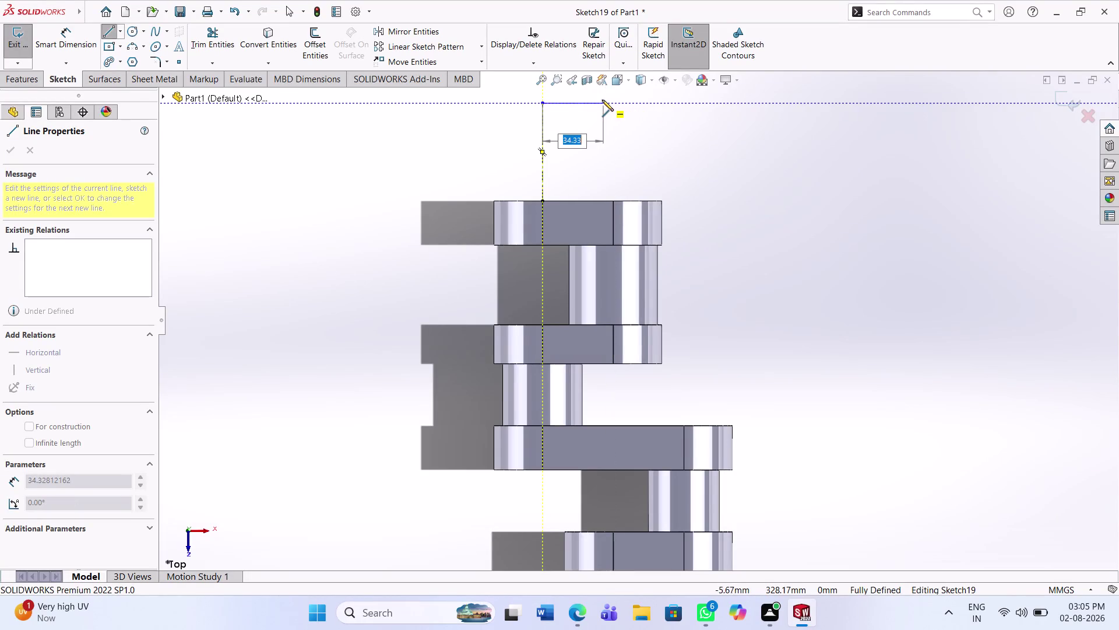
Draw the remaining profile edges down to the top of the flange.
click(603, 100)
click(603, 201)
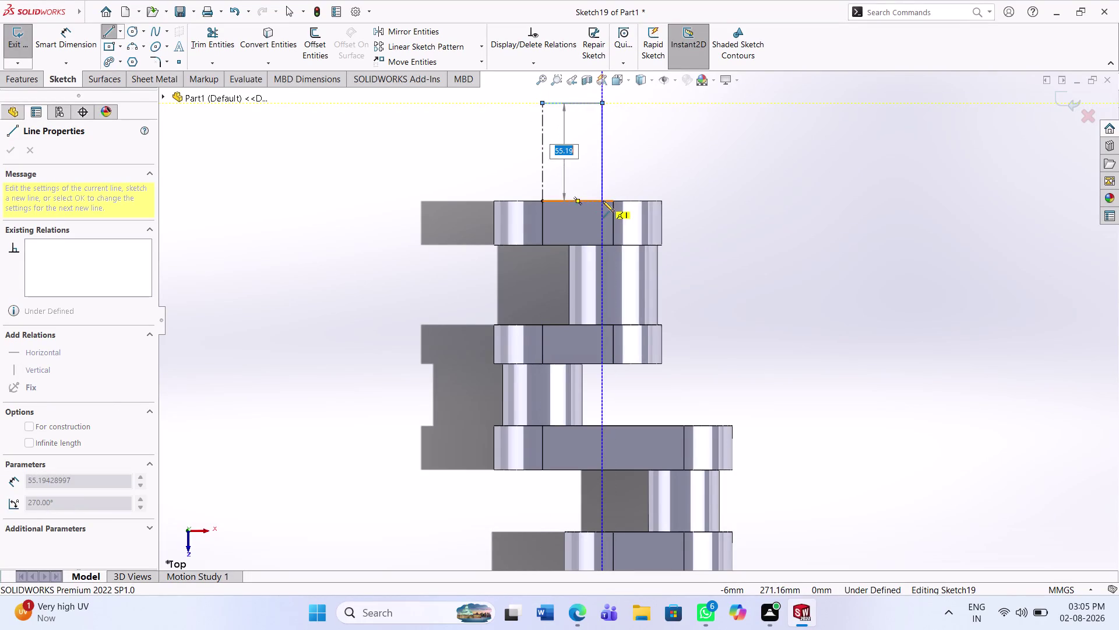
click(543, 203)
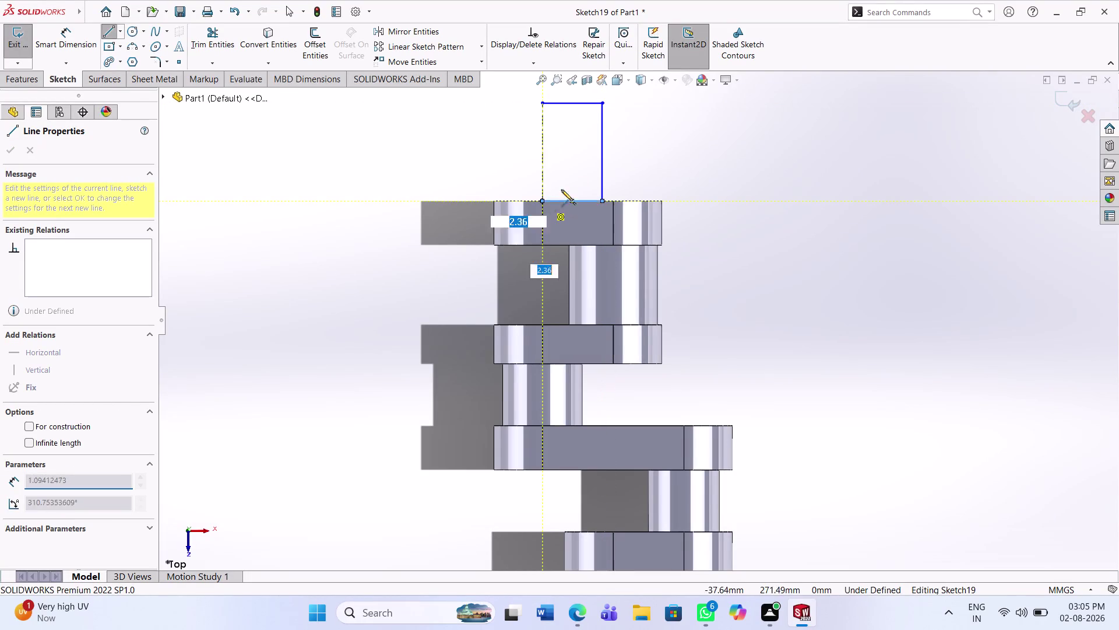
key(Escape)
key(Escape)
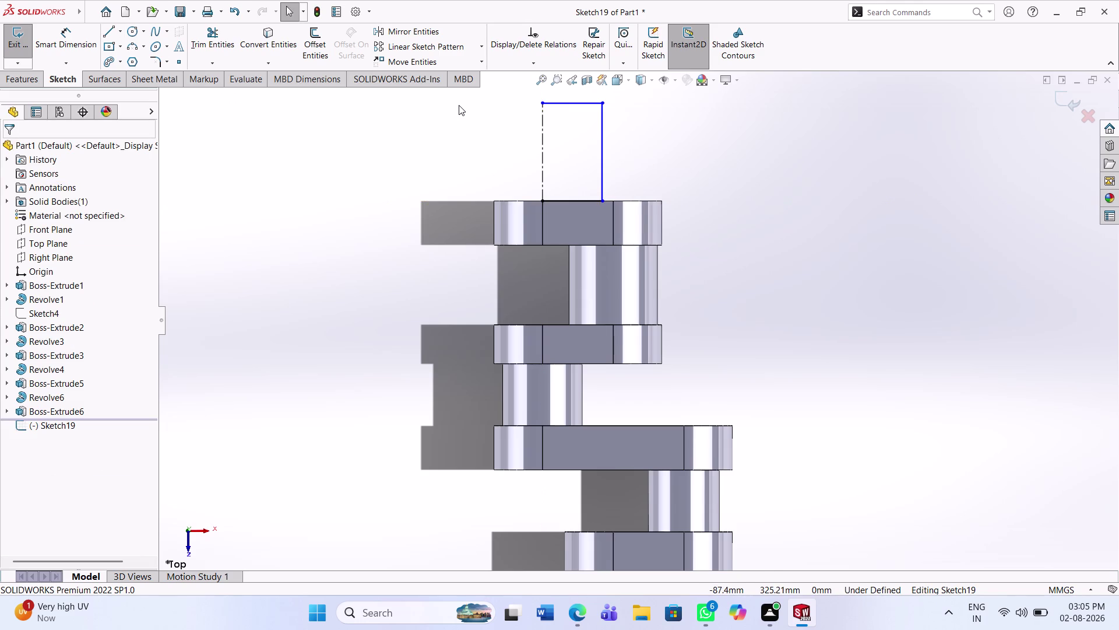
Dimension the profile's top edge to a width of 22.50.
click(69, 46)
click(561, 100)
click(577, 132)
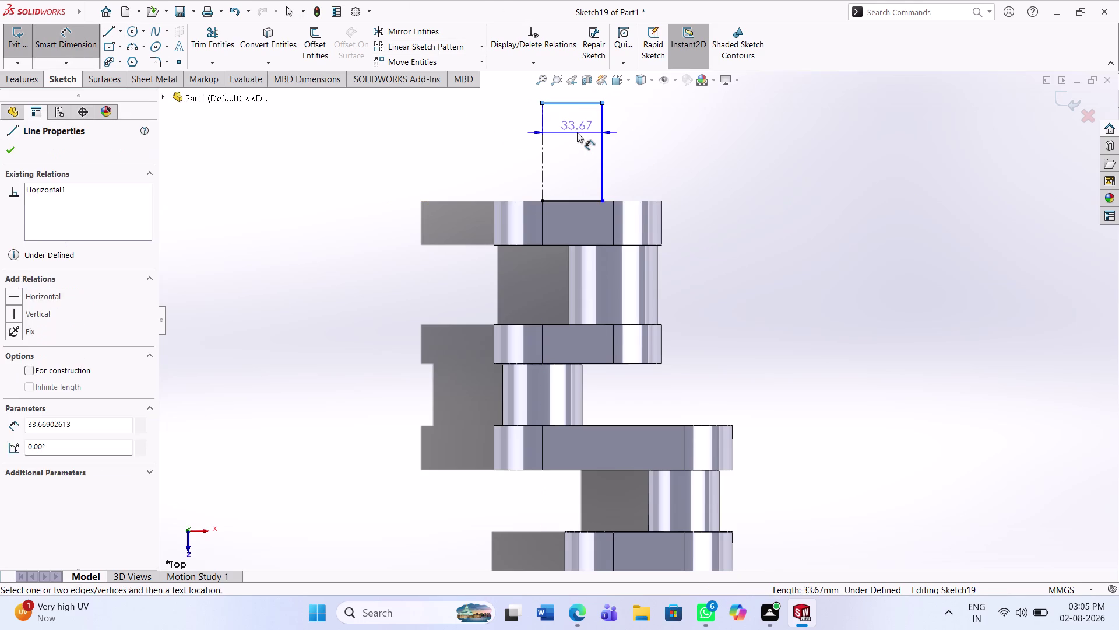
text(22.5)
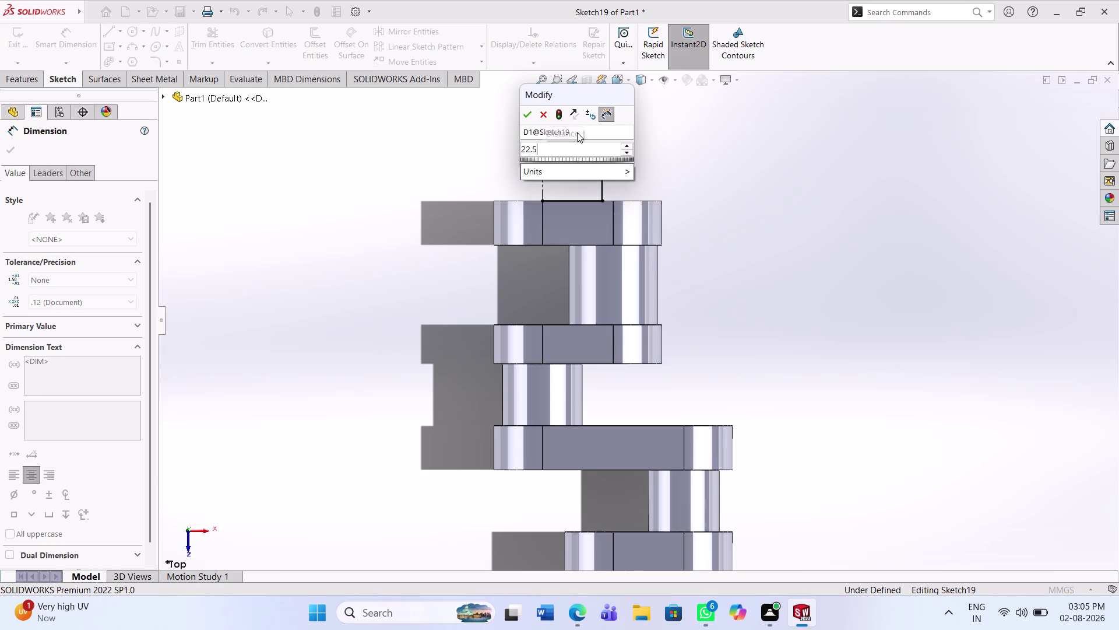
text(0)
key(Return)
Dimension the profile's right edge to a height of 46, fully defining Sketch19.
click(582, 145)
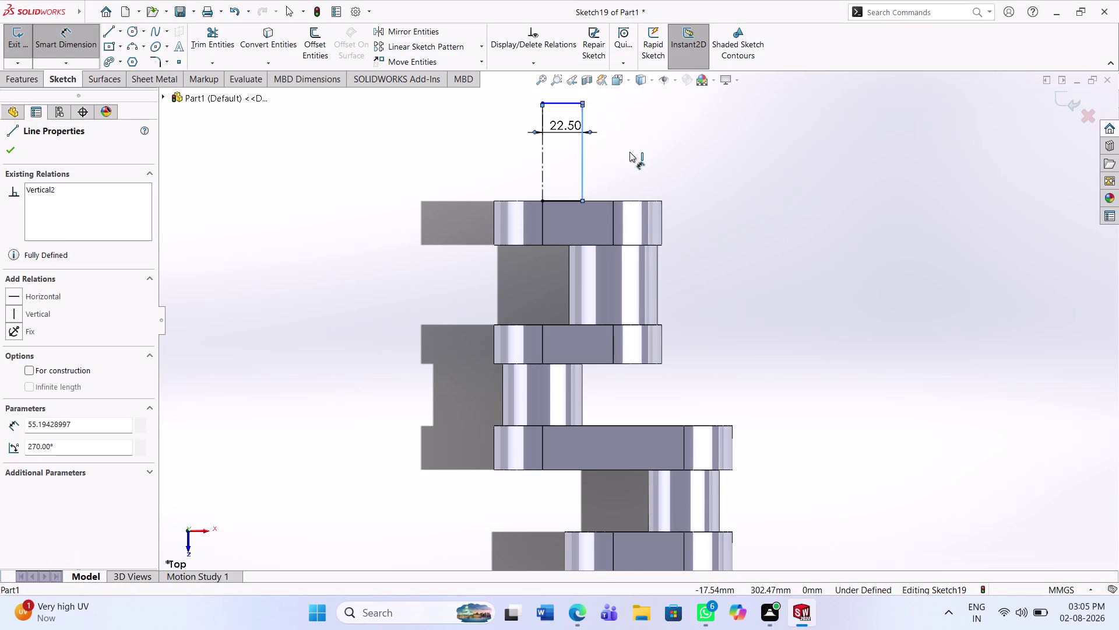
click(635, 153)
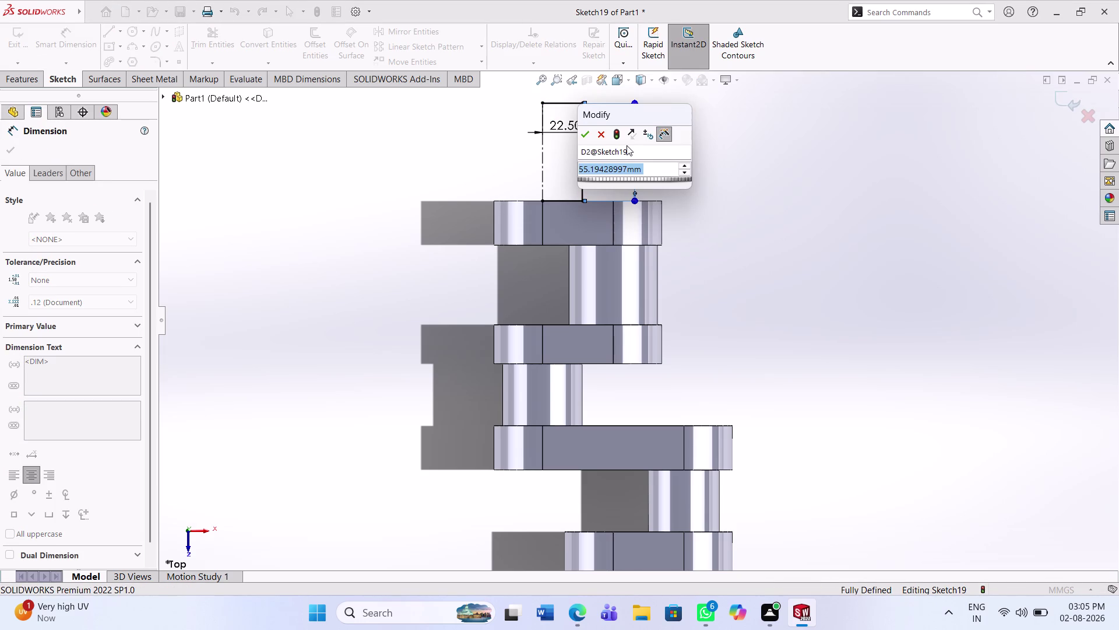
text(4)
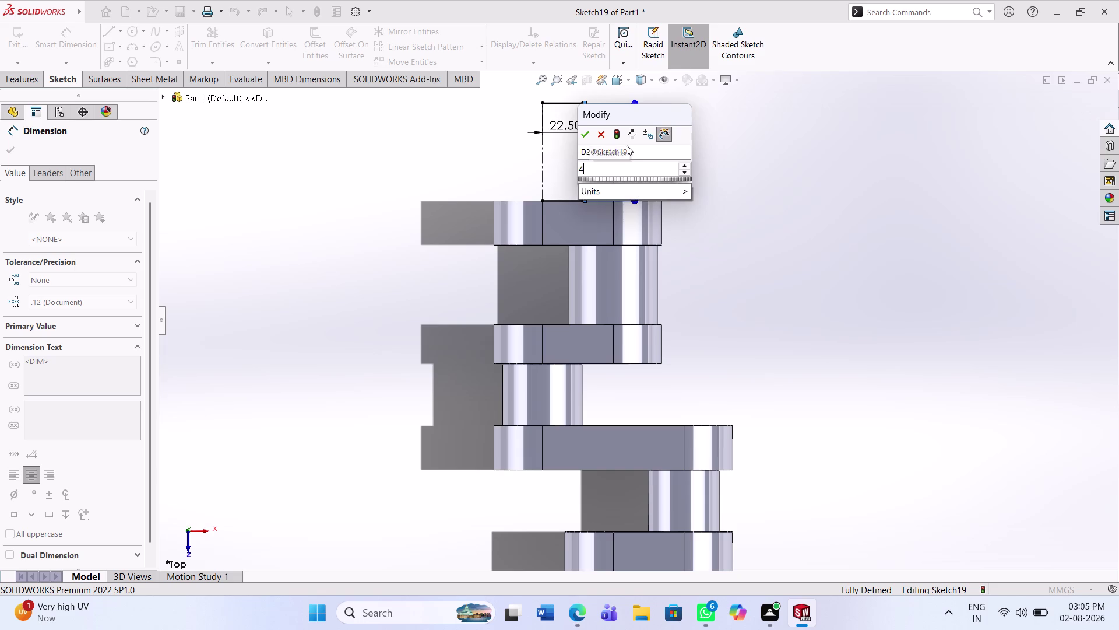
text(6)
key(Return)
click(683, 155)
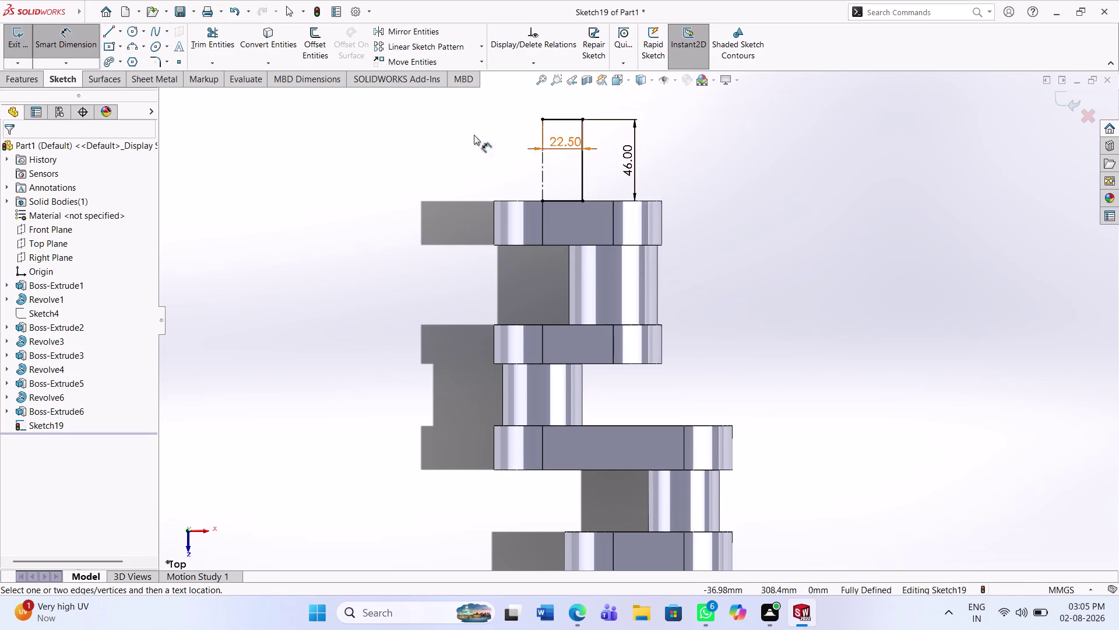
click(29, 89)
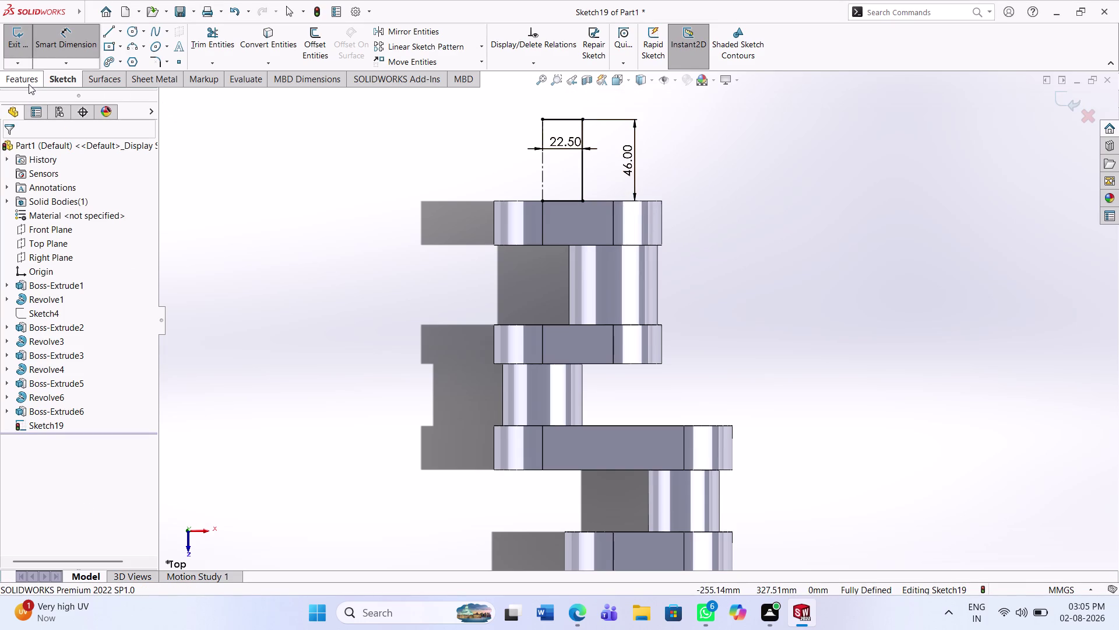
click(28, 79)
Revolve Sketch19 a full 360° about Line1 to create Revolve7.
click(53, 51)
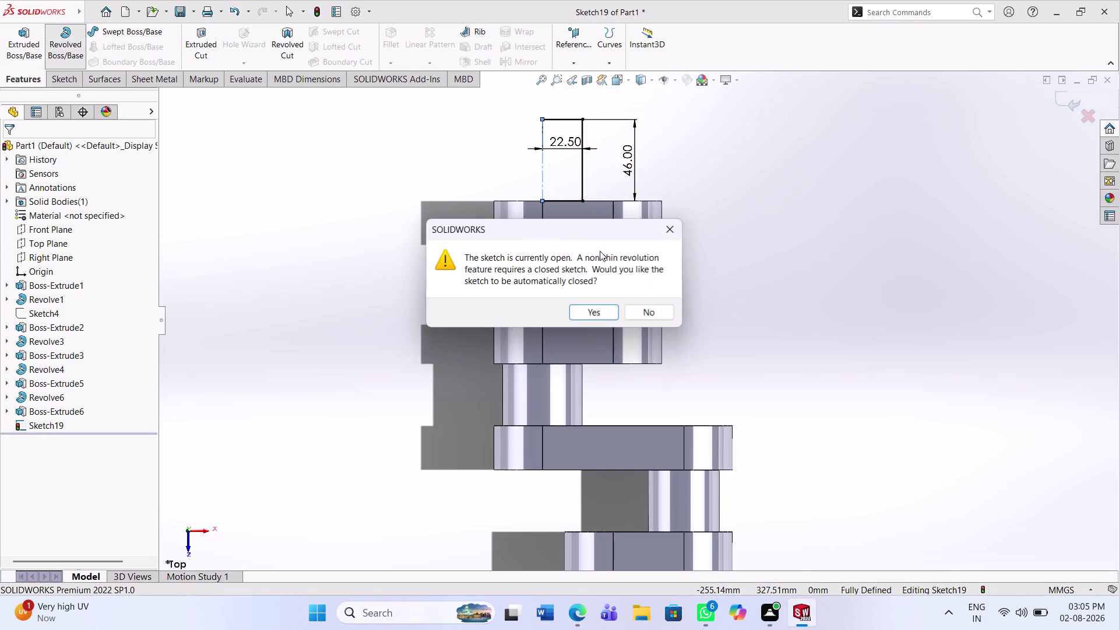
click(597, 308)
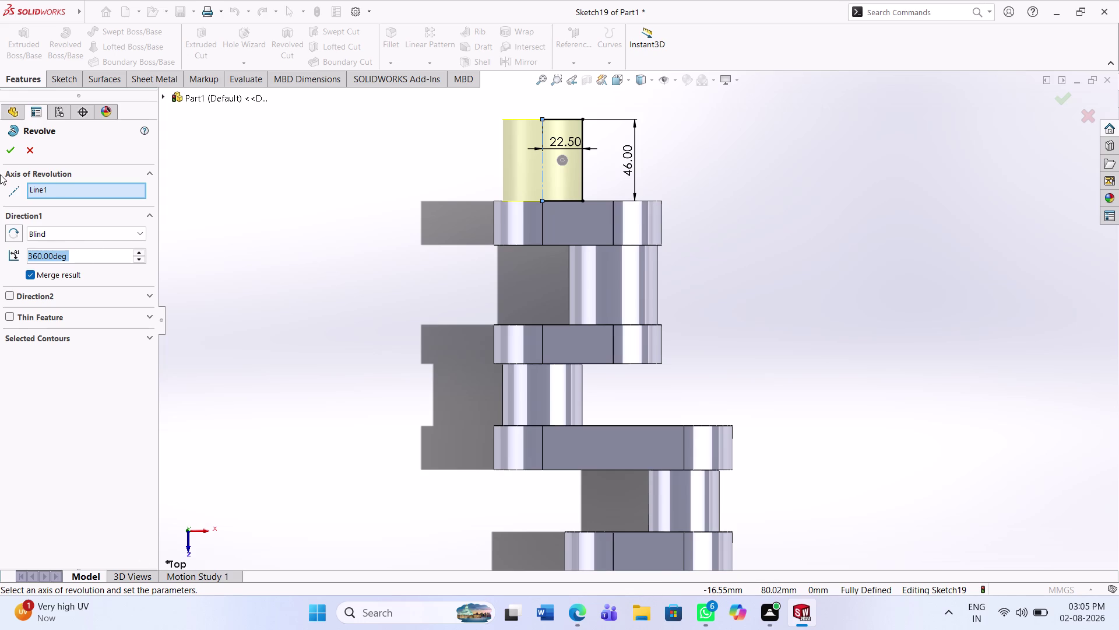
click(12, 152)
scroll(up, 3)
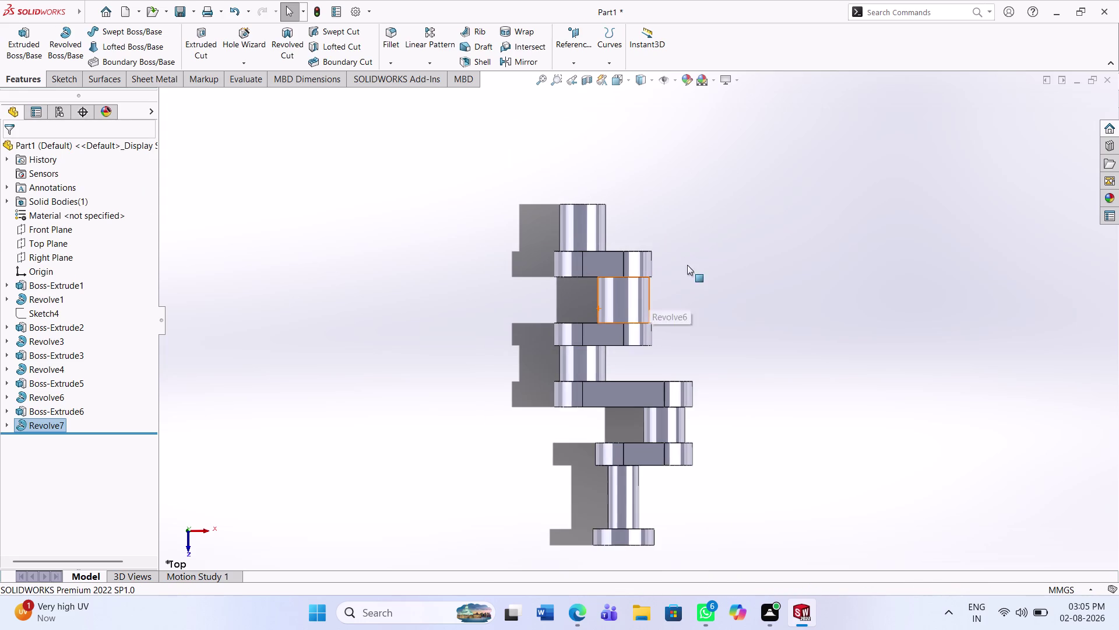
scroll(down, 3)
middle_drag(654, 249, 650, 409)
scroll(up, 3)
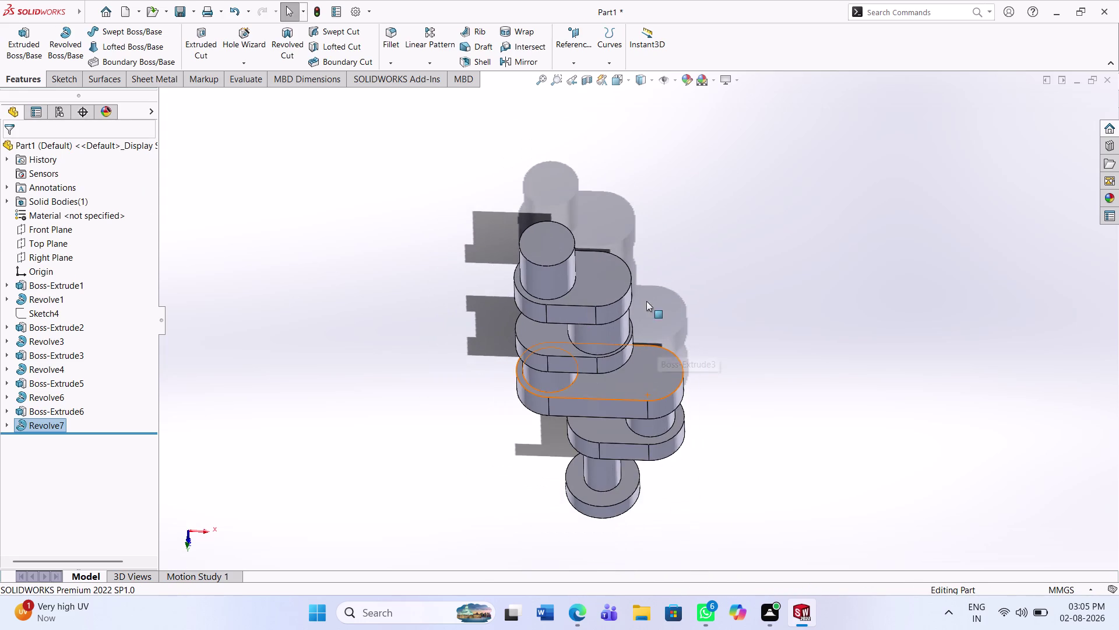
middle_drag(646, 294, 653, 404)
Open Sketch21 on the crankshaft's circular end face, discarding the accidental Sketch20.
click(564, 367)
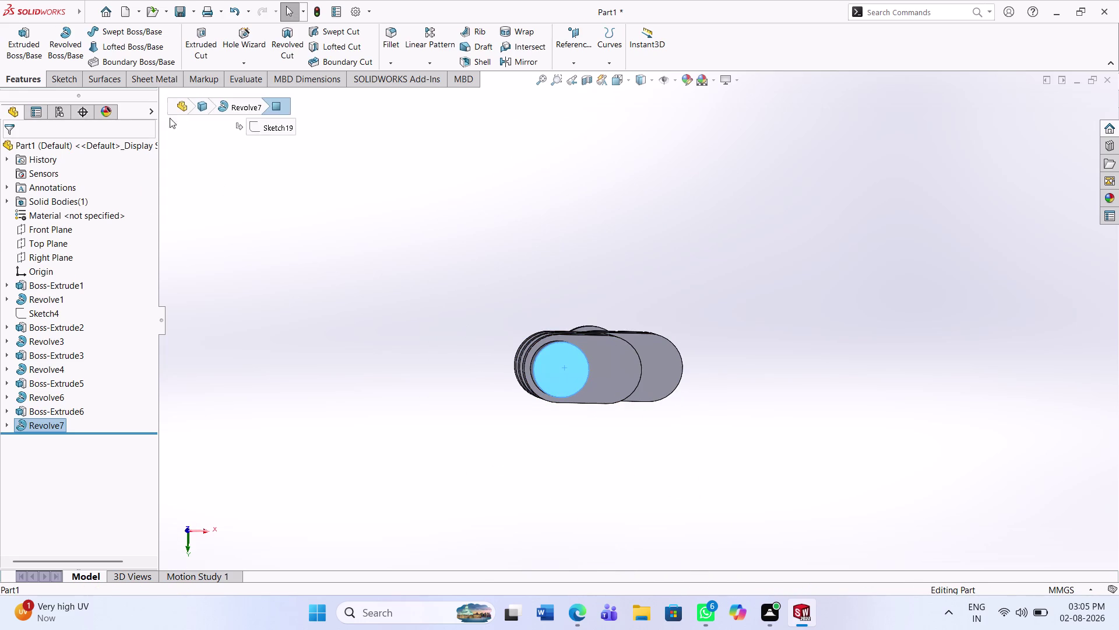
click(76, 75)
click(26, 34)
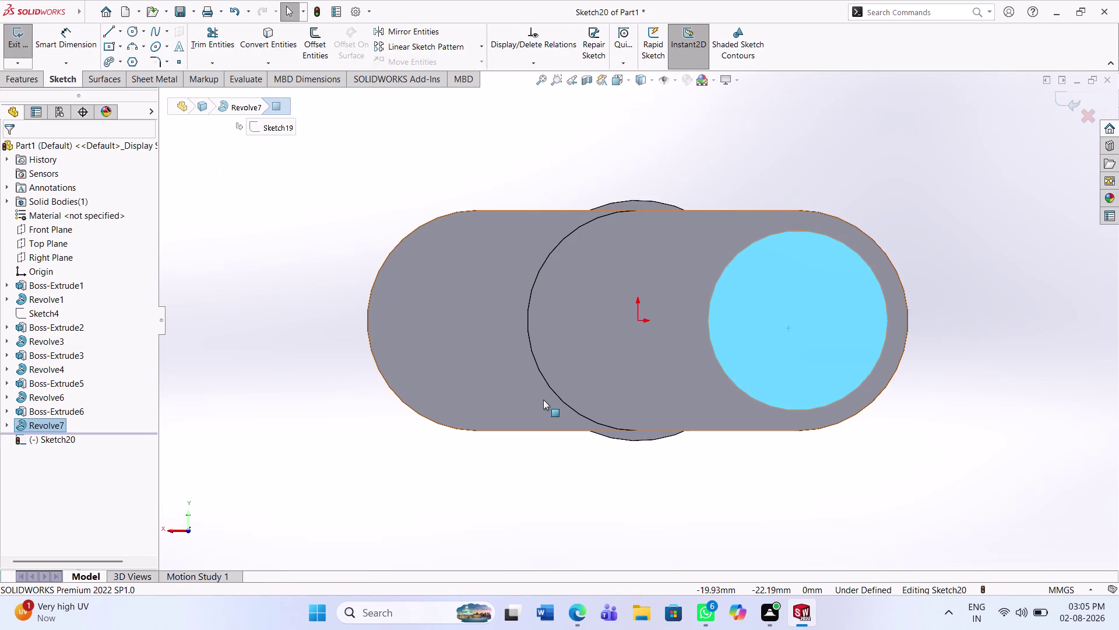
drag(371, 203, 366, 197)
middle_click(449, 275)
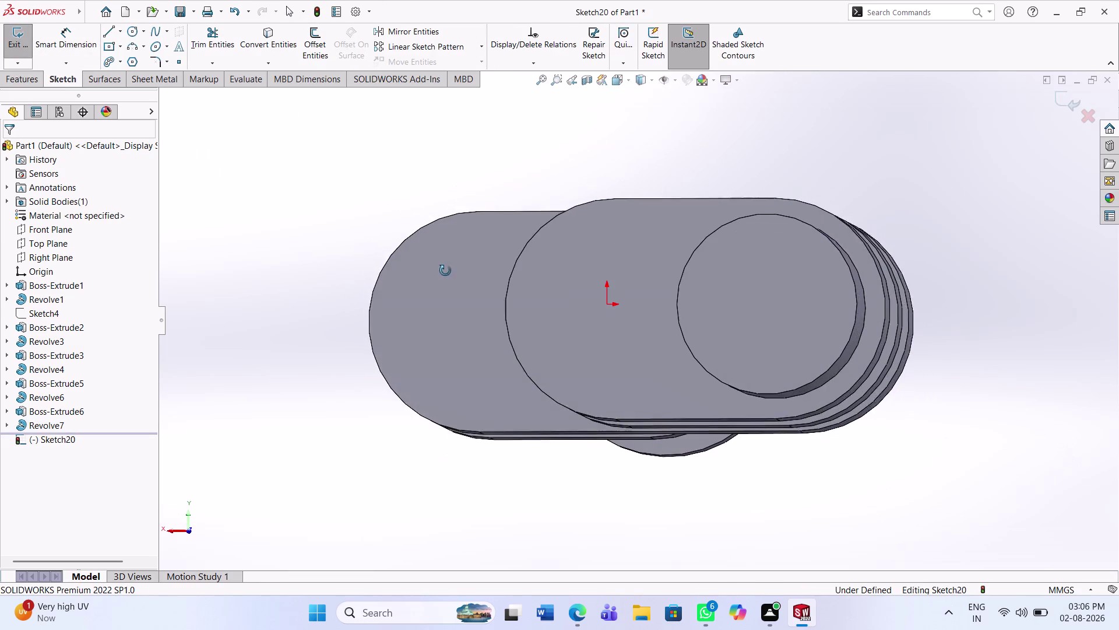
click(723, 316)
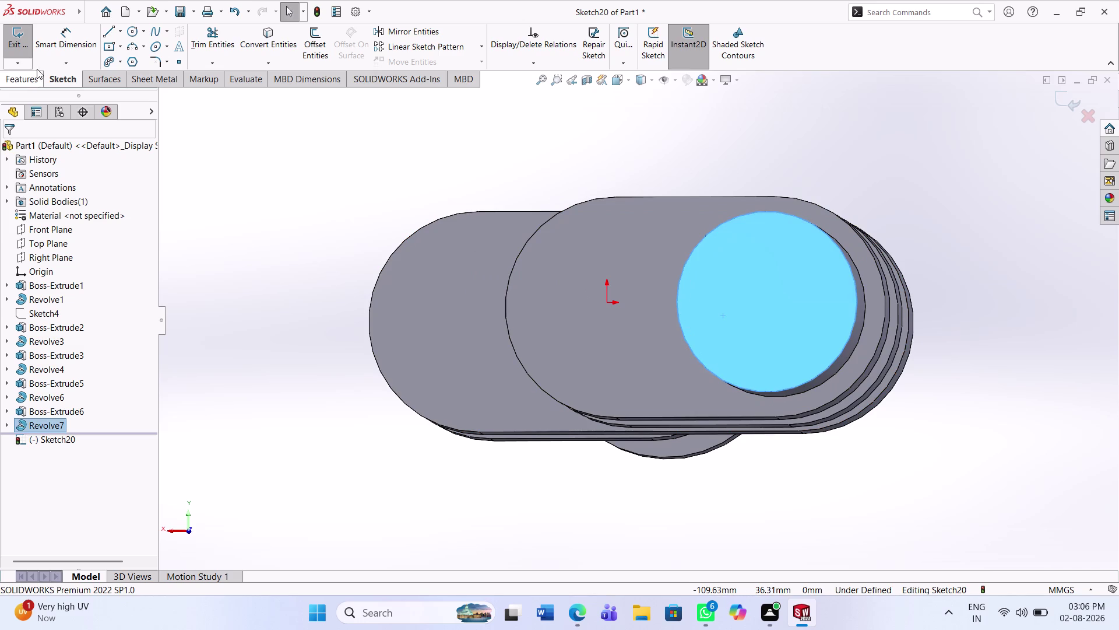
click(21, 43)
click(802, 311)
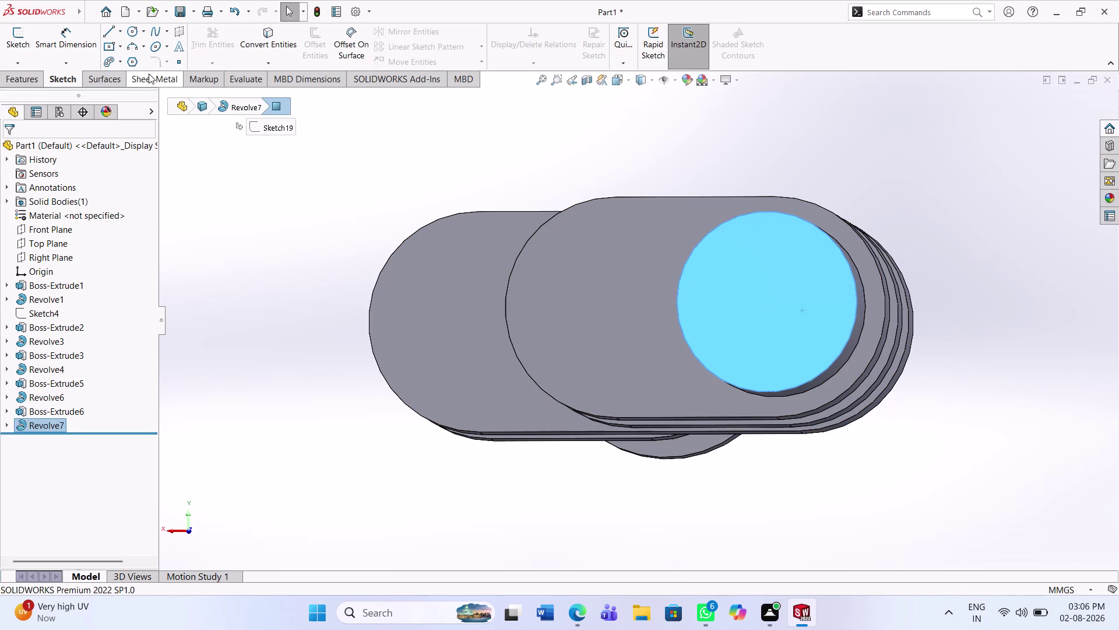
click(19, 43)
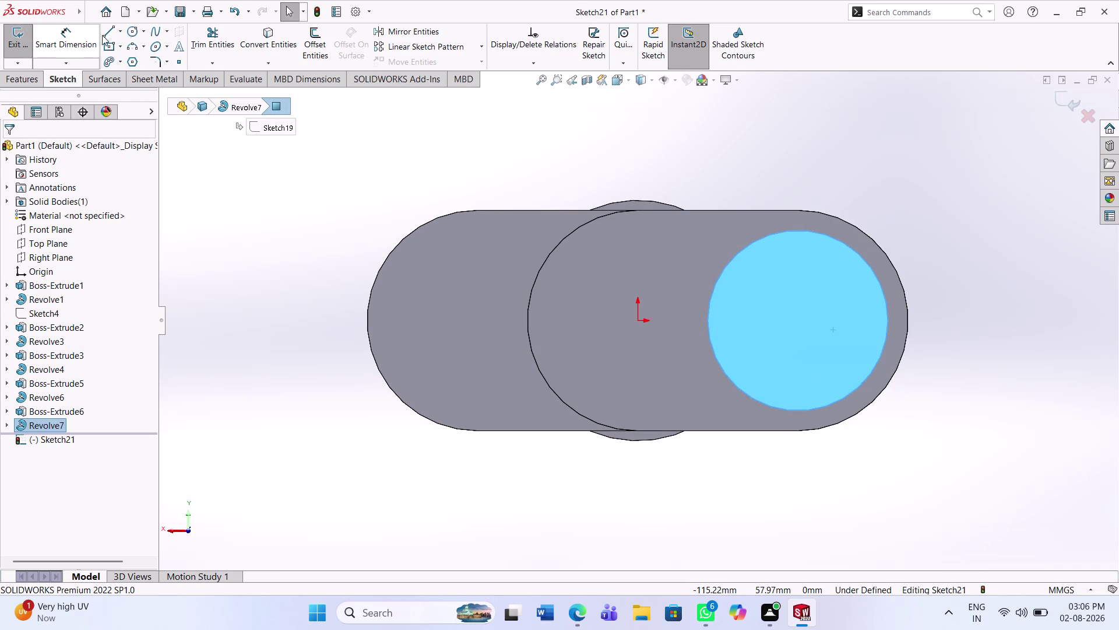
click(131, 29)
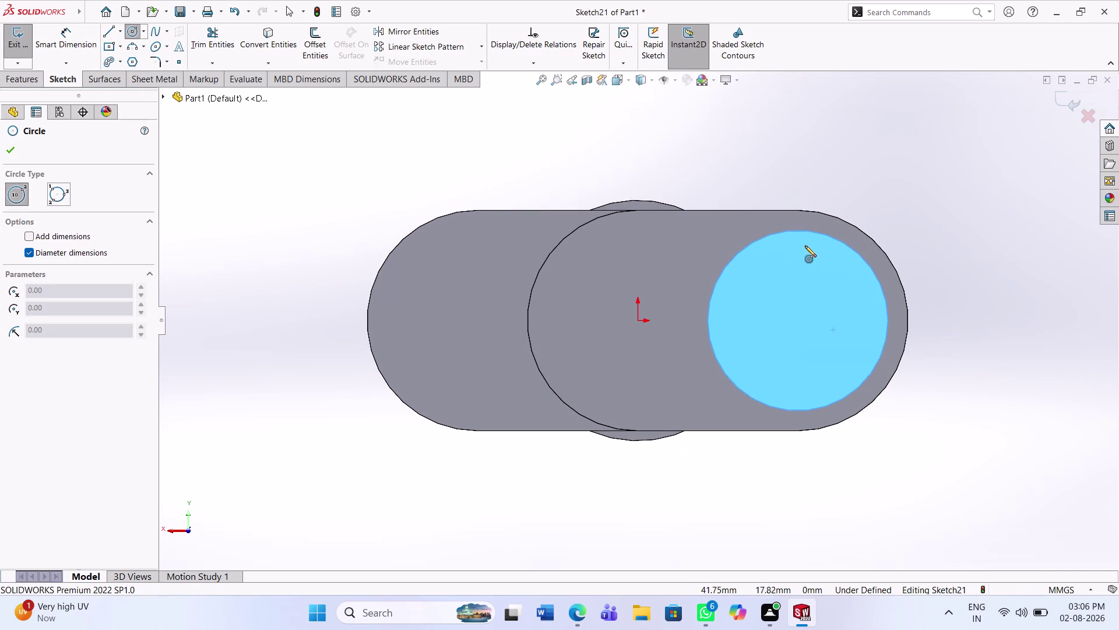
Sketch a circle on the end face, sized to its outer edge.
click(797, 320)
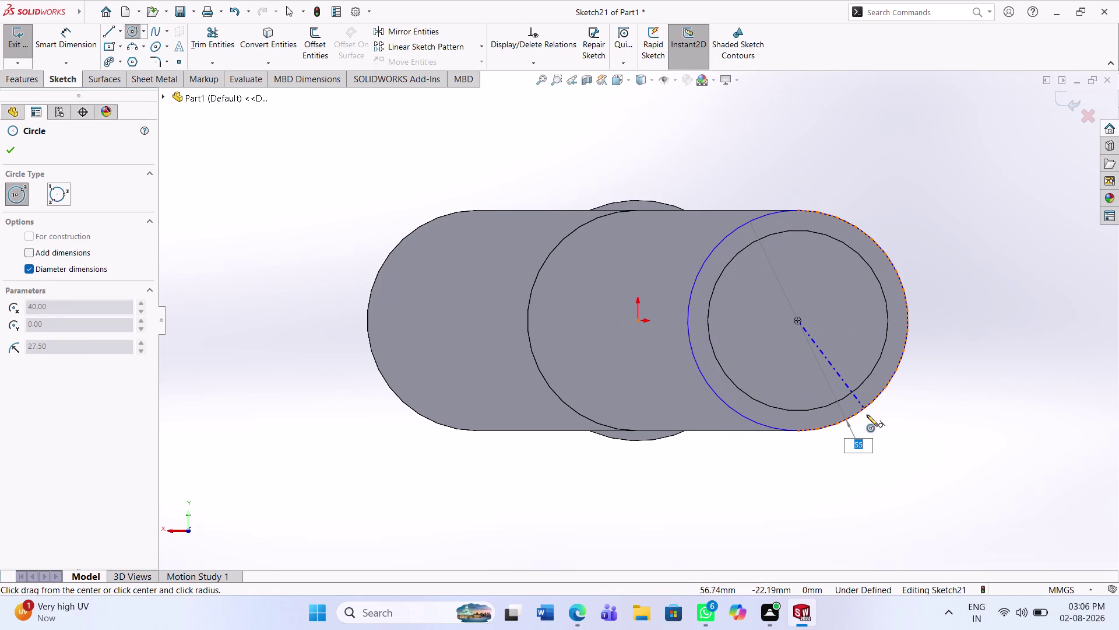
click(858, 412)
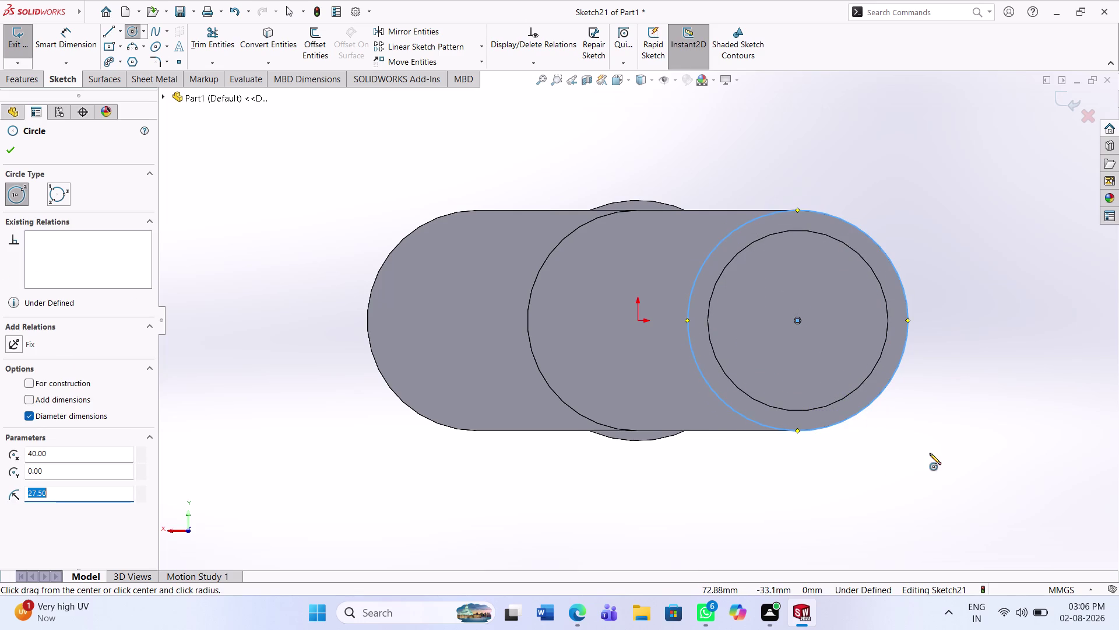
key(Escape)
key(Escape)
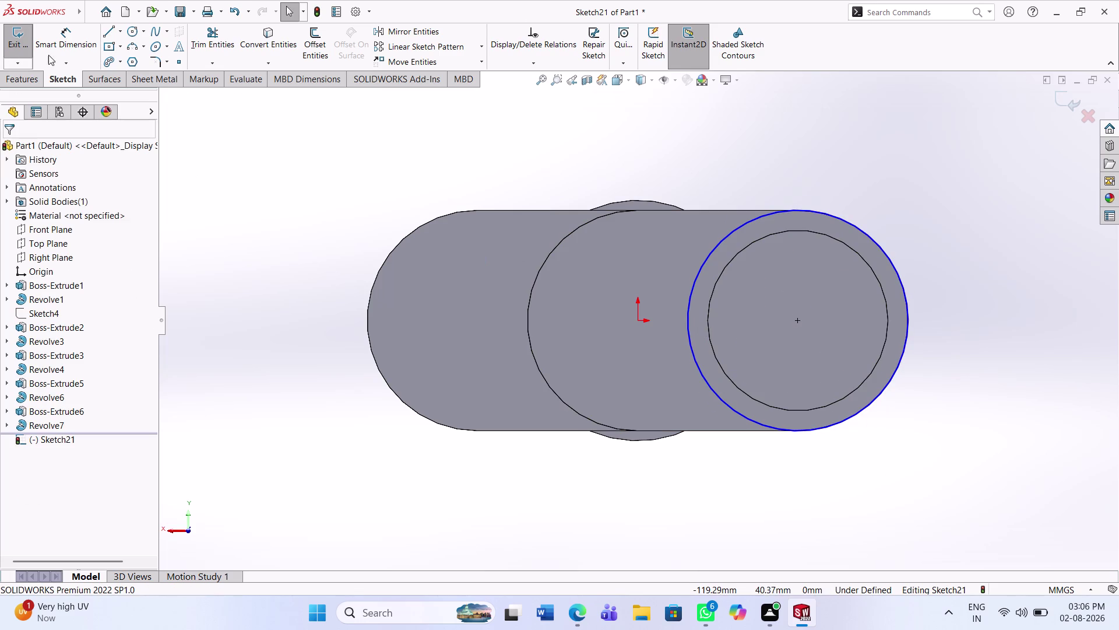
Draw a centerline from the circle centre to the left lobe.
click(119, 34)
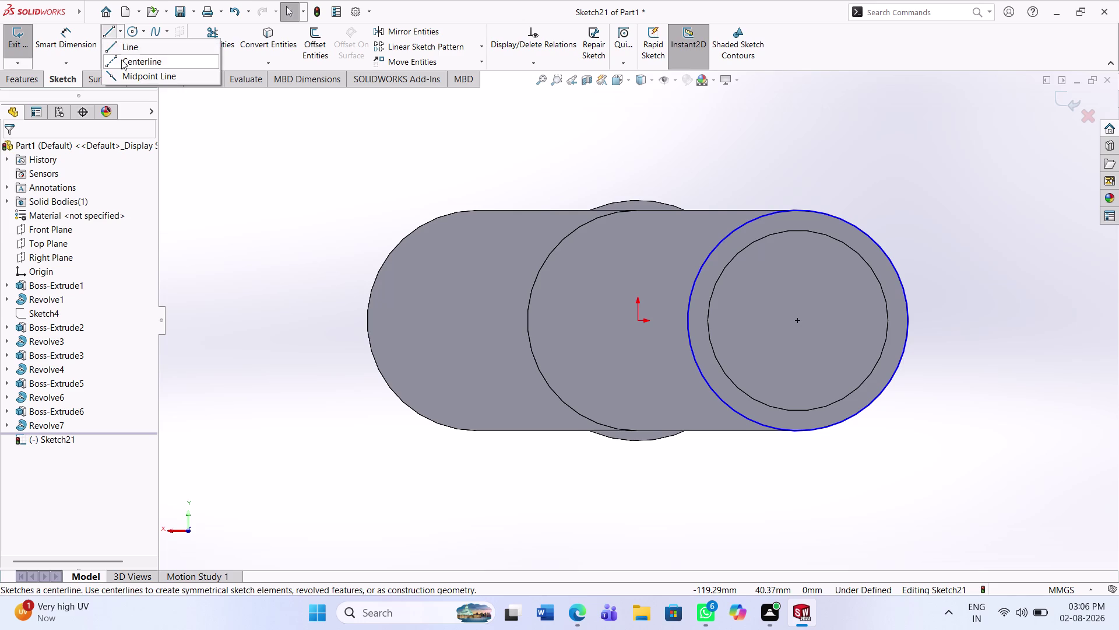
click(127, 61)
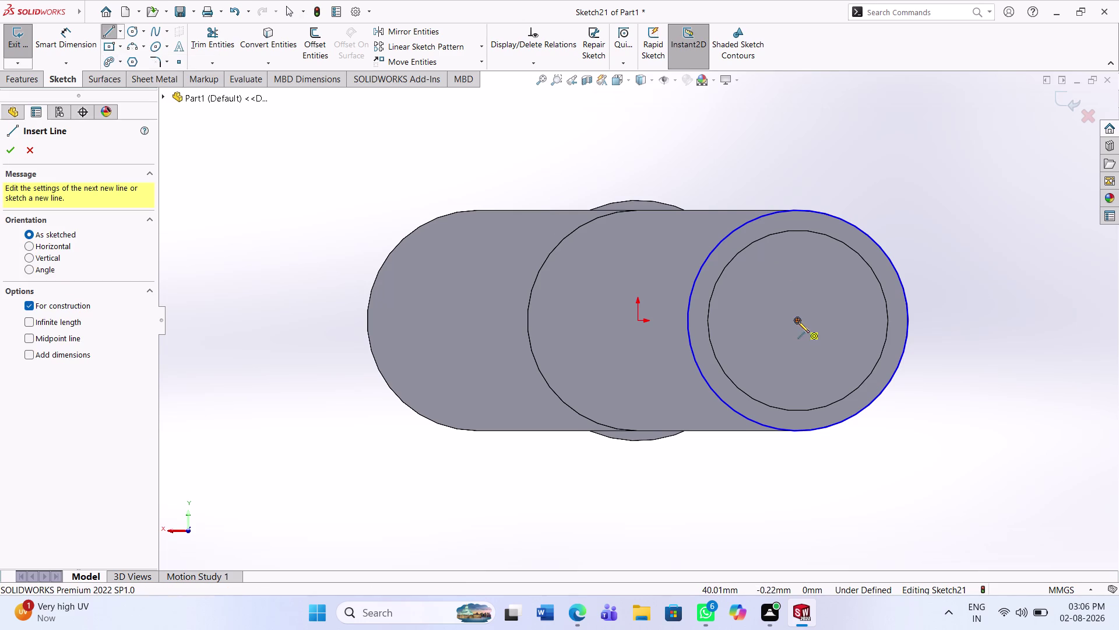
click(798, 321)
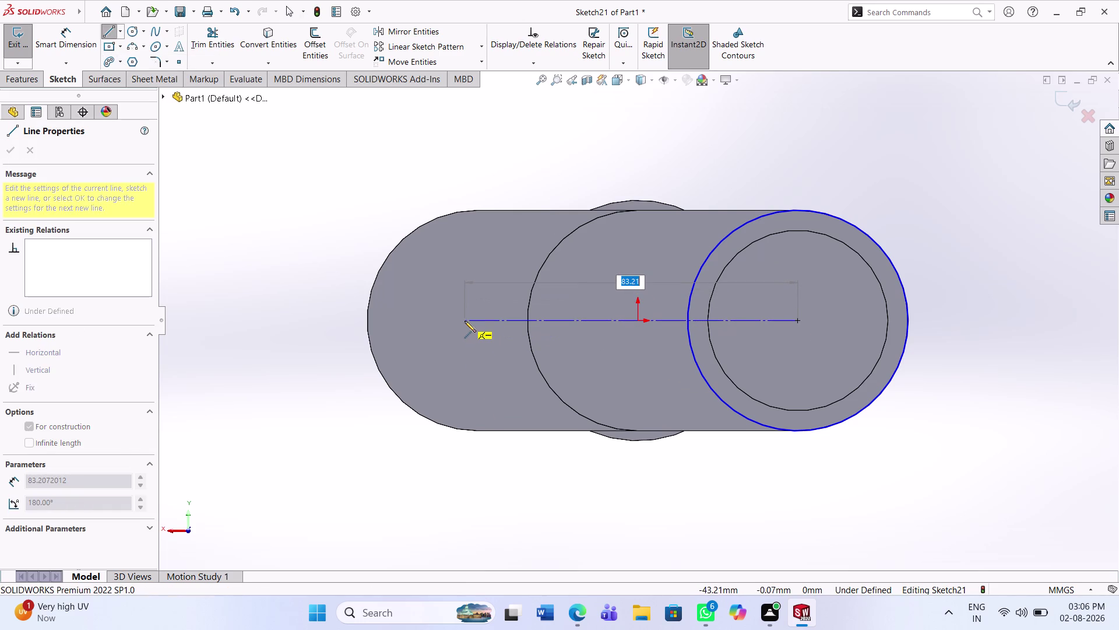
click(464, 321)
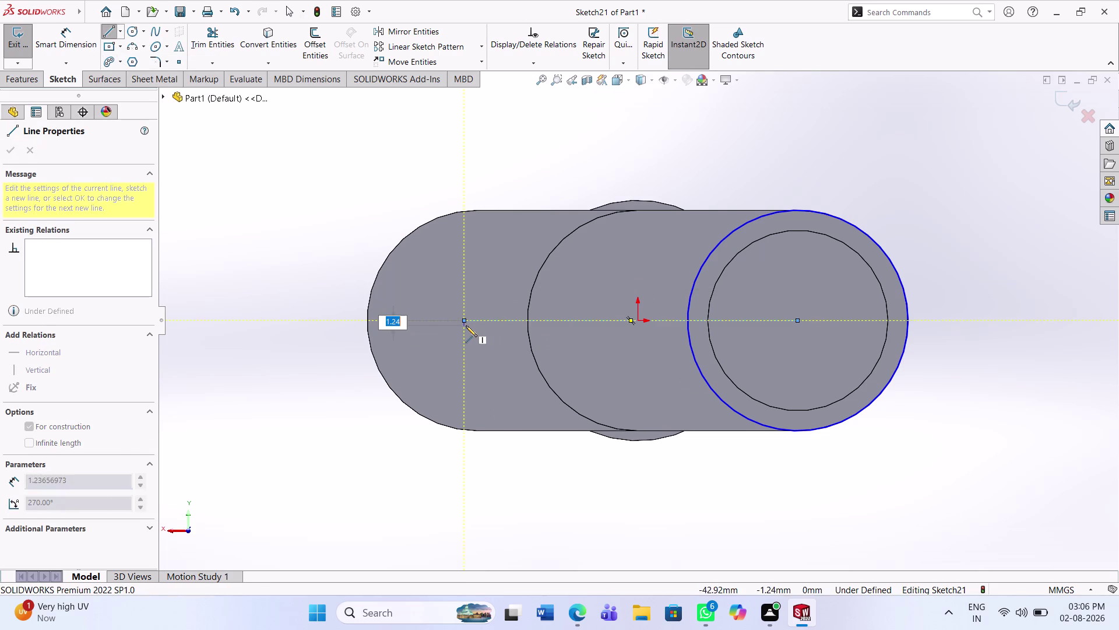
key(Escape)
key(Escape)
key(Escape)
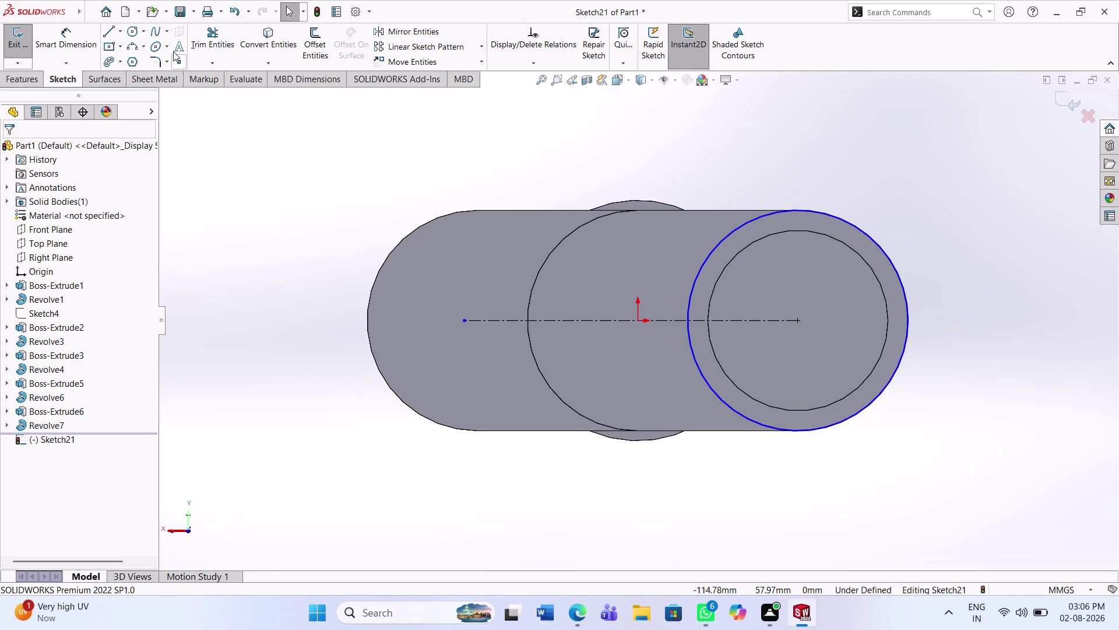
Sketch a second circle centred on the centerline's left end.
click(136, 26)
click(462, 322)
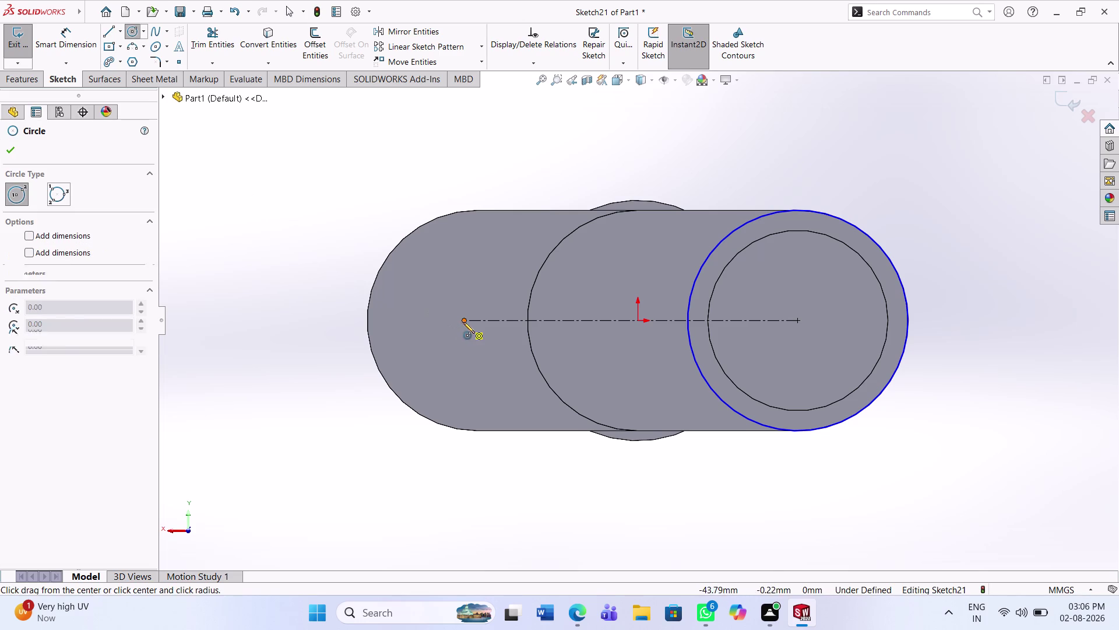
click(508, 427)
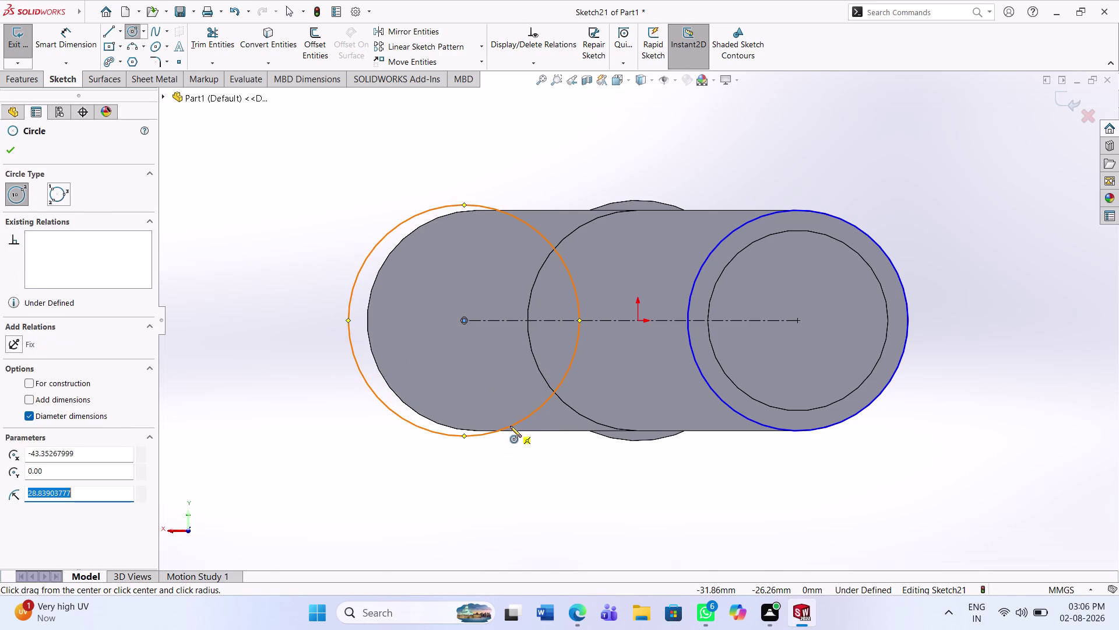
key(Escape)
key(Escape)
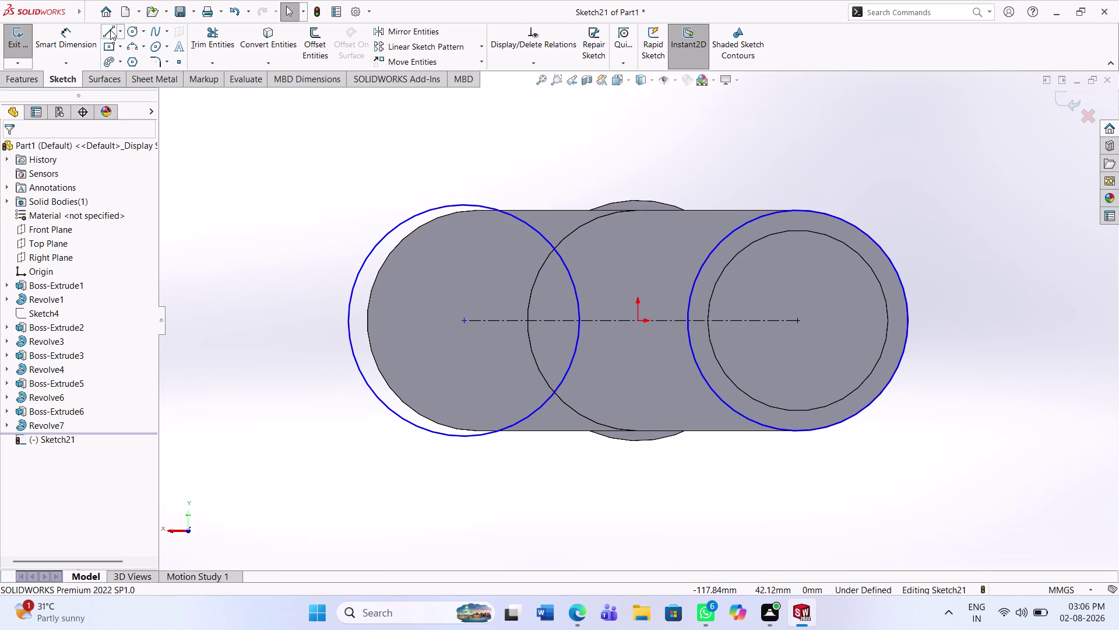
Draw vertical lines through both circle centres, top to bottom.
click(110, 30)
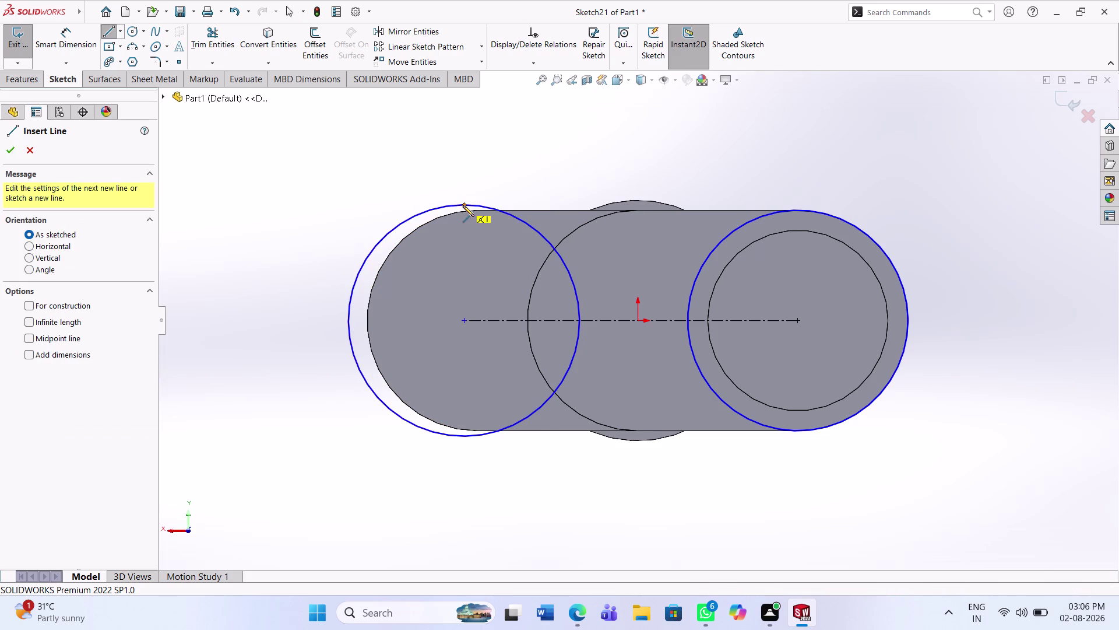
click(462, 206)
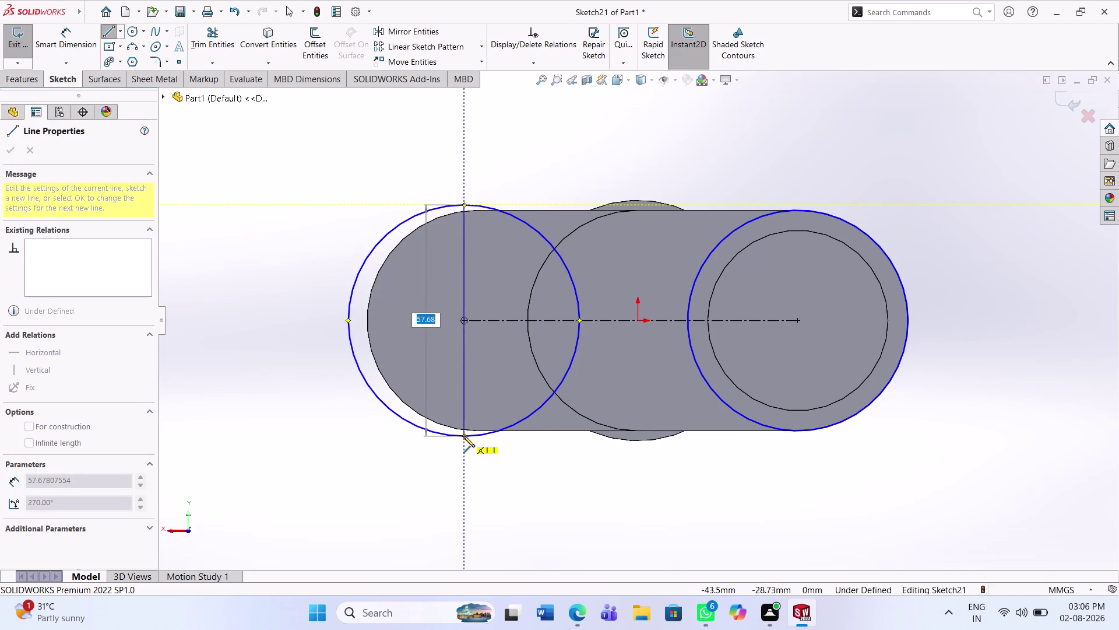
click(463, 435)
key(Escape)
key(Escape)
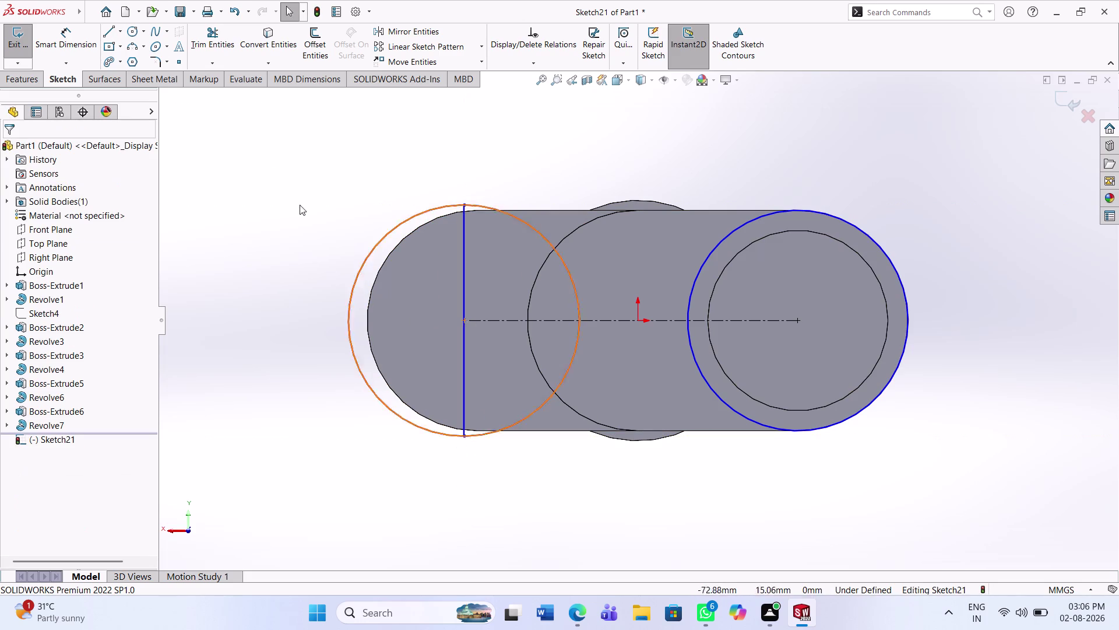
click(109, 34)
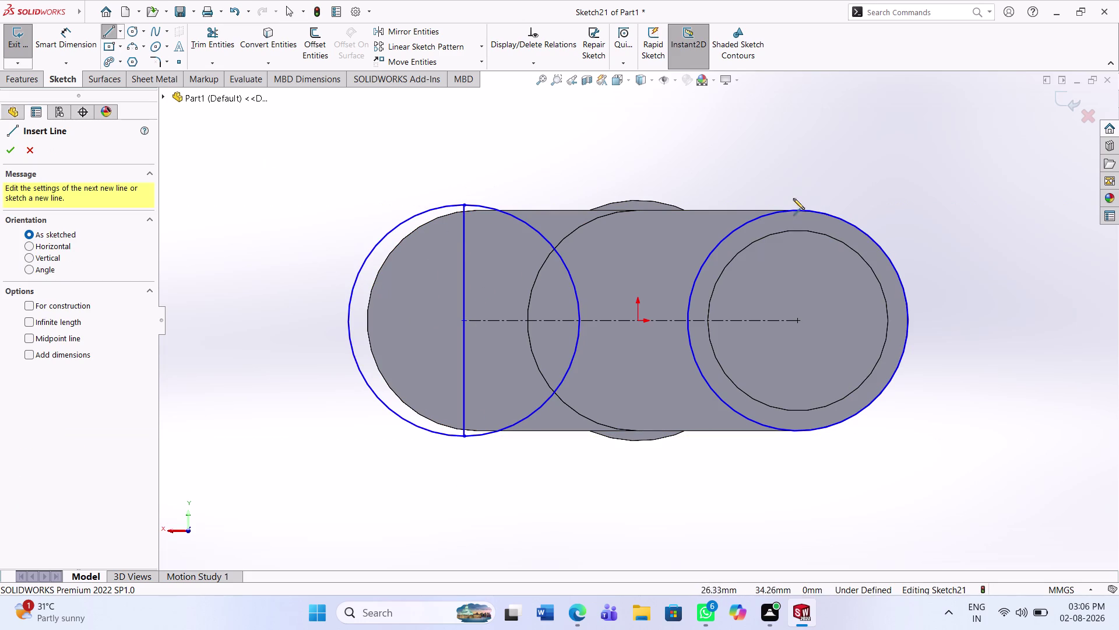
click(796, 210)
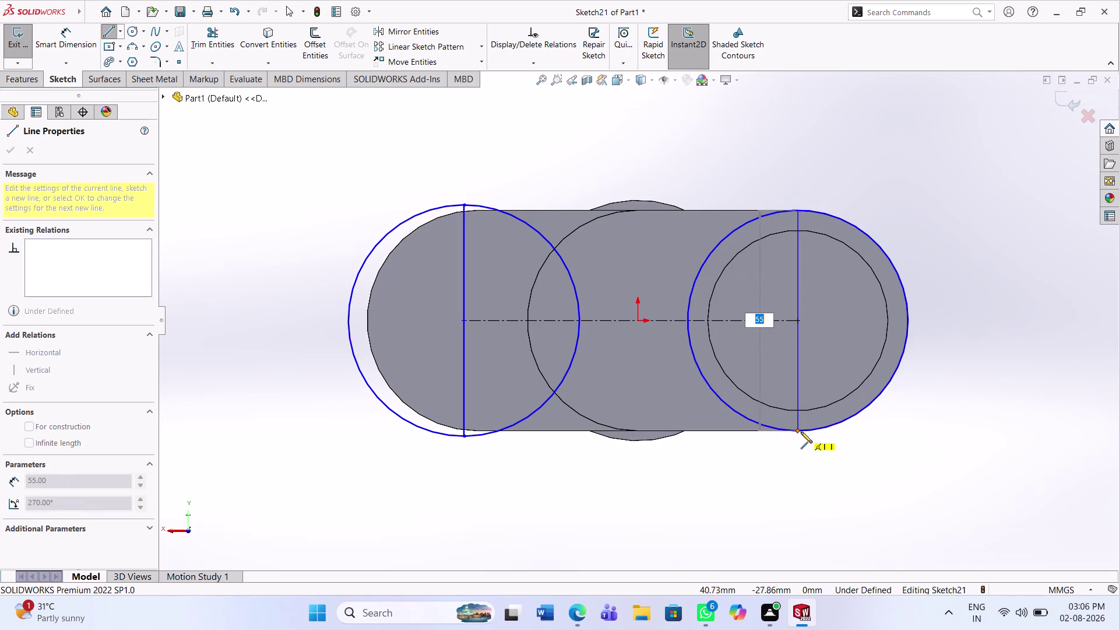
click(799, 431)
key(Escape)
key(Escape)
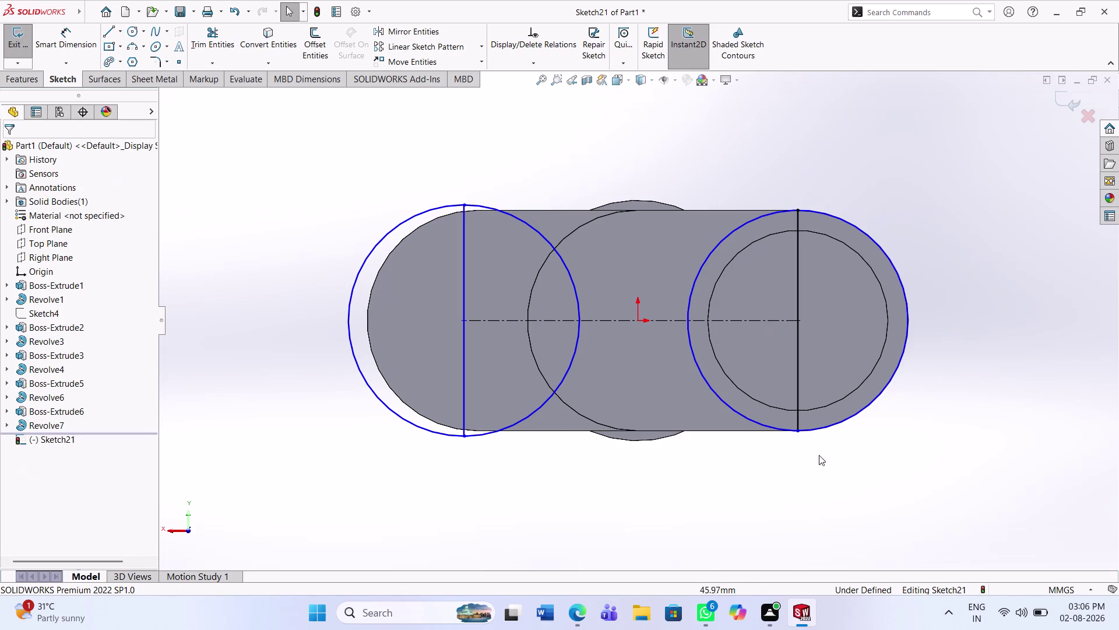
click(228, 35)
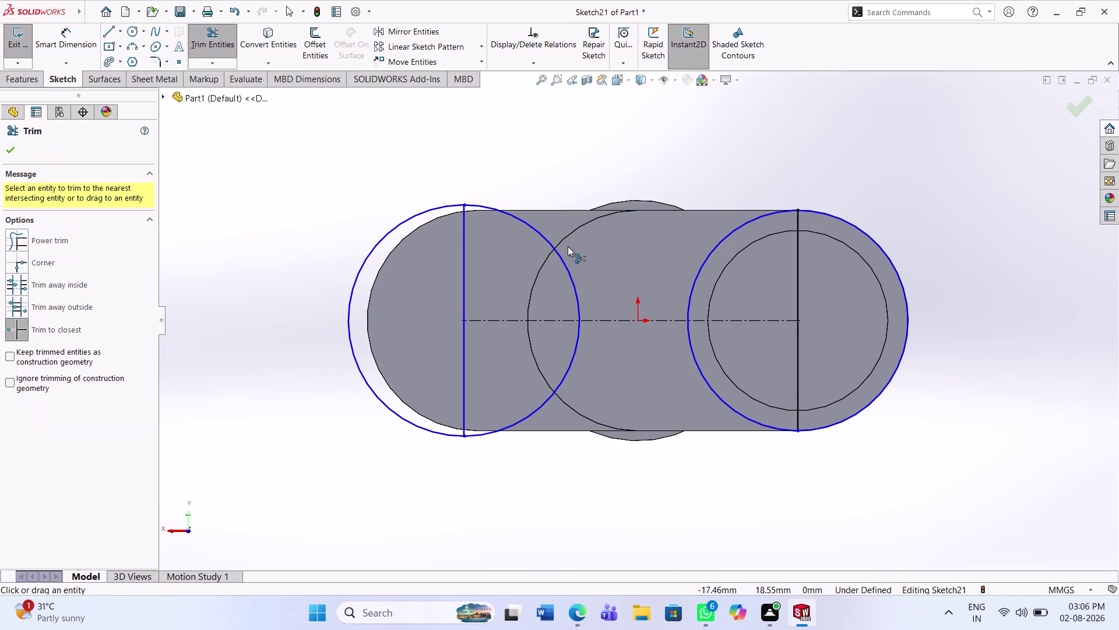
Trim away the inner circle halves and both vertical lines, leaving two end arcs.
click(564, 260)
click(567, 370)
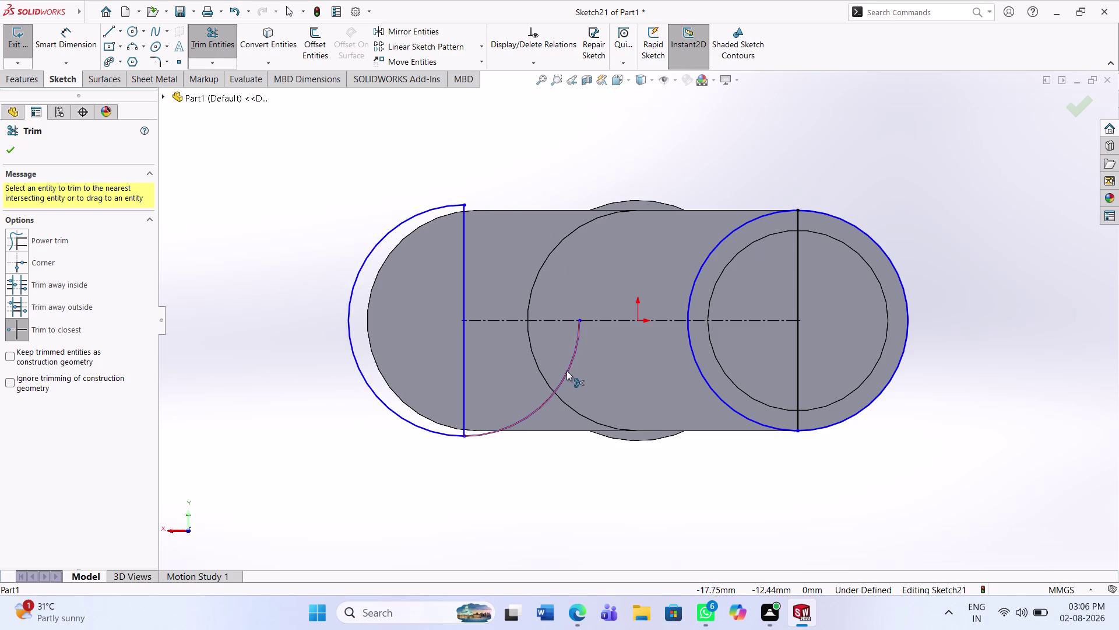
click(694, 352)
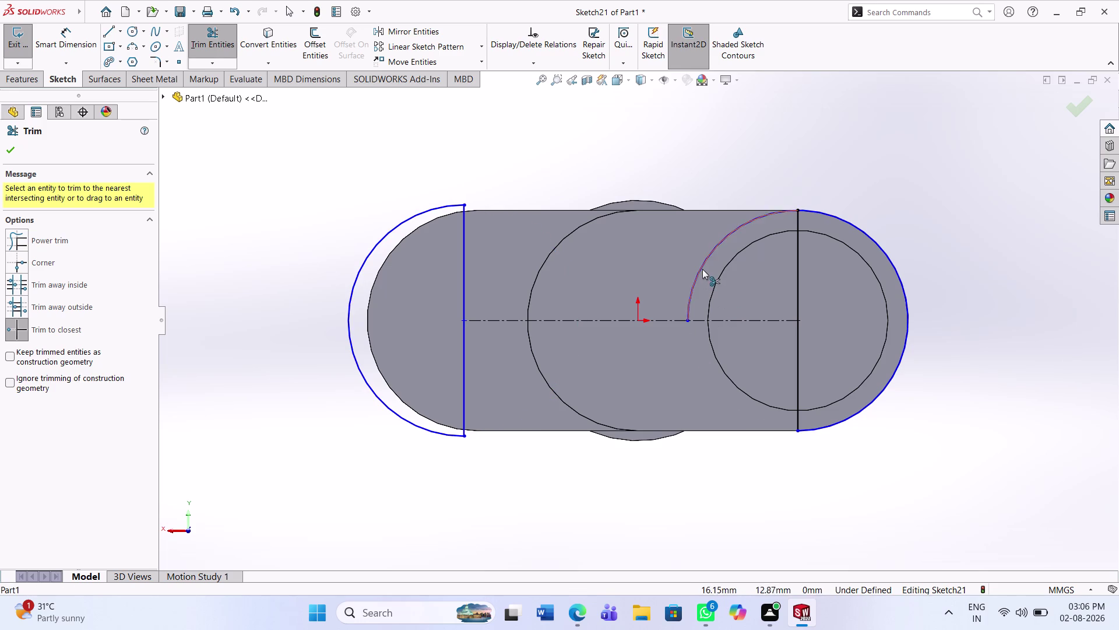
click(703, 269)
click(462, 283)
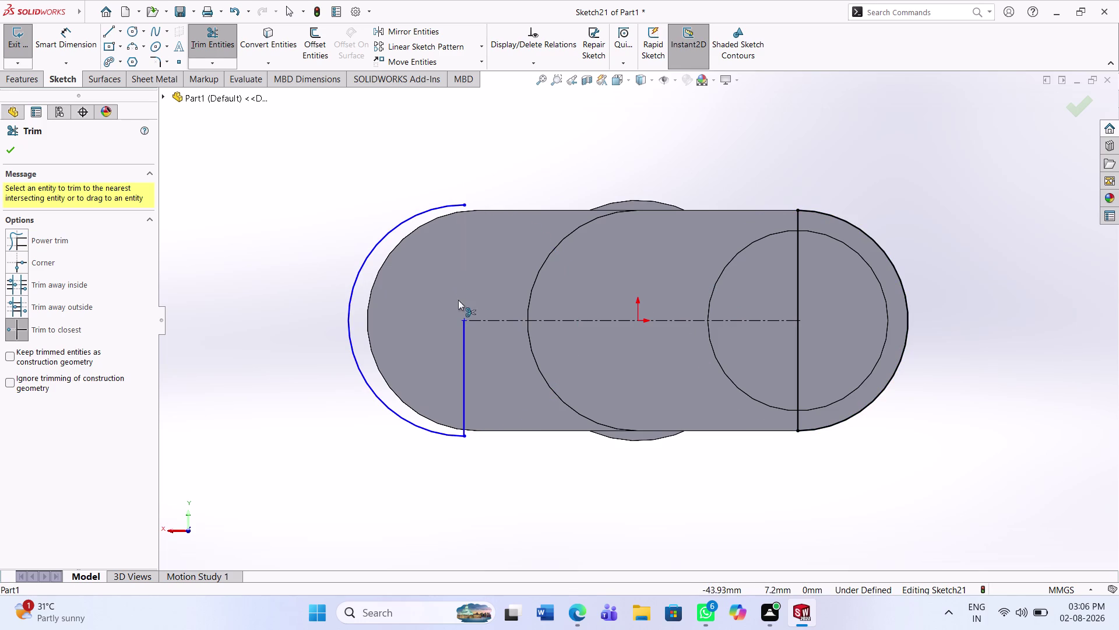
click(463, 353)
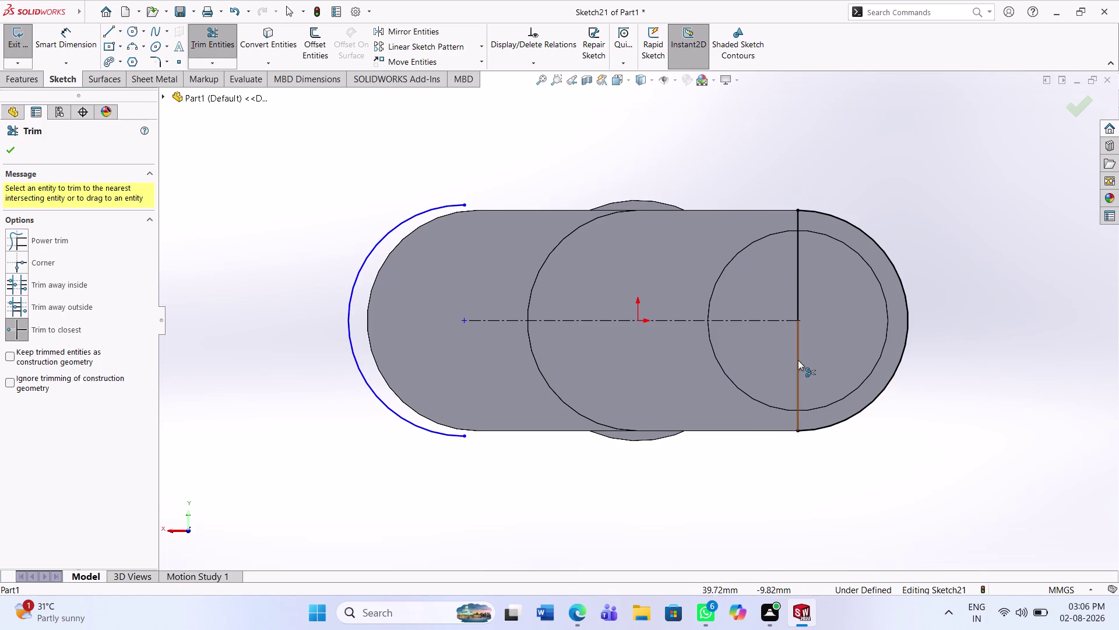
click(798, 360)
click(798, 278)
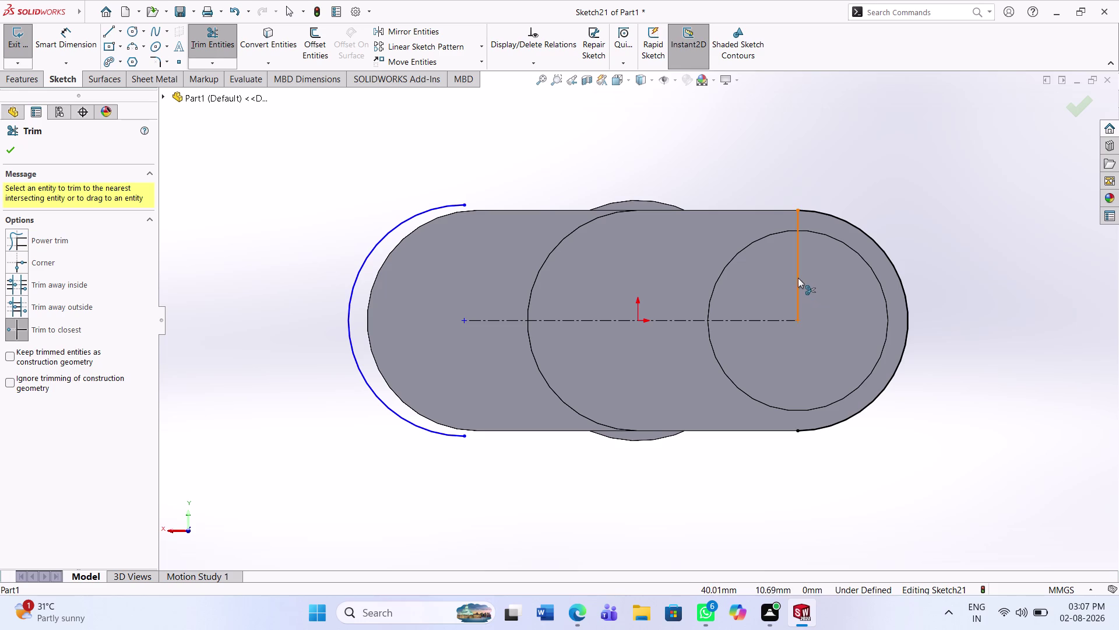
click(94, 46)
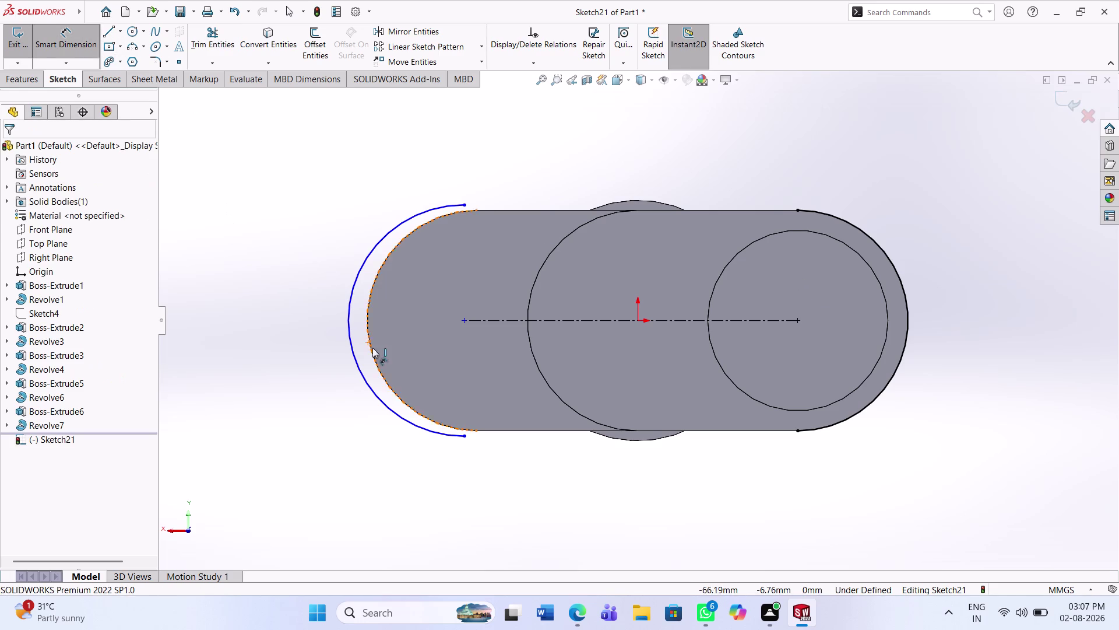
Select the left arc centre and the centreline between the arc centres.
click(462, 323)
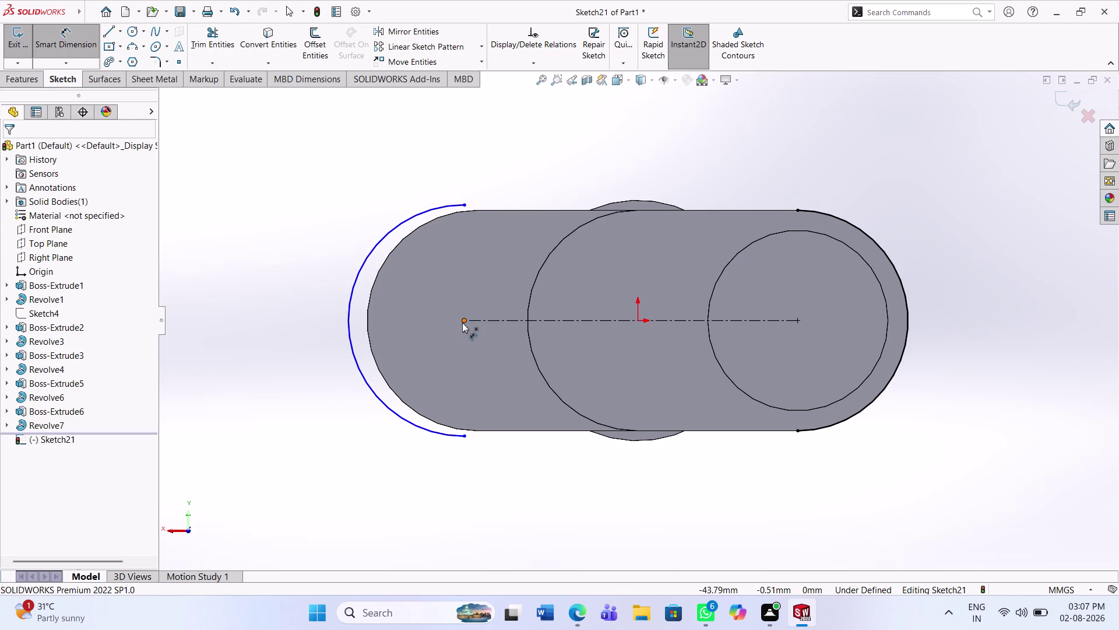
click(760, 319)
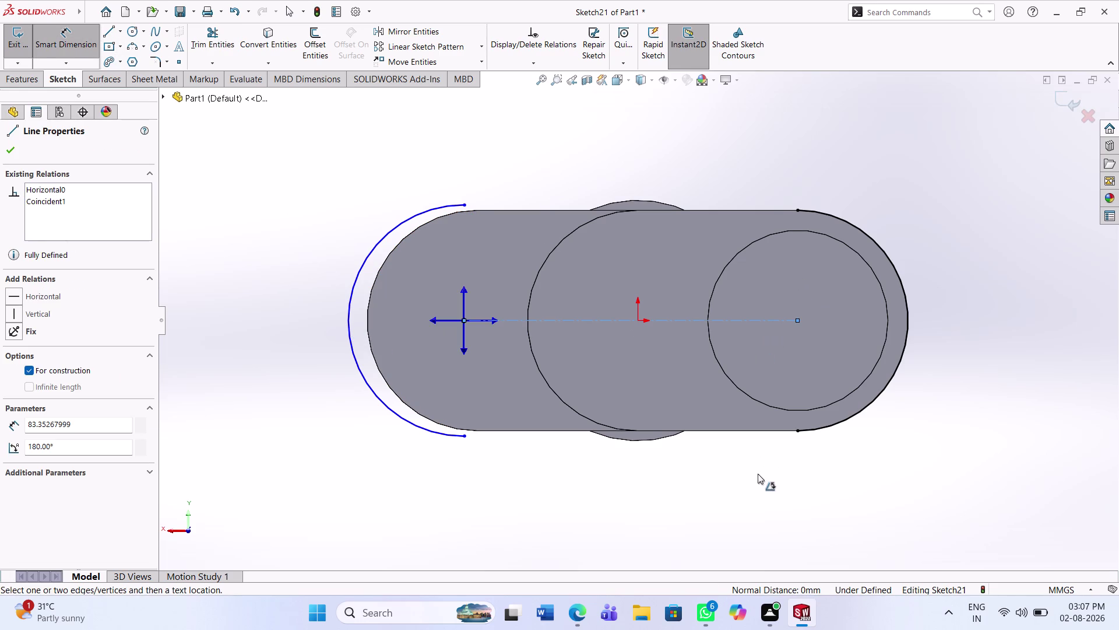
click(582, 472)
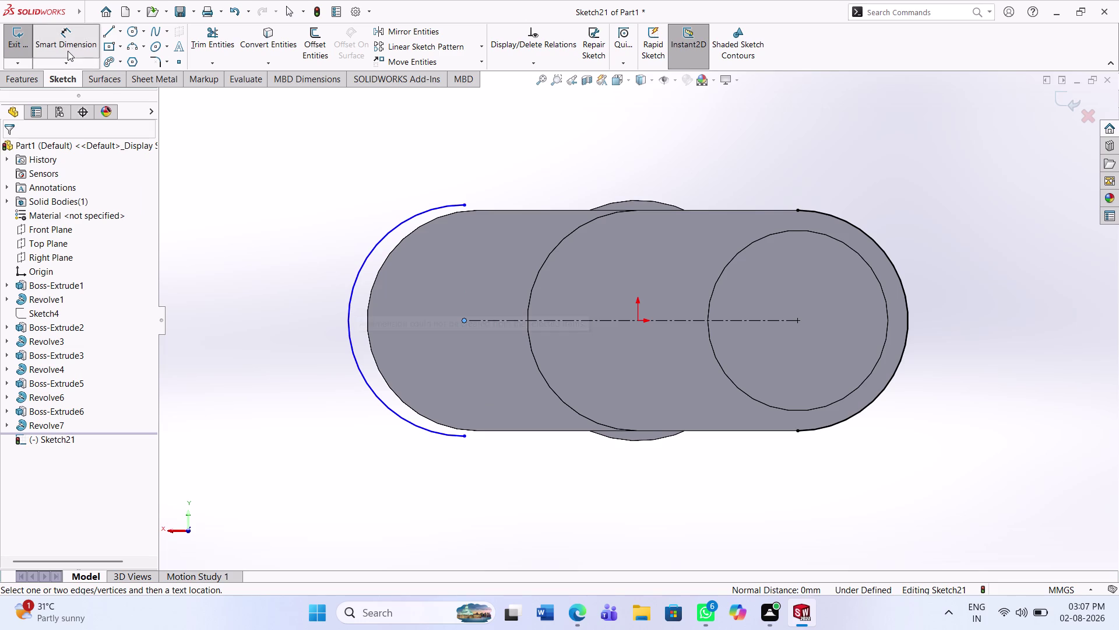
Dimension the centreline to set the arc centres 80 apart.
click(67, 51)
click(83, 39)
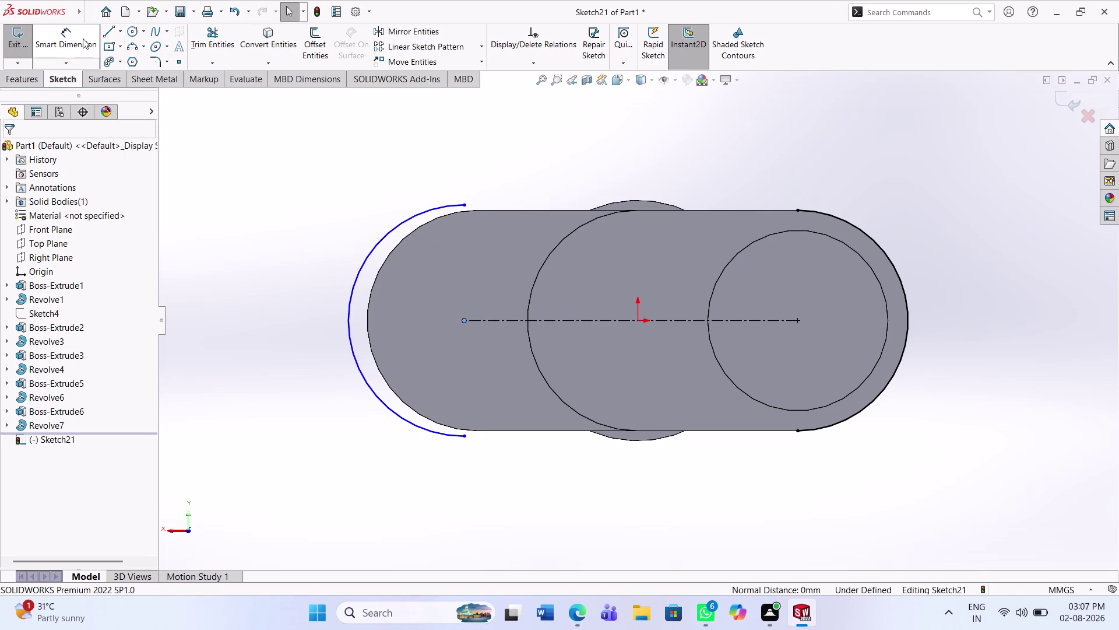
click(627, 322)
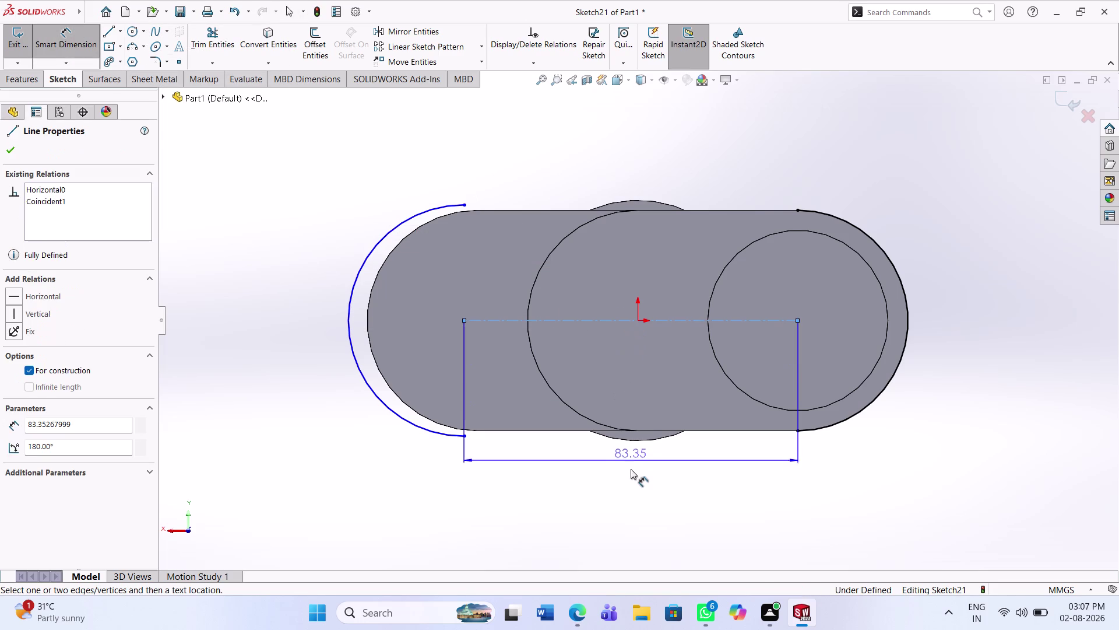
click(631, 475)
text(8)
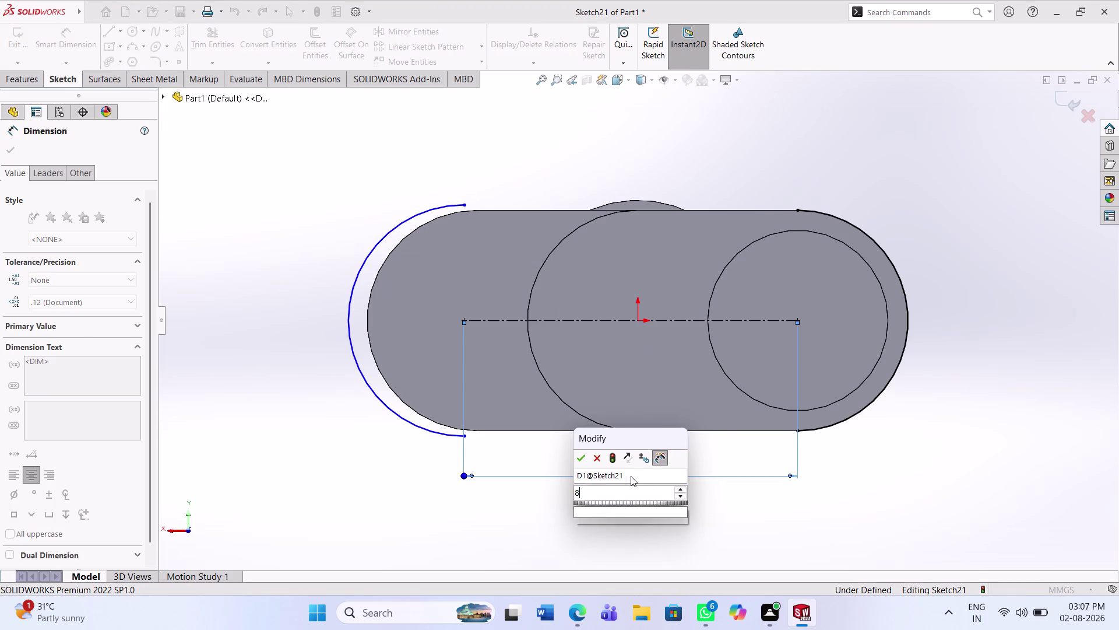
text(0)
key(Return)
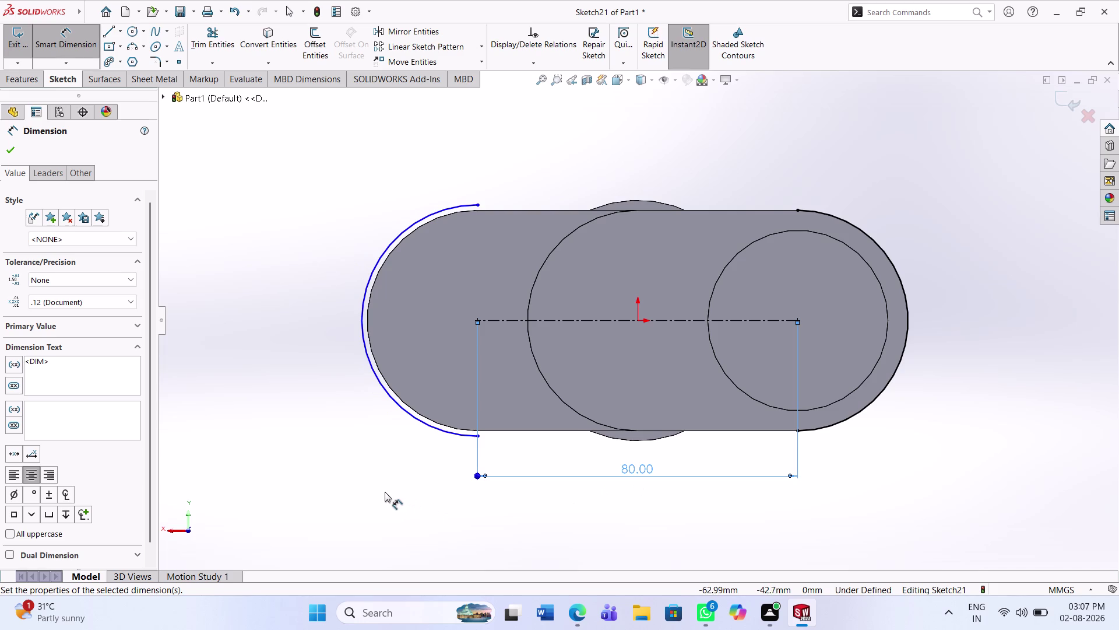
Give the left end arc a 27.50 radius and decline a redundant right-arc radius.
click(390, 399)
click(359, 434)
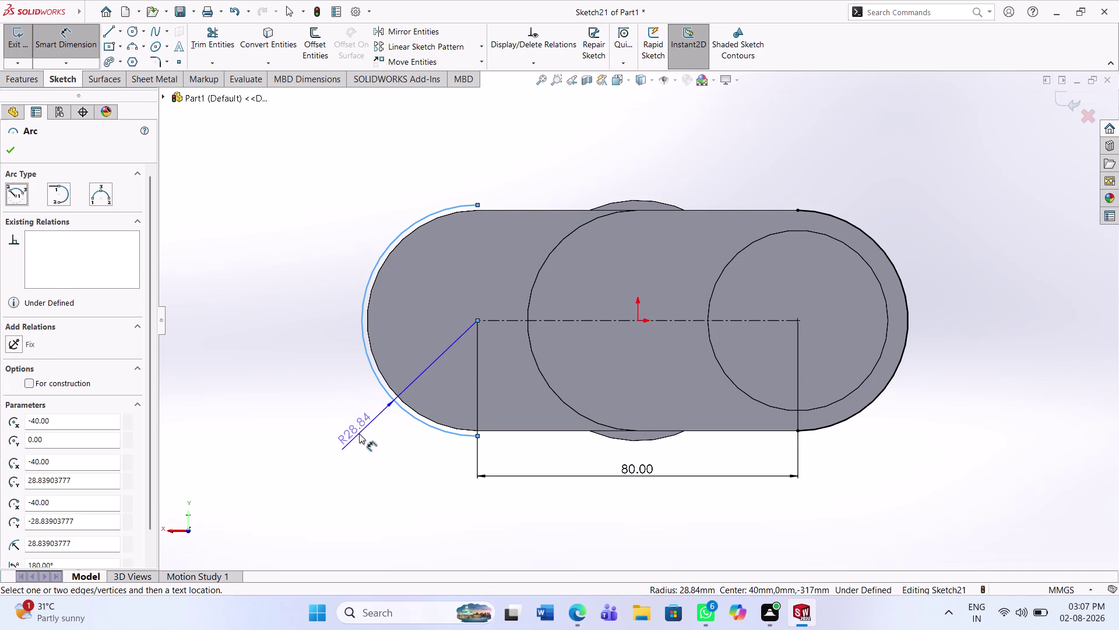
text(27.)
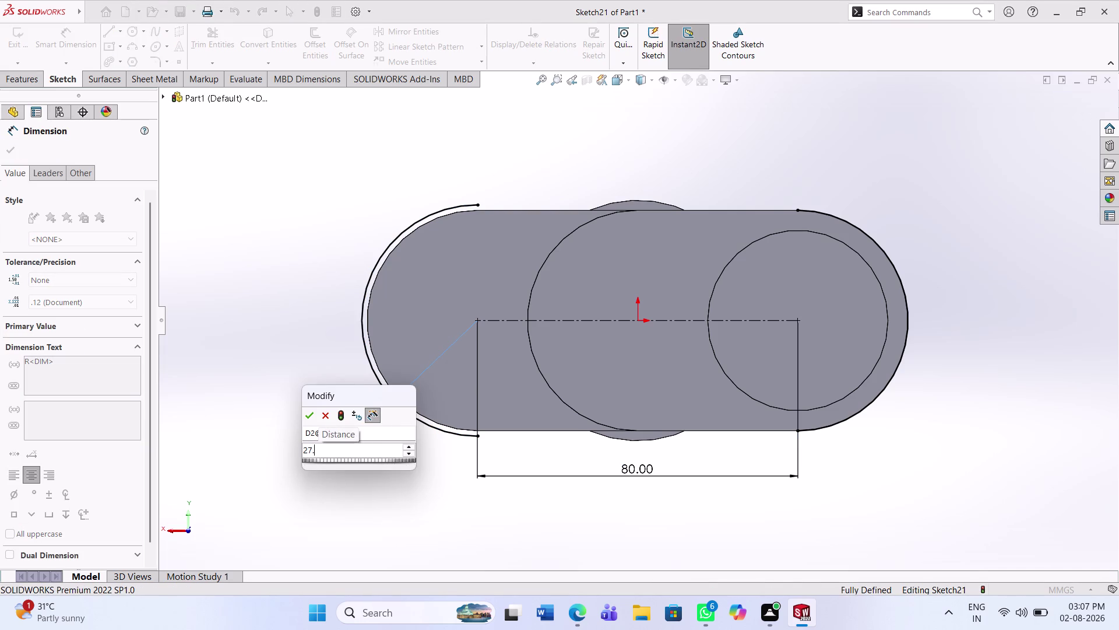
text(50)
key(Return)
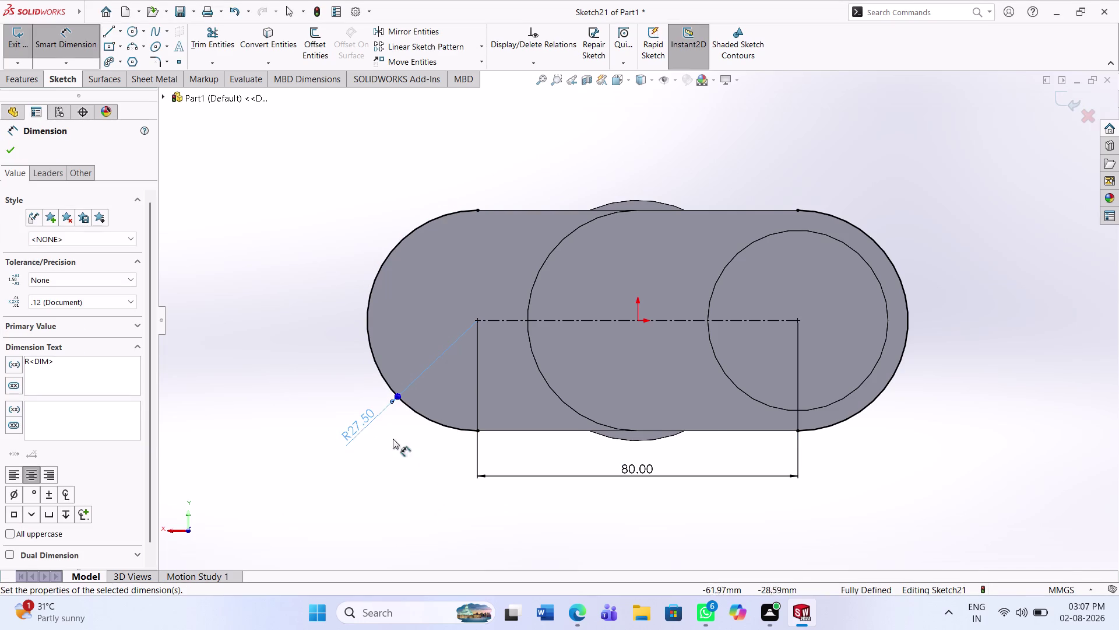
click(858, 413)
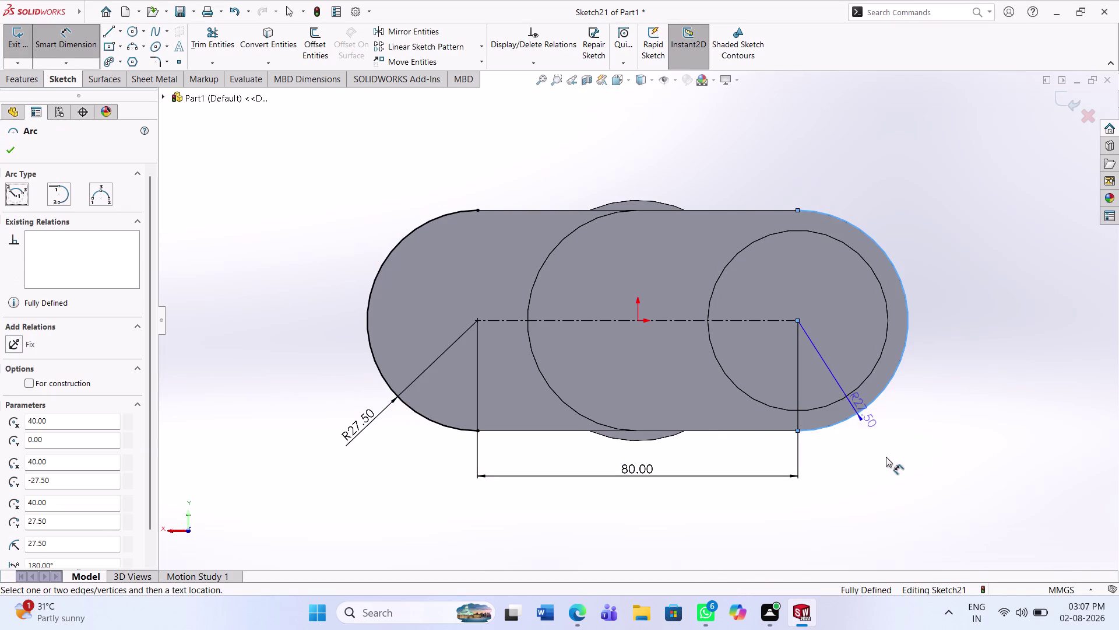
click(886, 456)
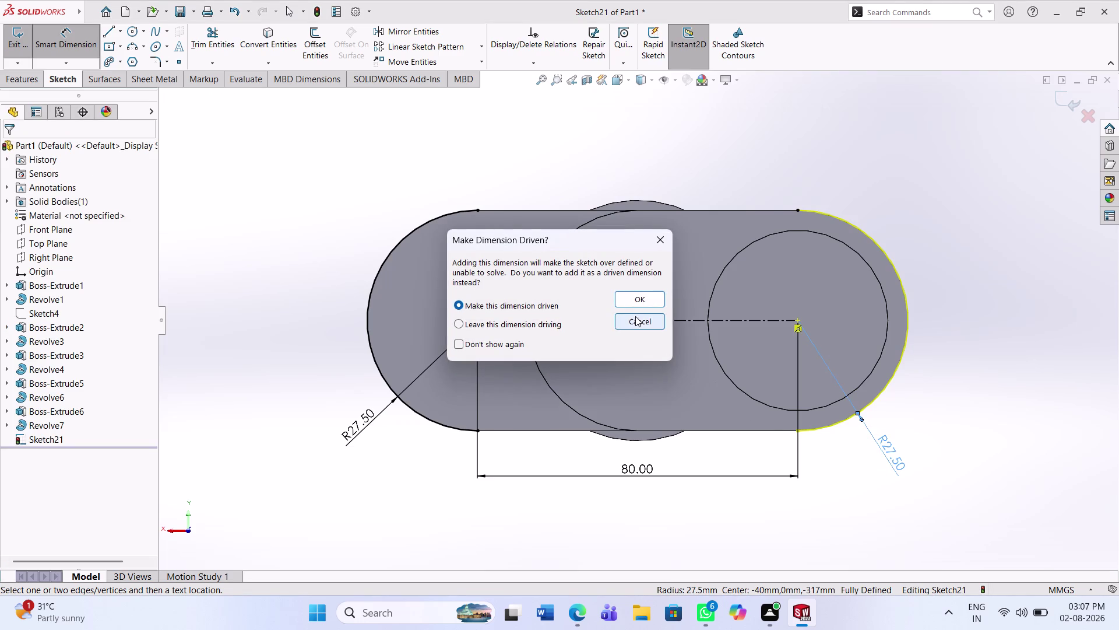
click(637, 317)
click(108, 32)
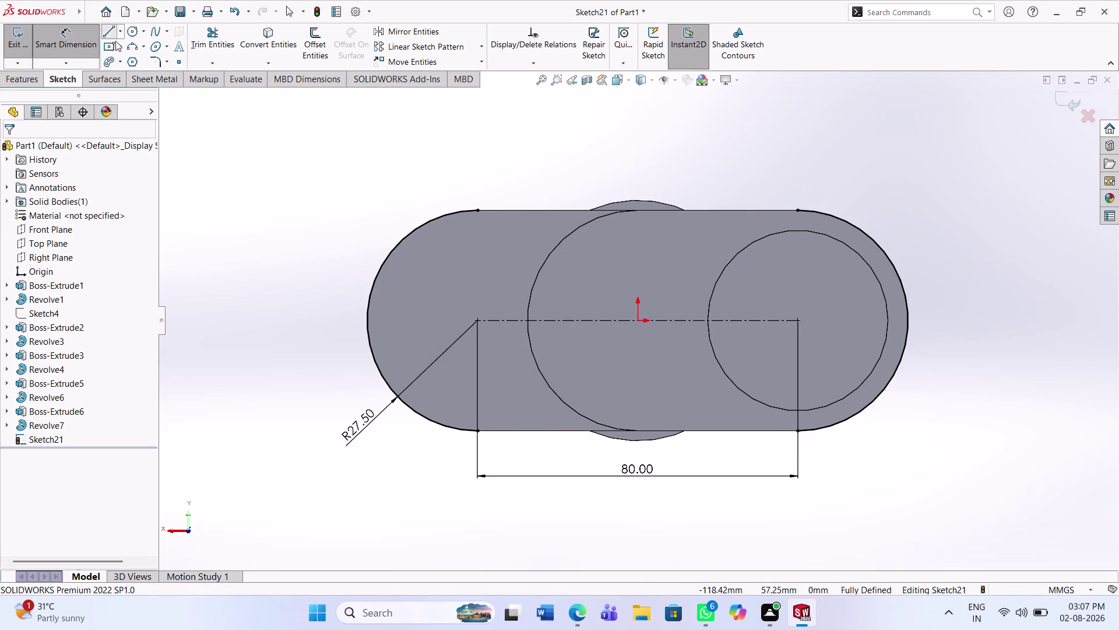
click(478, 210)
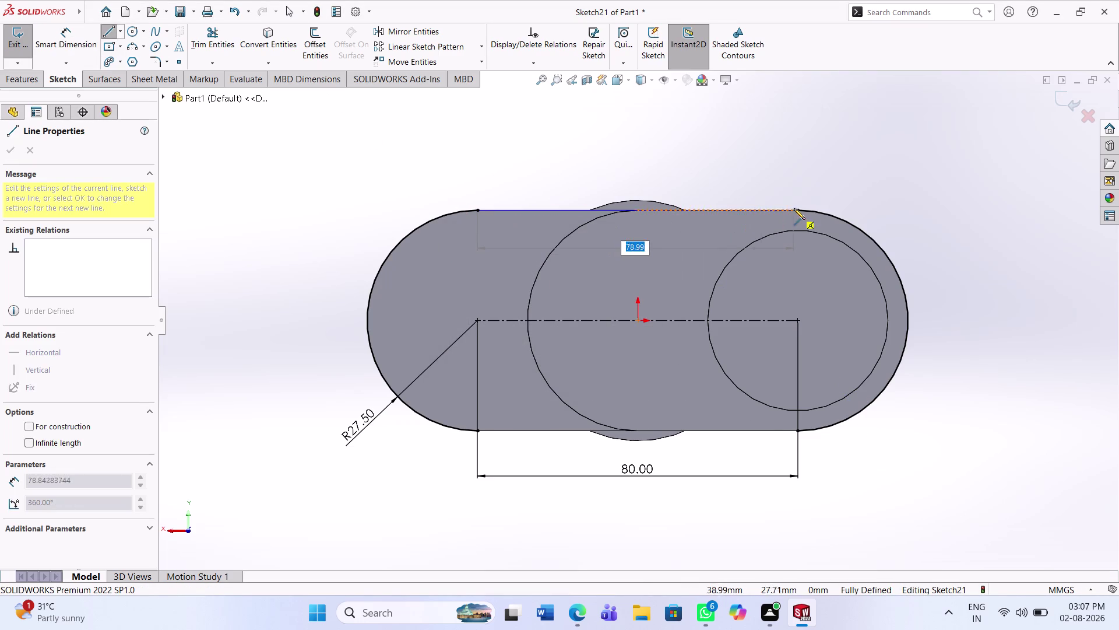
Draw the top line connecting the two end arcs.
click(796, 209)
click(662, 302)
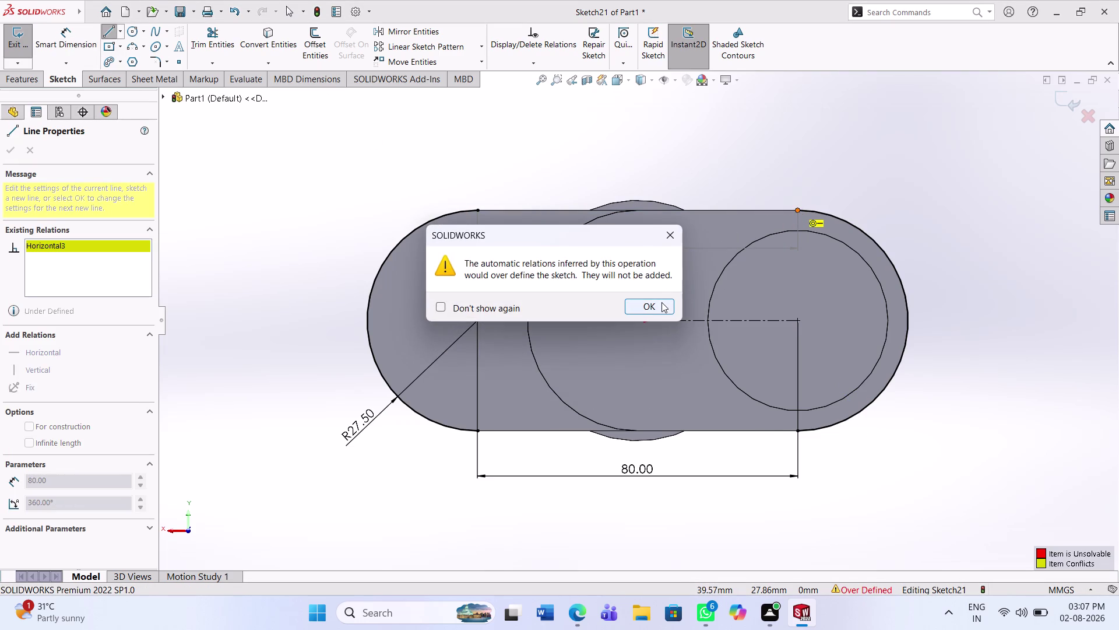
key(Escape)
key(Escape)
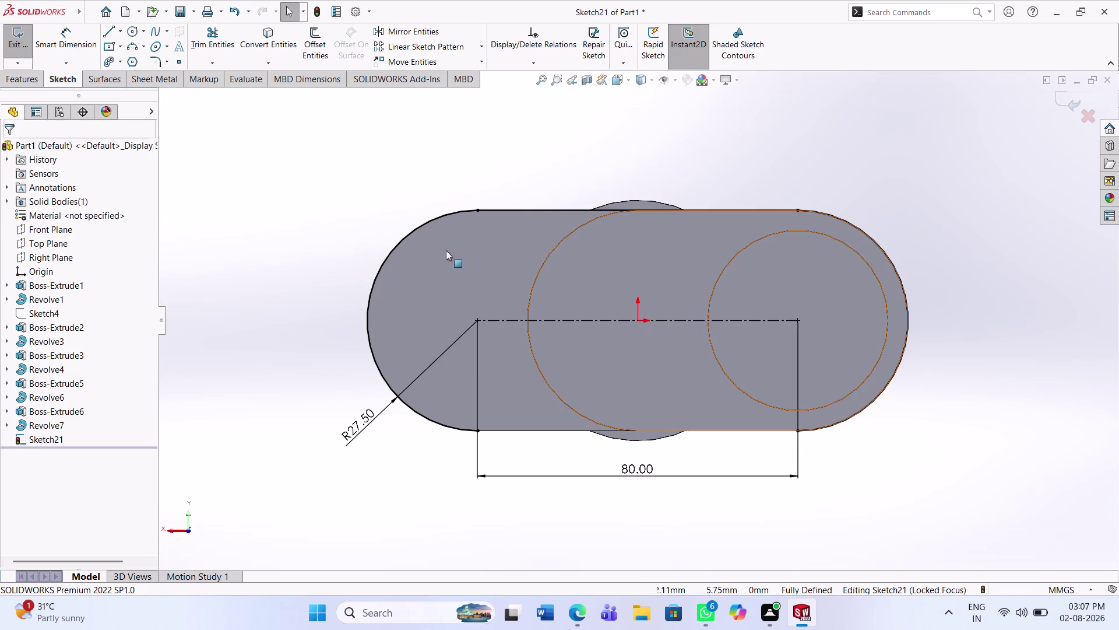
click(111, 31)
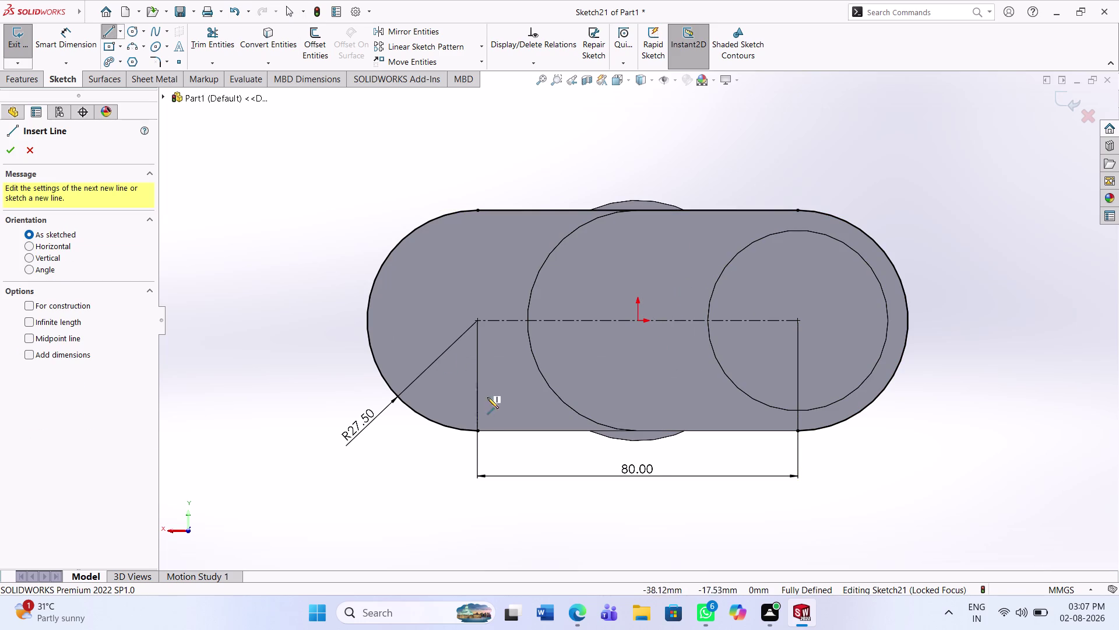
Draw the bottom connecting line, closing Sketch21 into a slot shape.
click(477, 431)
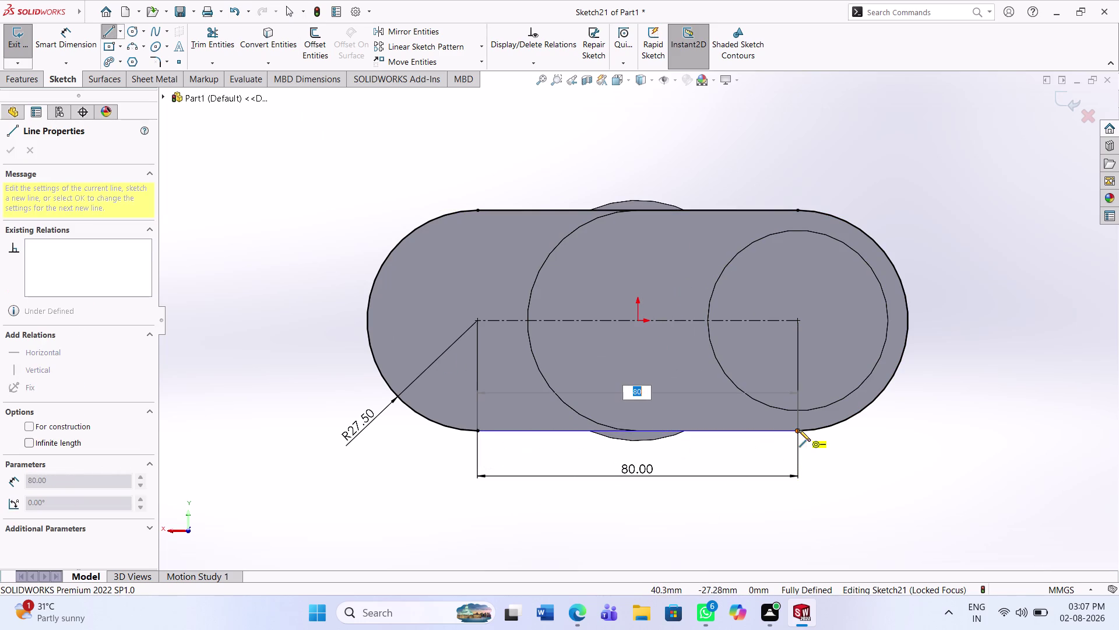
click(799, 430)
click(666, 306)
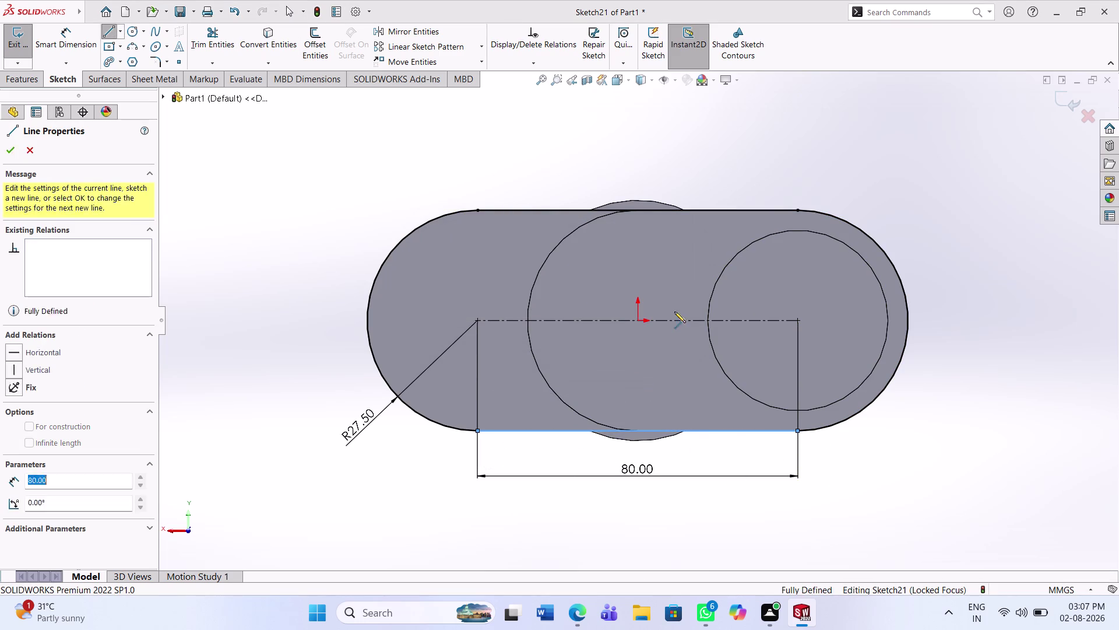
key(Escape)
key(Escape)
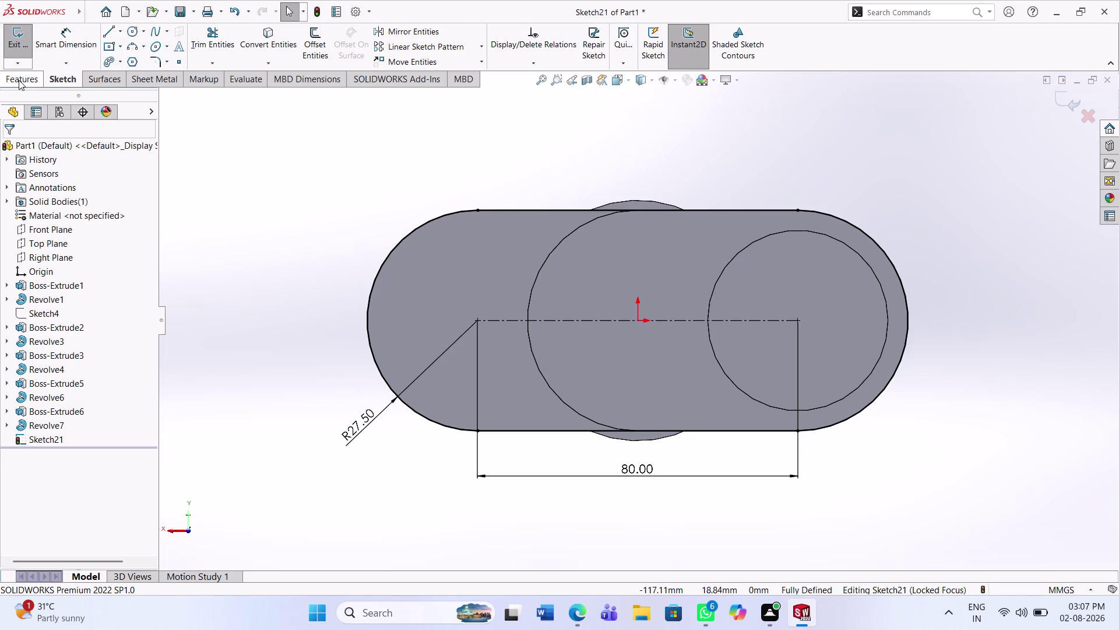
click(19, 79)
Extrude the slot sketch 22 mm deep to create Boss-Extrude7.
click(17, 55)
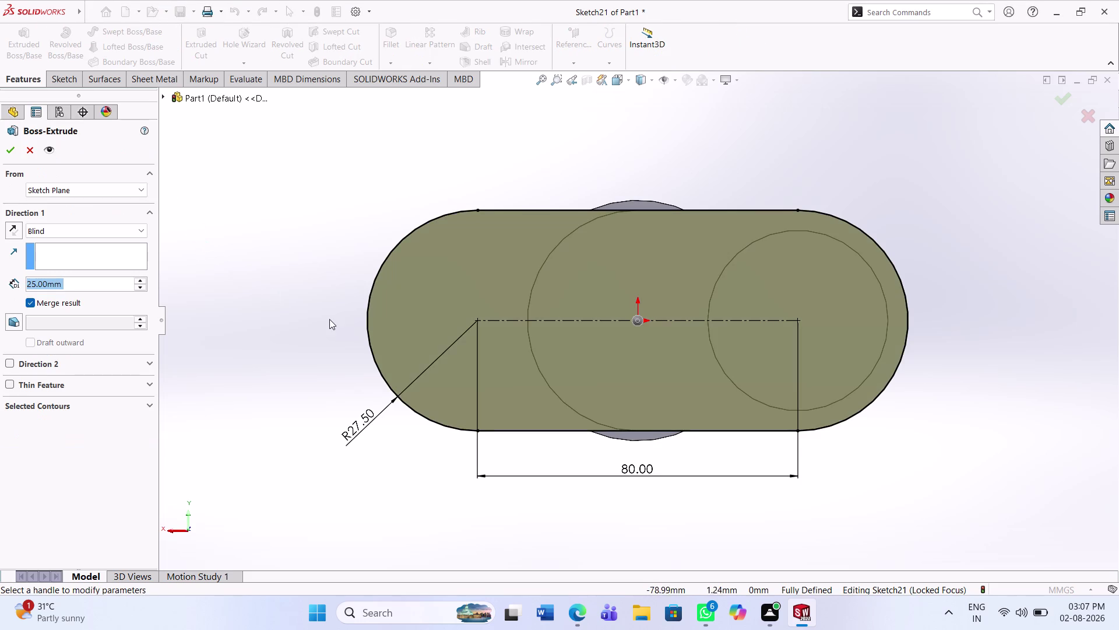
middle_drag(330, 320, 339, 333)
drag(90, 282, 31, 286)
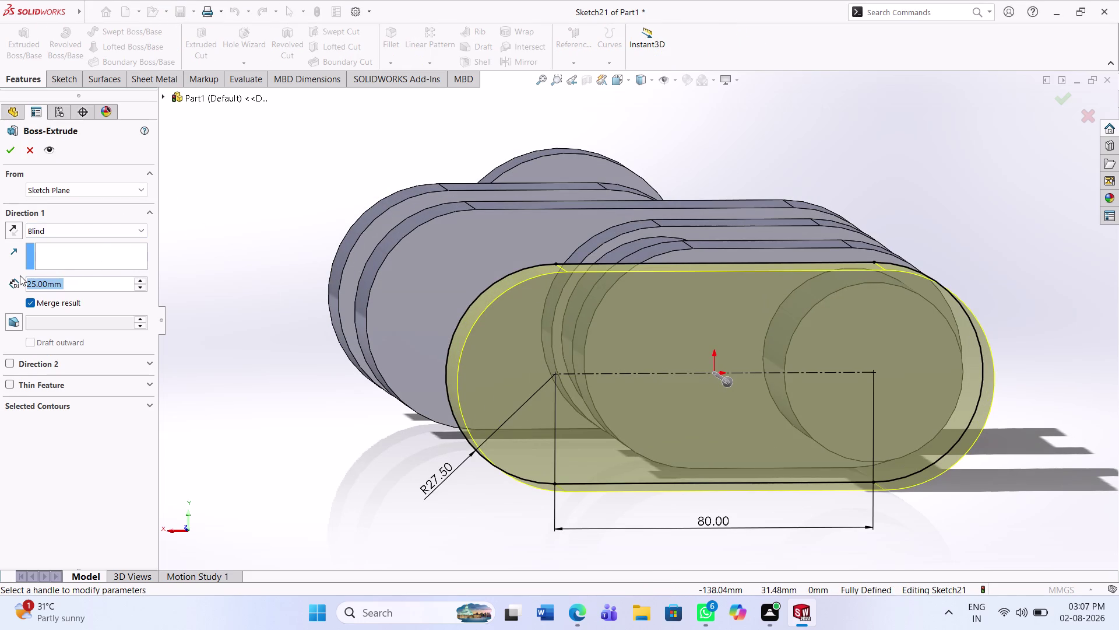
text(22)
key(Return)
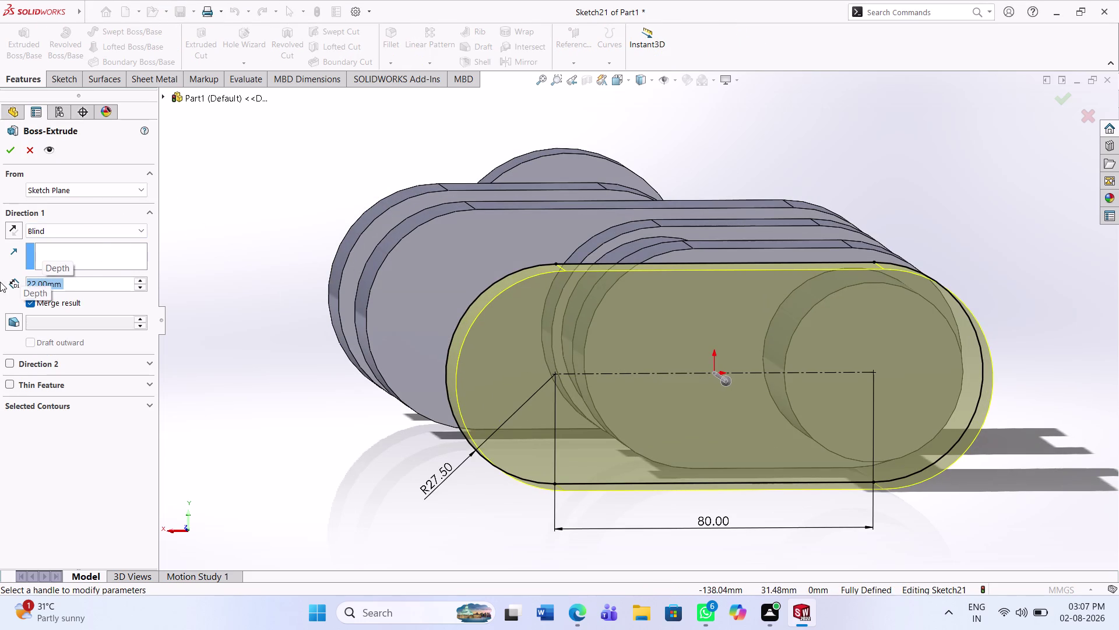
click(6, 151)
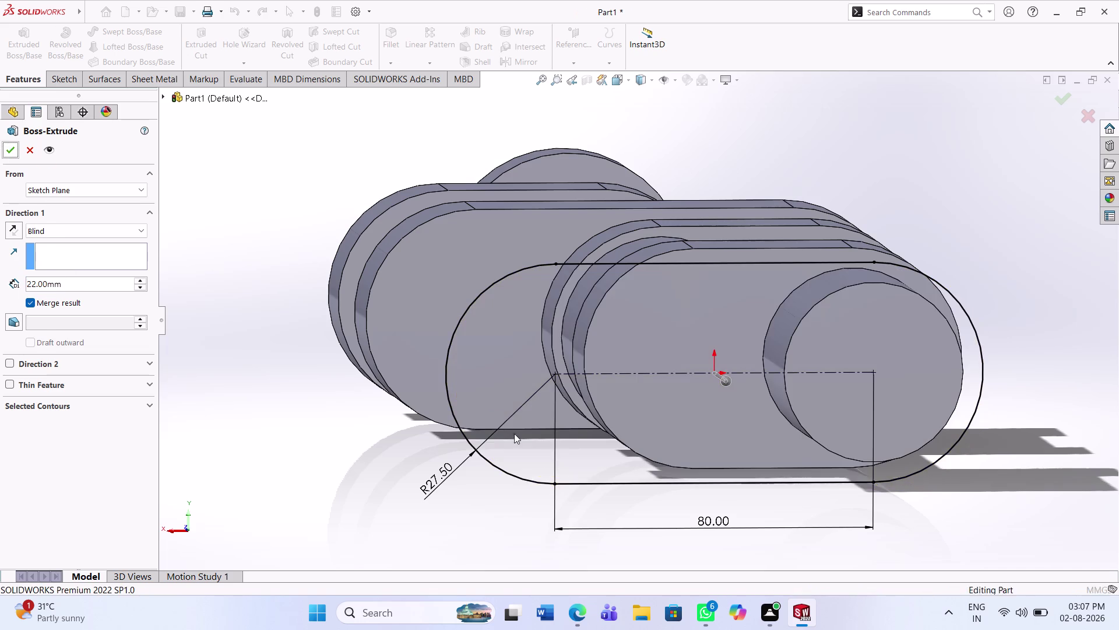
middle_drag(774, 493, 771, 480)
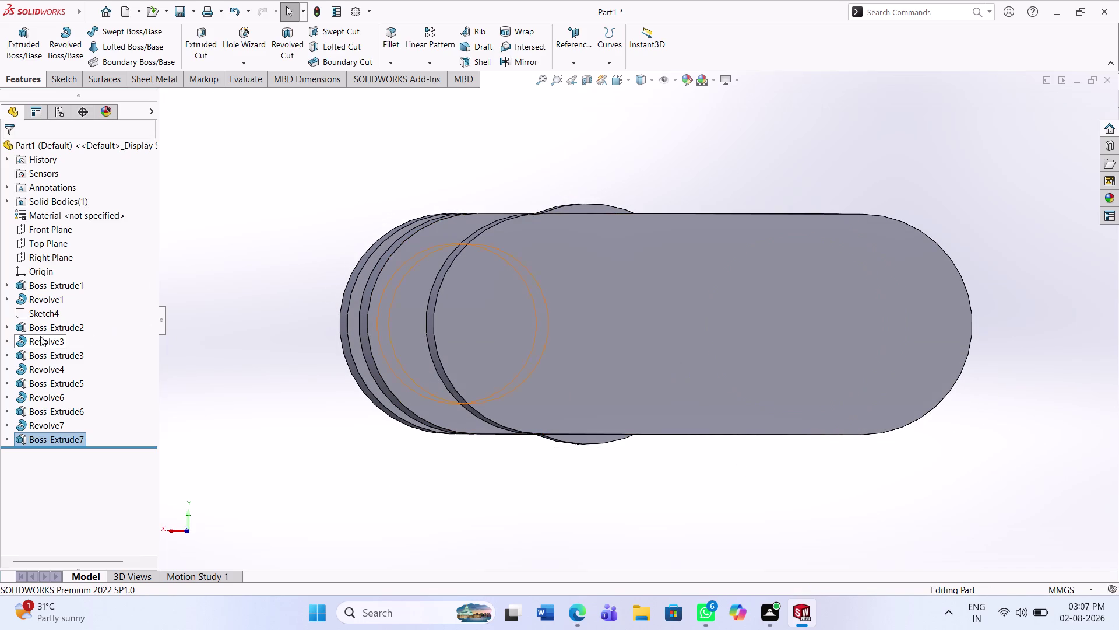
click(40, 242)
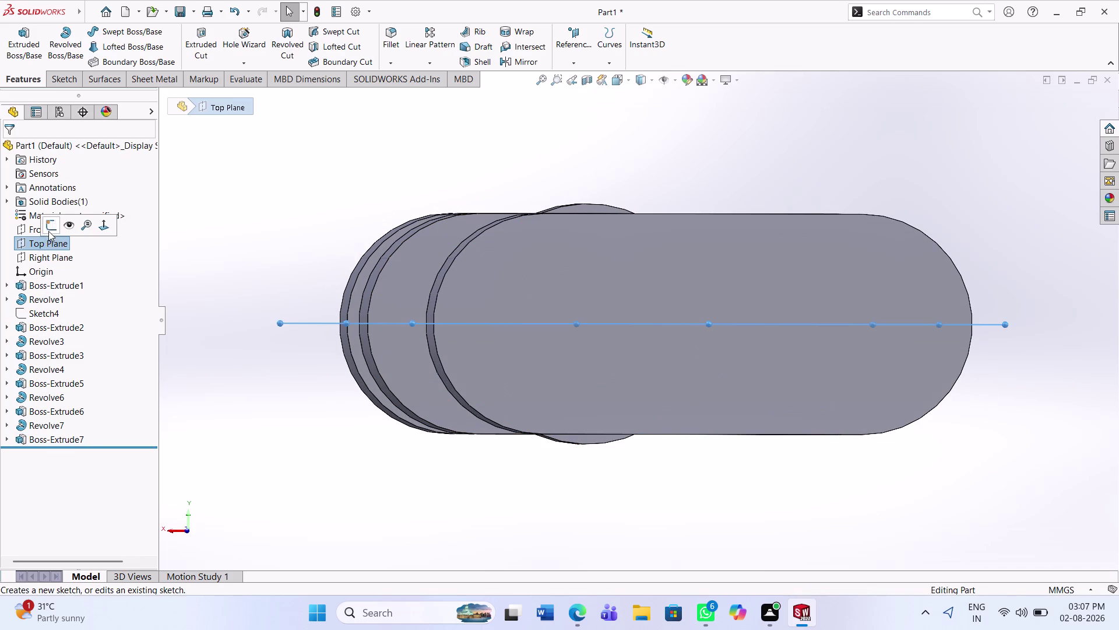
Open Sketch22 on the Top Plane, viewed face-on, with lines set to construction.
click(49, 226)
click(824, 460)
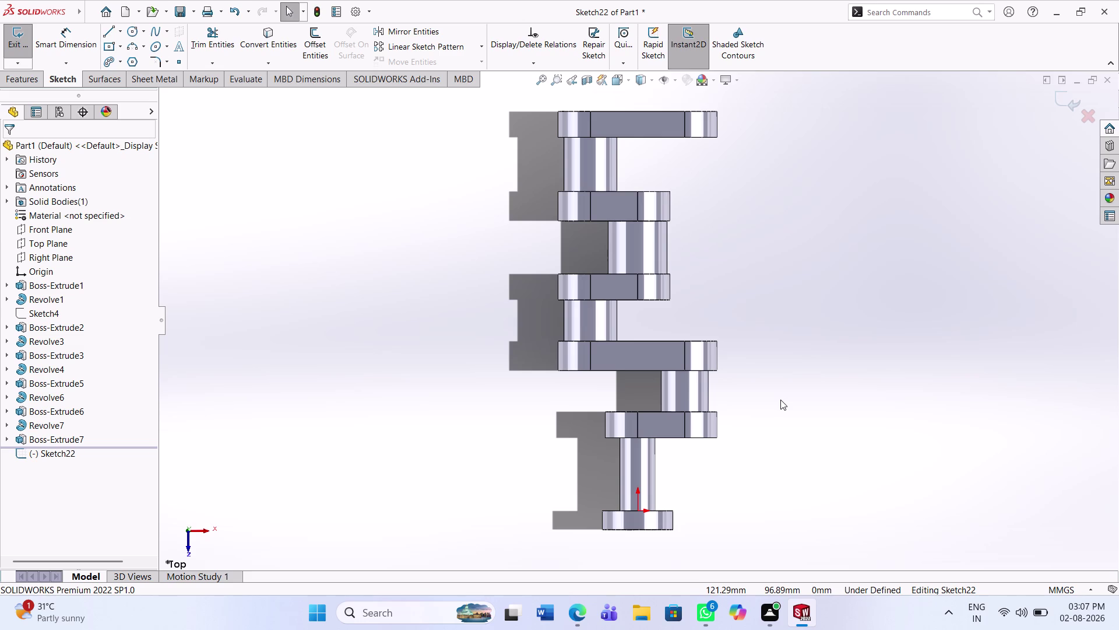
scroll(up, 3)
scroll(up, 3)
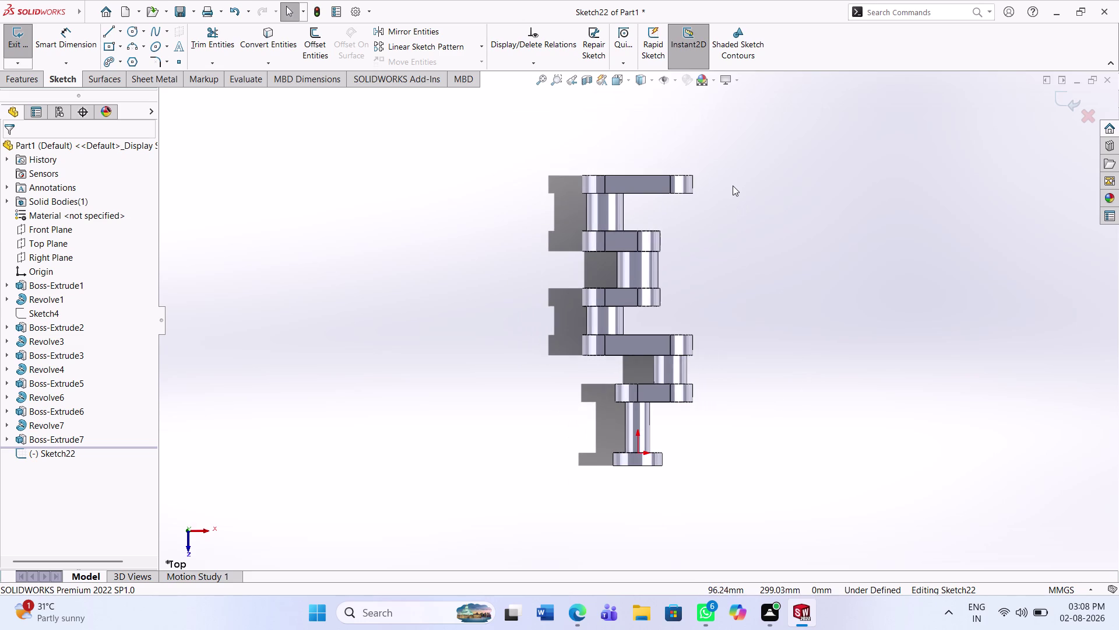
scroll(down, 3)
scroll(down, 3)
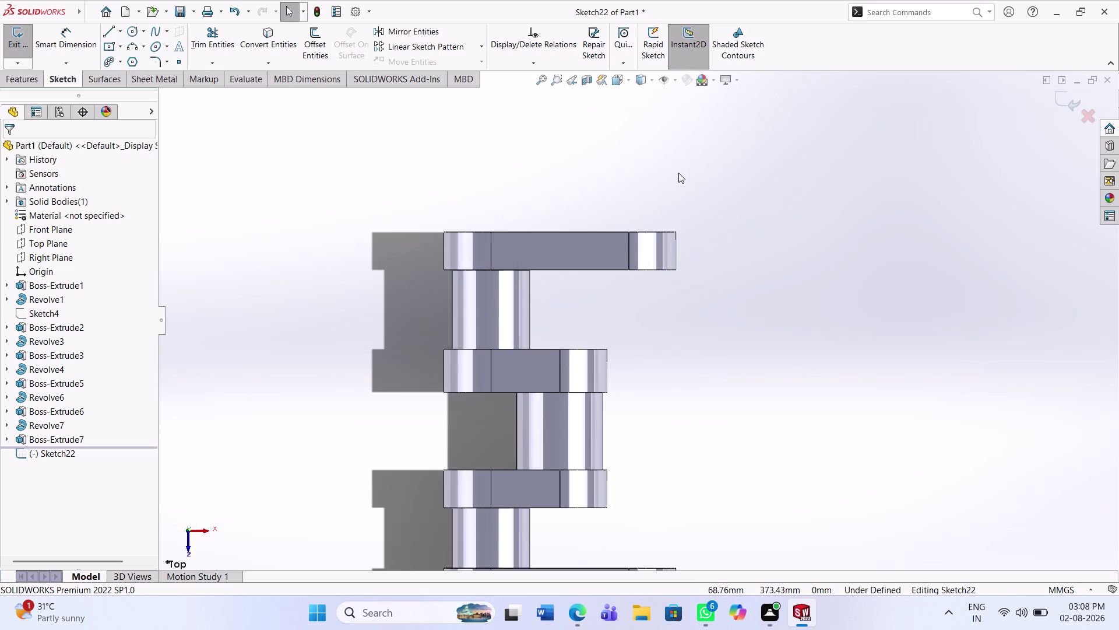
click(120, 26)
click(121, 63)
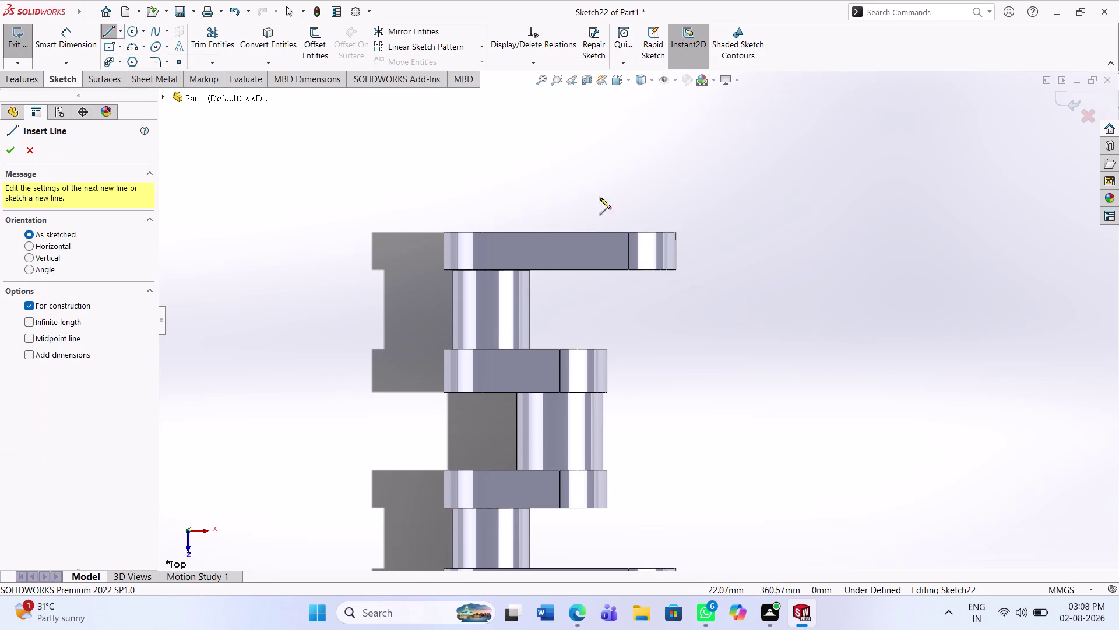
Draw a vertical construction centreline upward from the flange top.
click(630, 231)
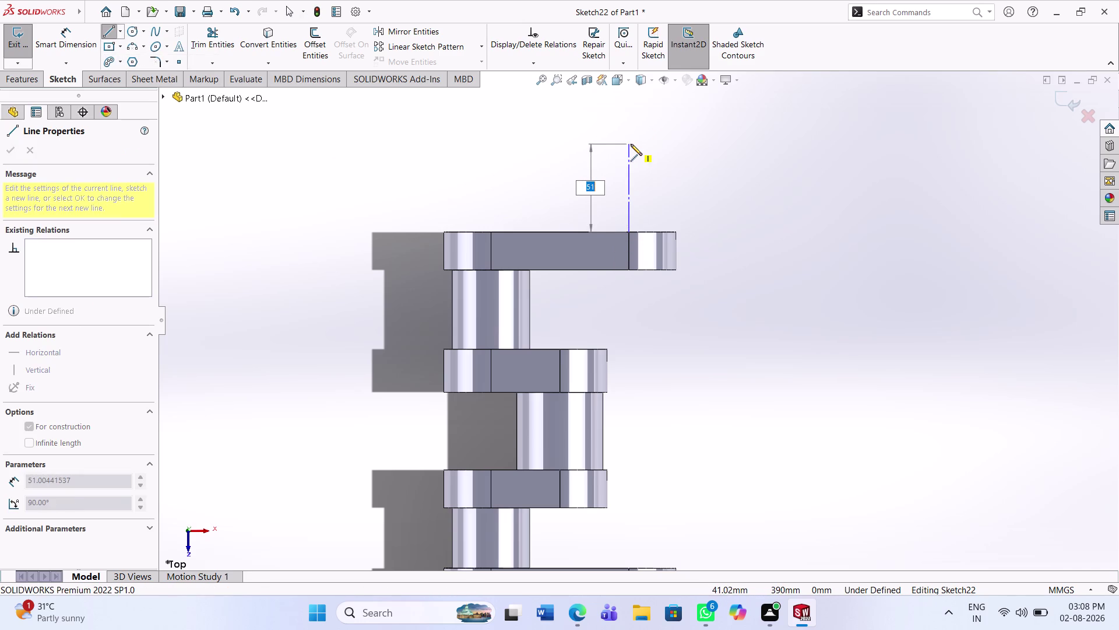
click(630, 144)
key(Escape)
key(Escape)
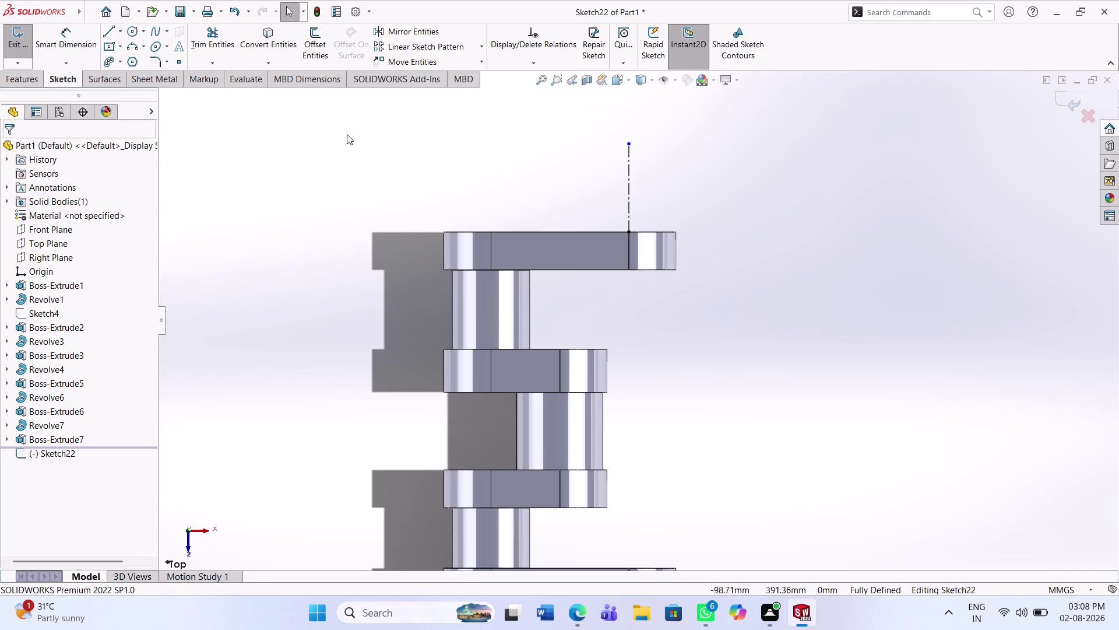
Sketch the profile's bottom and right edges beside the centreline, undoing a stray line.
click(110, 29)
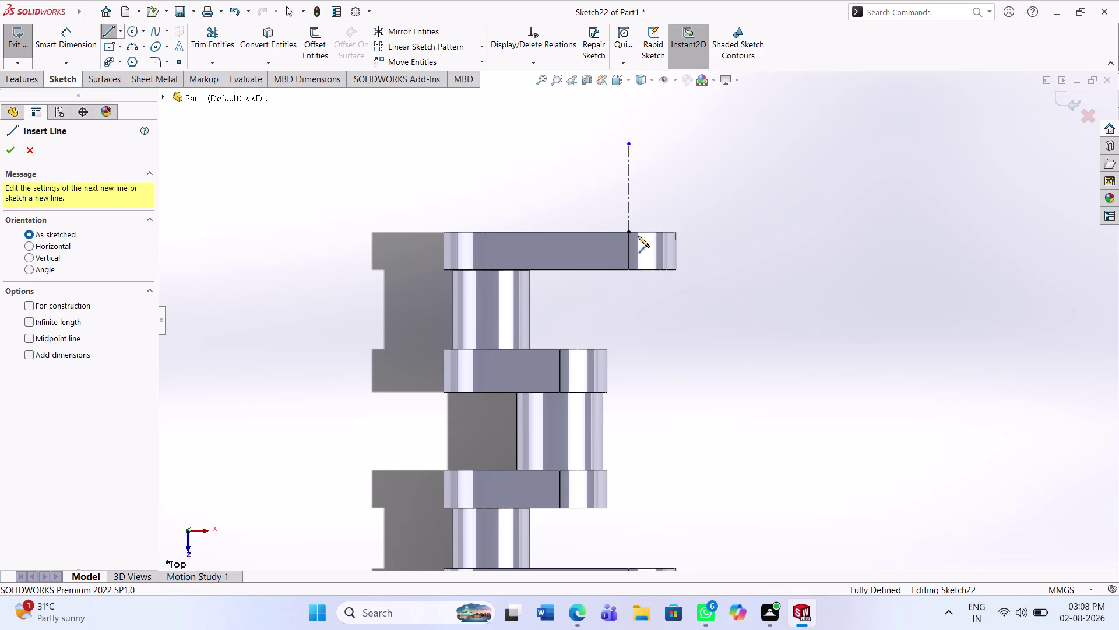
click(630, 232)
click(665, 232)
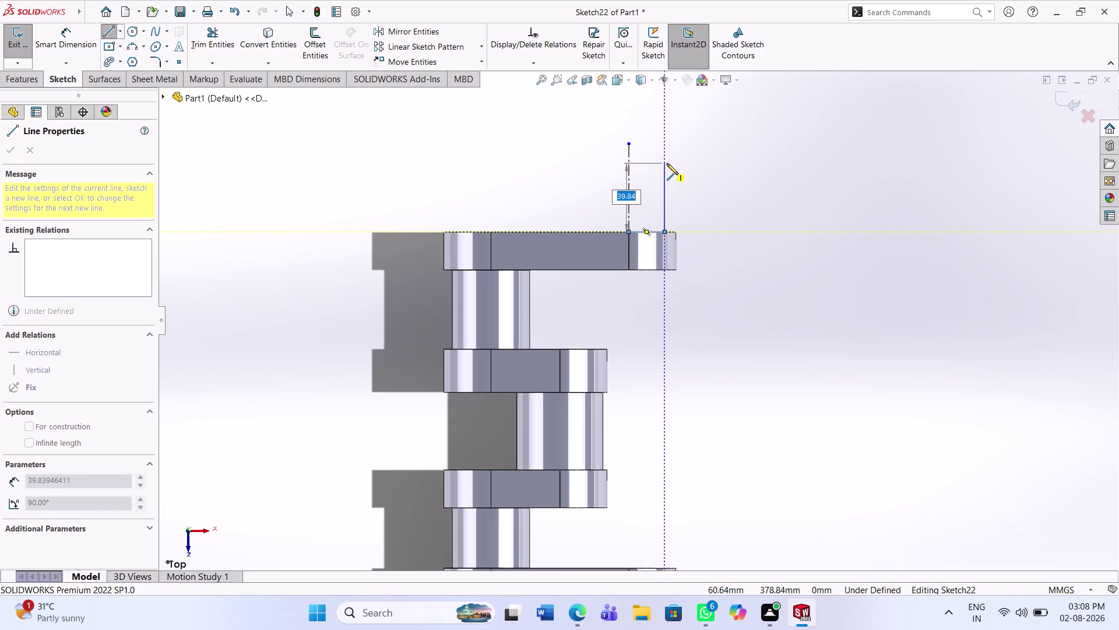
click(668, 164)
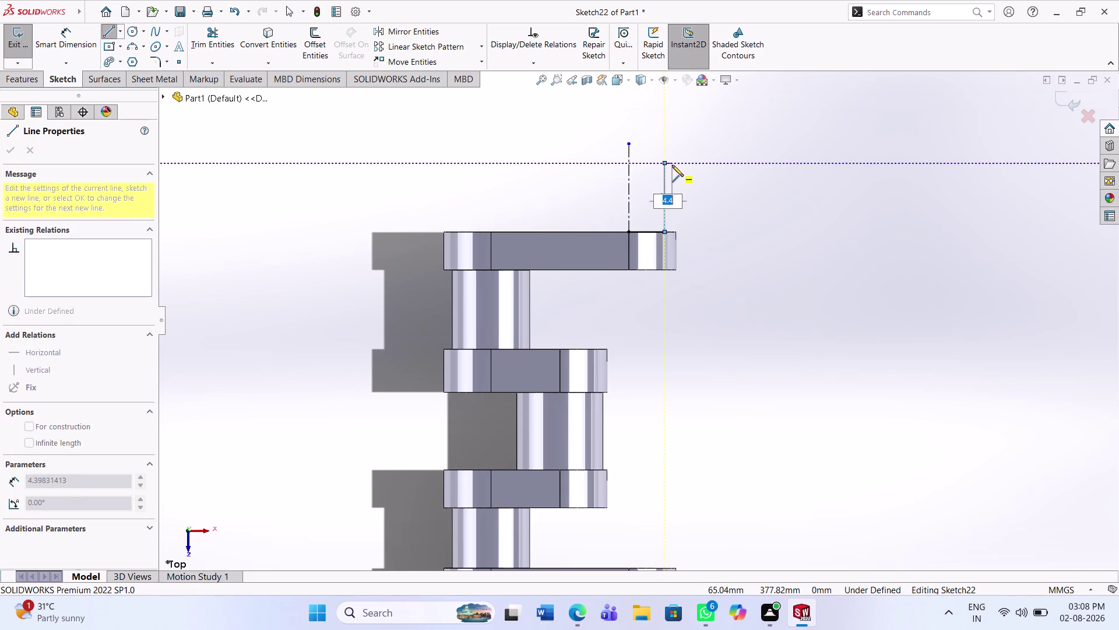
key(Escape)
key(Escape)
key(ctrl+z)
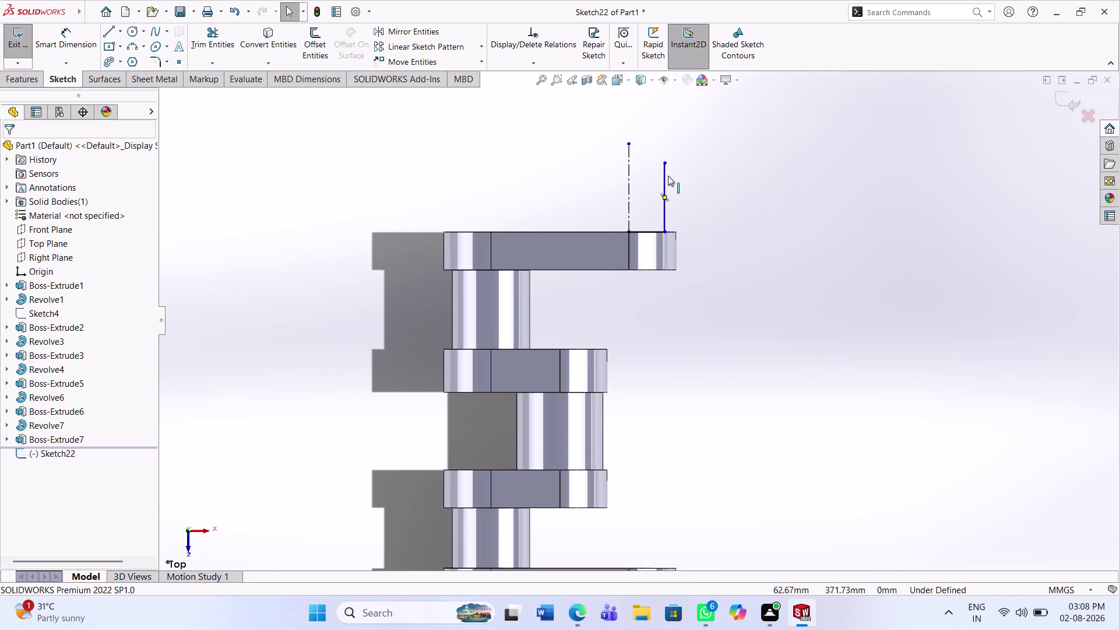
Redraw the profile's right edge and its top edge back to the centreline.
click(108, 27)
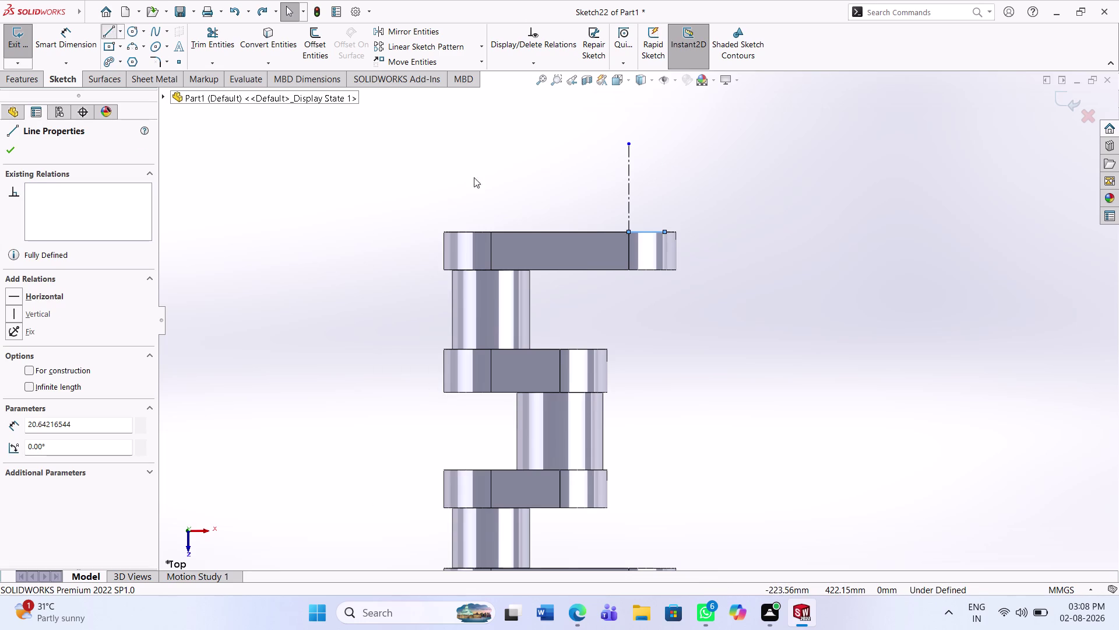
click(665, 232)
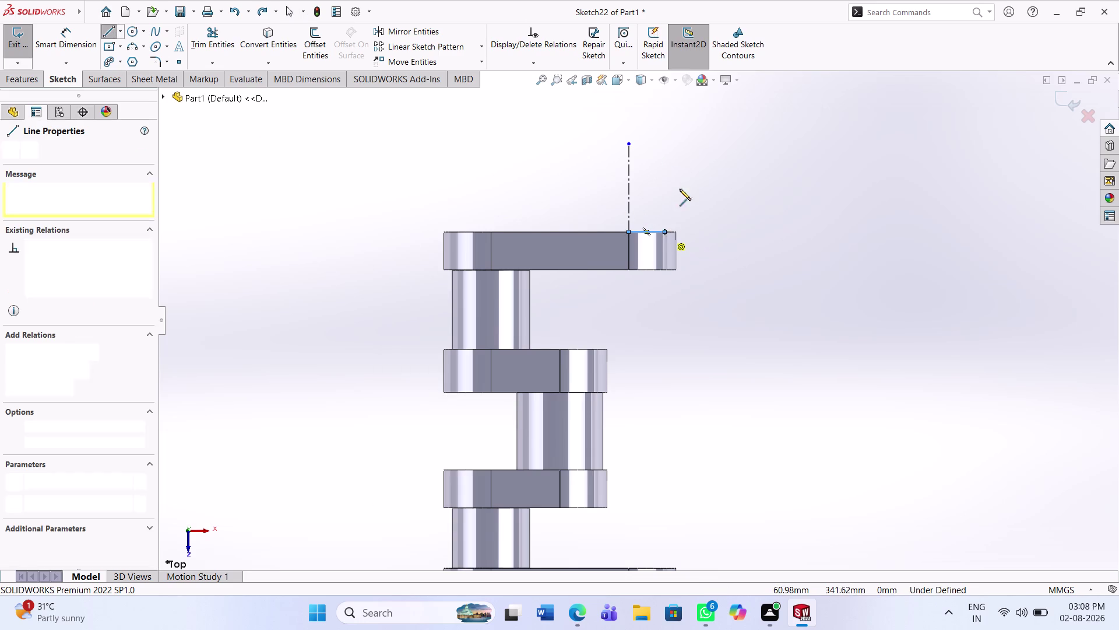
click(667, 159)
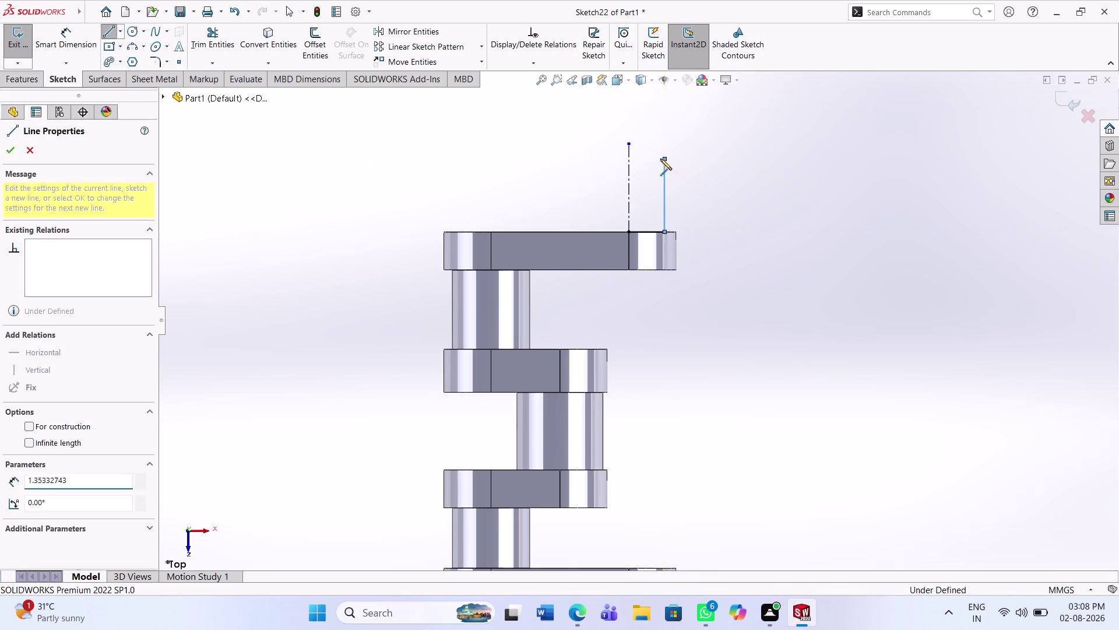
click(631, 157)
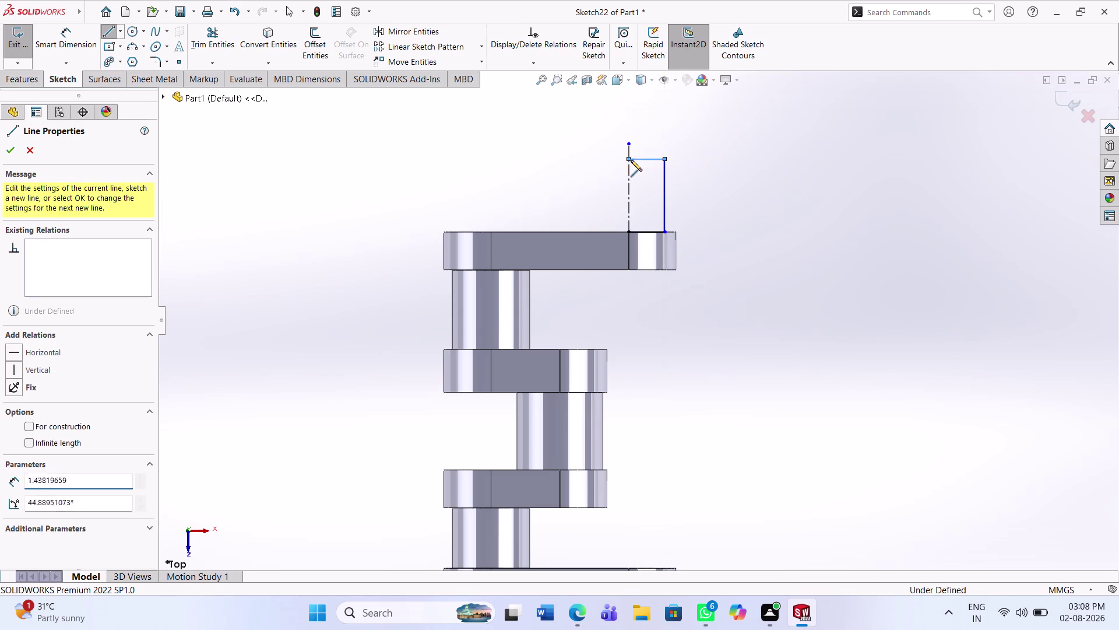
key(Escape)
key(Escape)
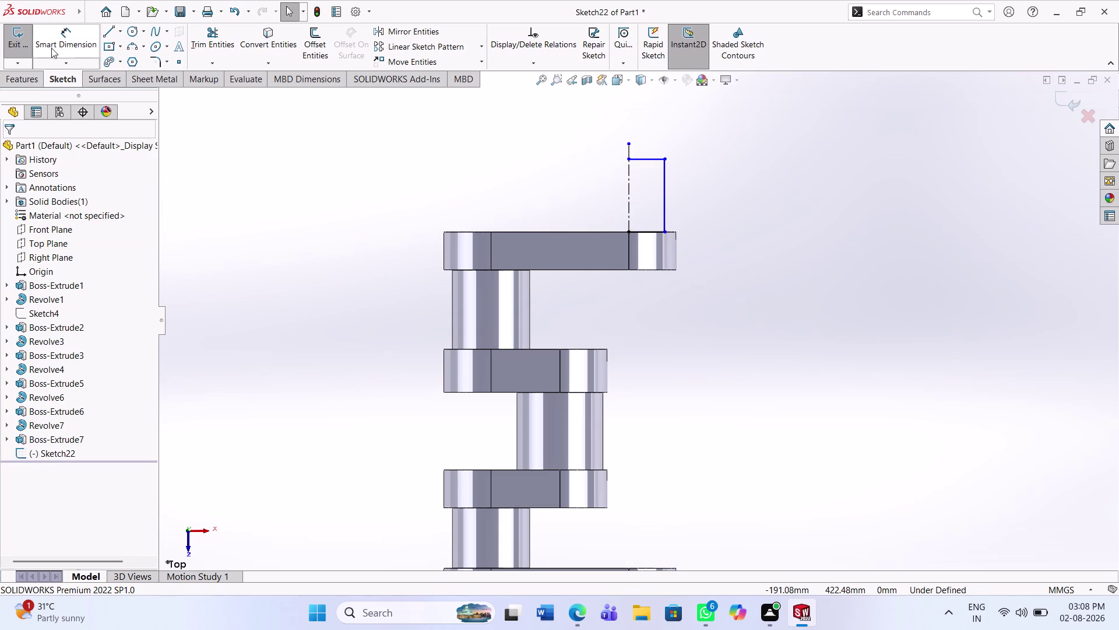
Dimension the profile to 20 mm wide and 35 mm tall.
click(55, 44)
click(651, 158)
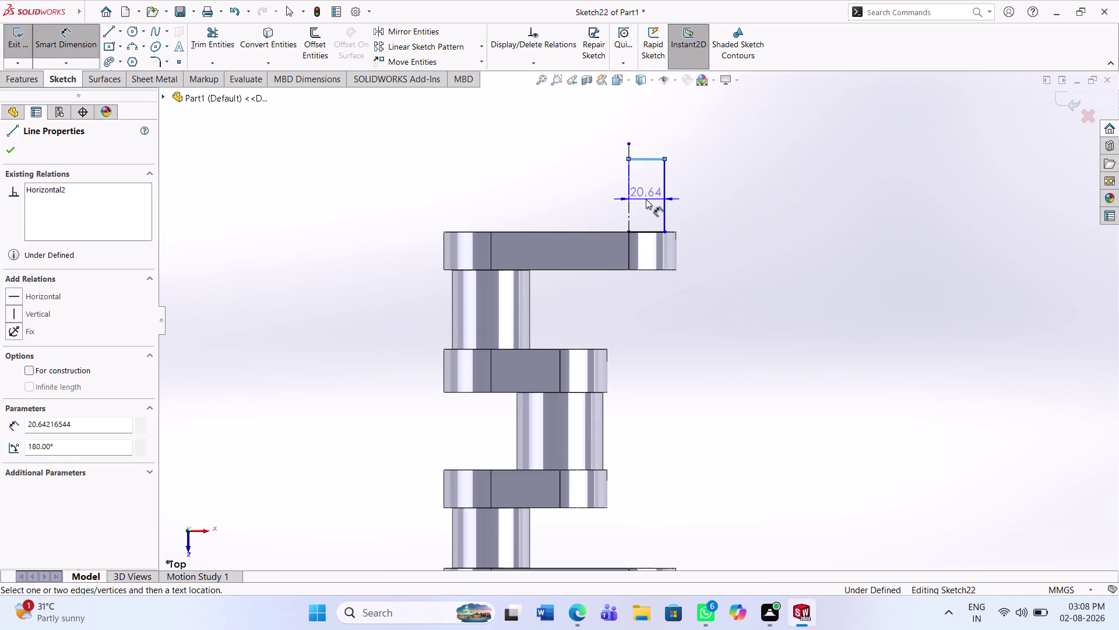
click(646, 199)
text(20)
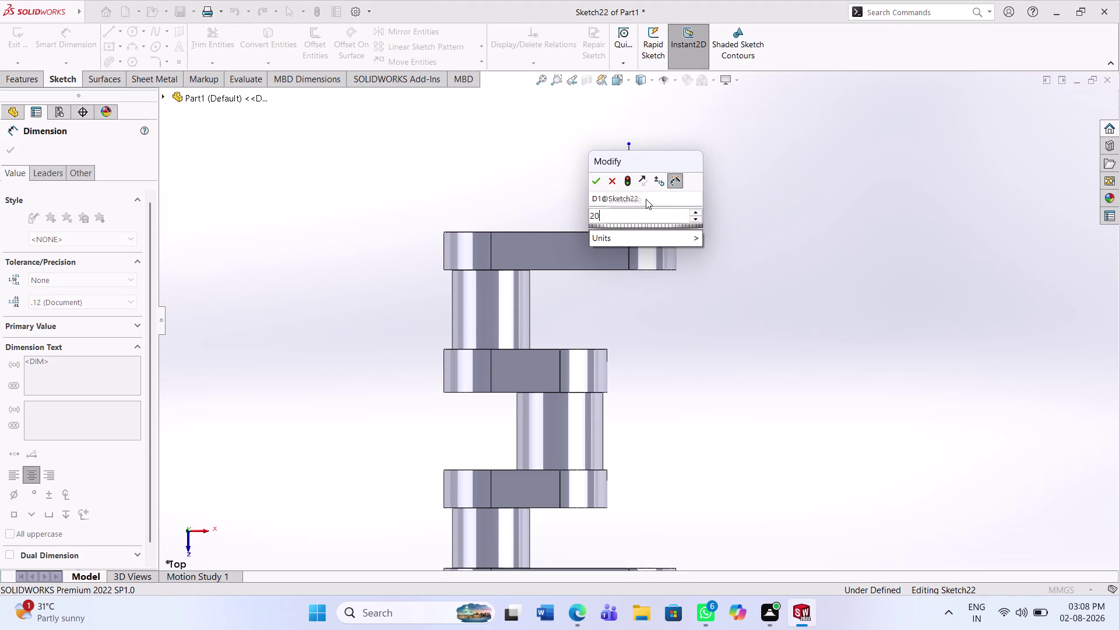
key(Return)
click(664, 211)
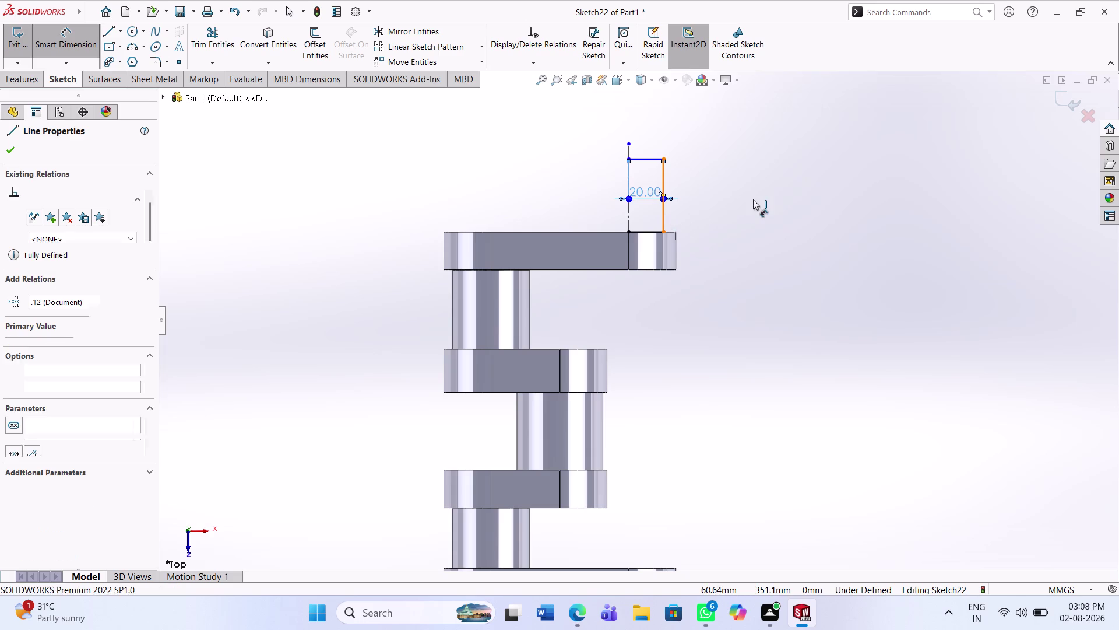
click(753, 199)
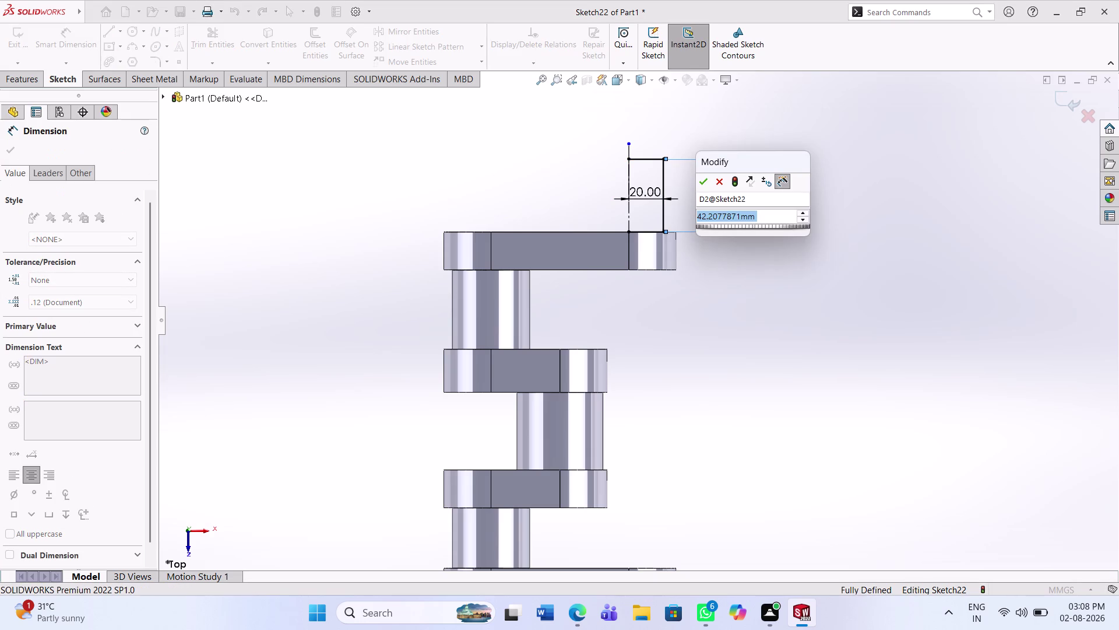
text(35)
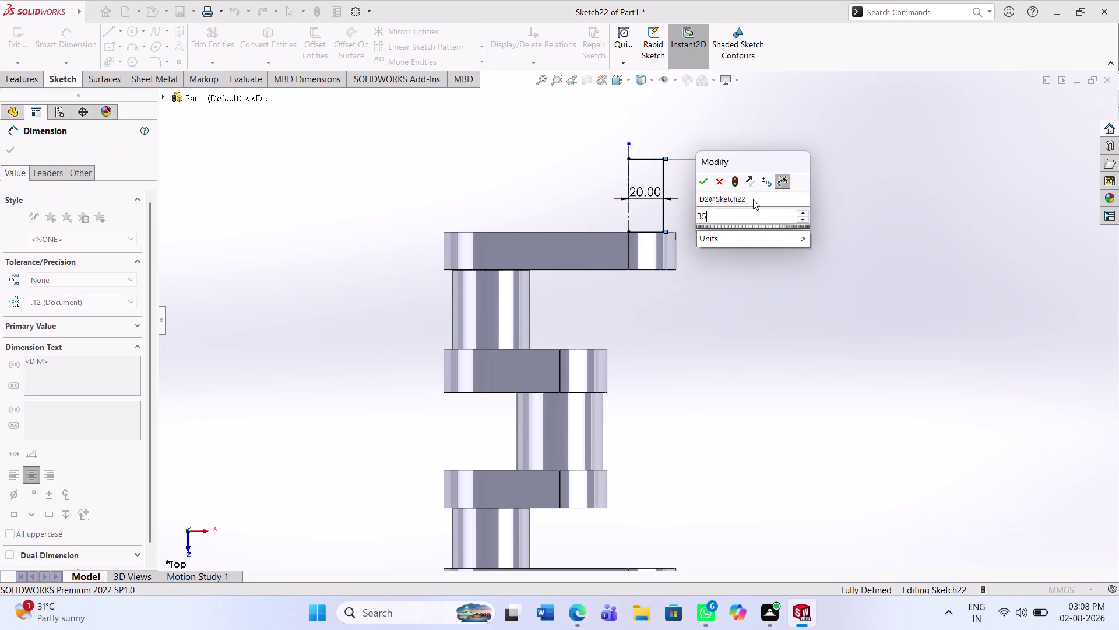
key(Return)
click(835, 215)
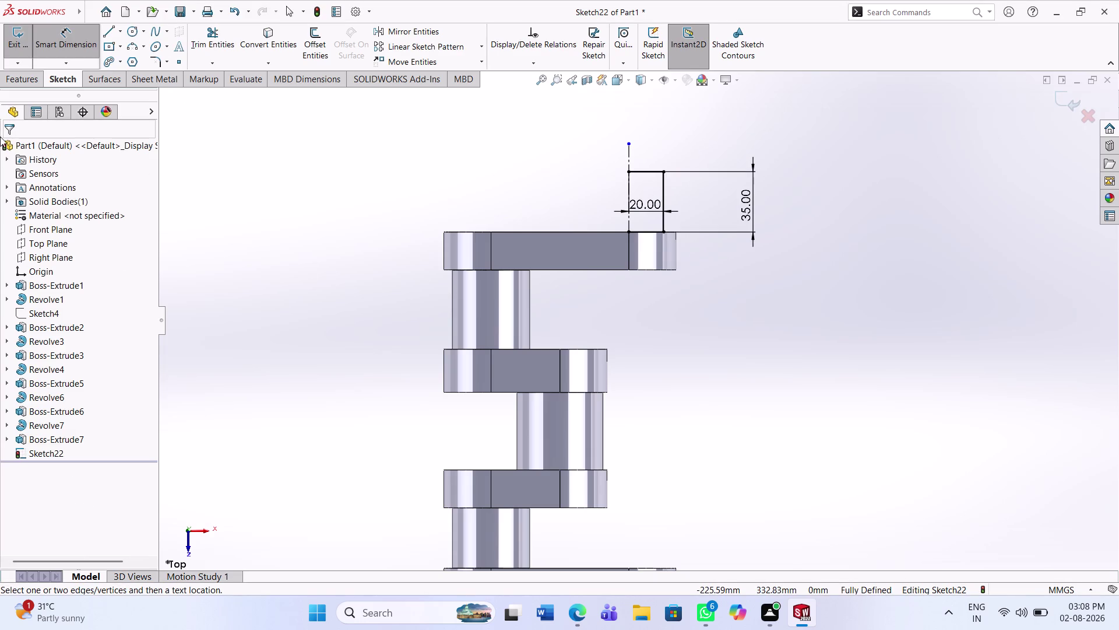
Revolve the profile 360° around the vertical centreline into Revolve8.
click(19, 75)
click(69, 52)
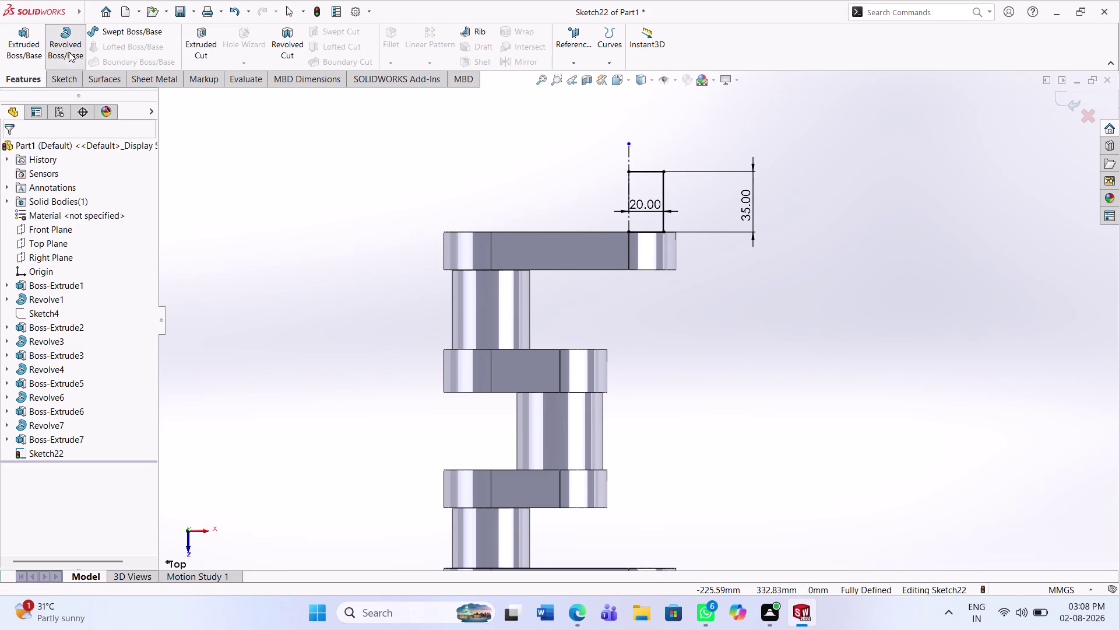
click(599, 313)
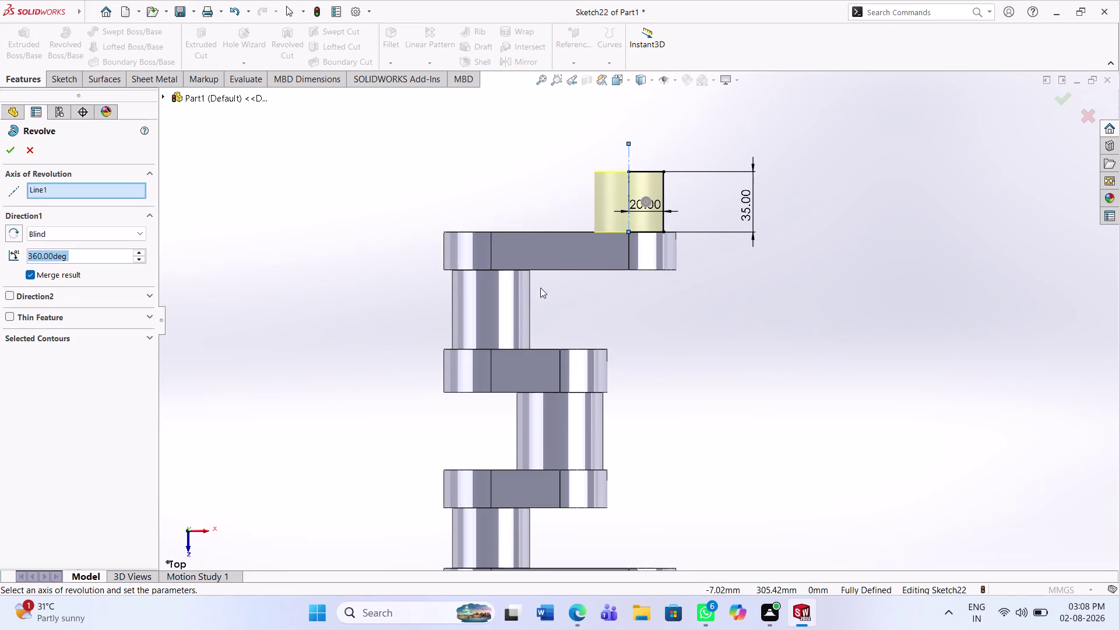
click(11, 149)
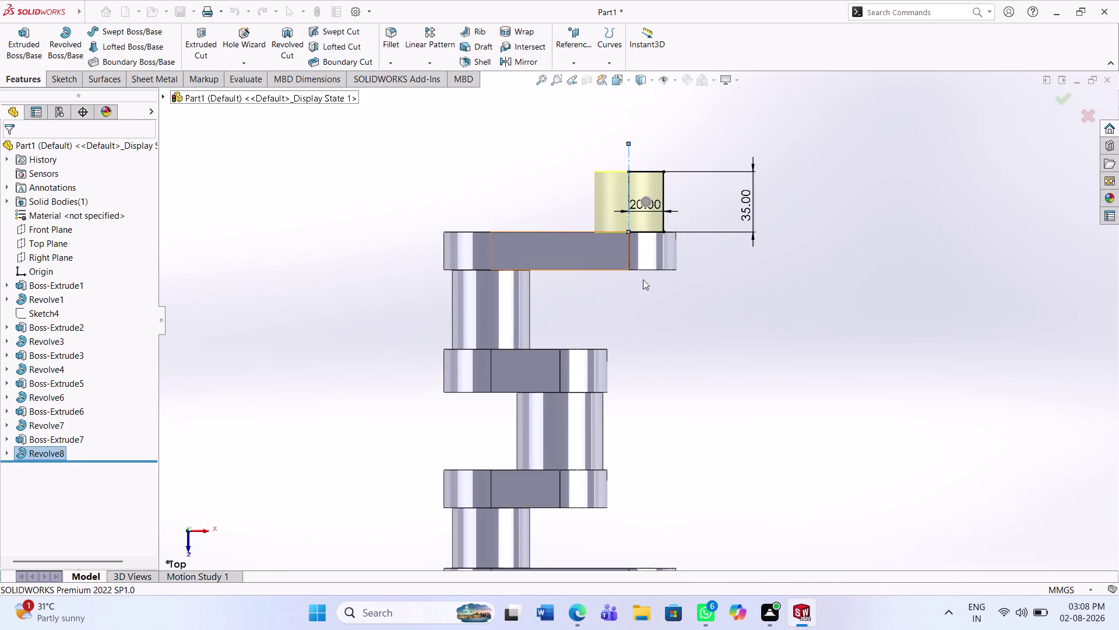
scroll(up, 3)
middle_drag(634, 206, 642, 419)
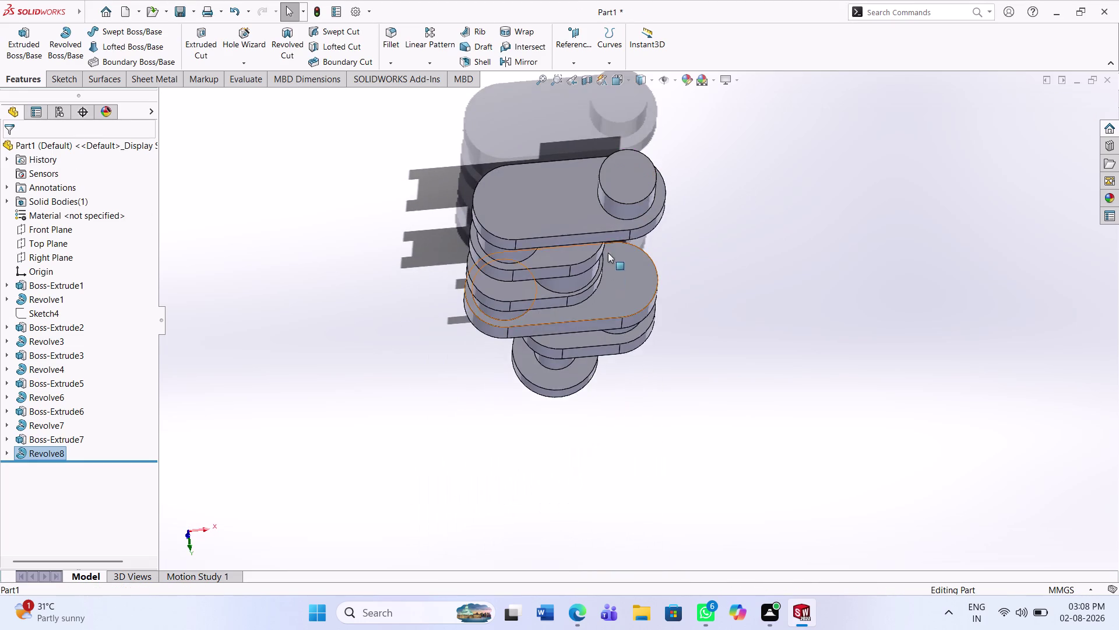
scroll(up, 3)
middle_drag(613, 216, 610, 264)
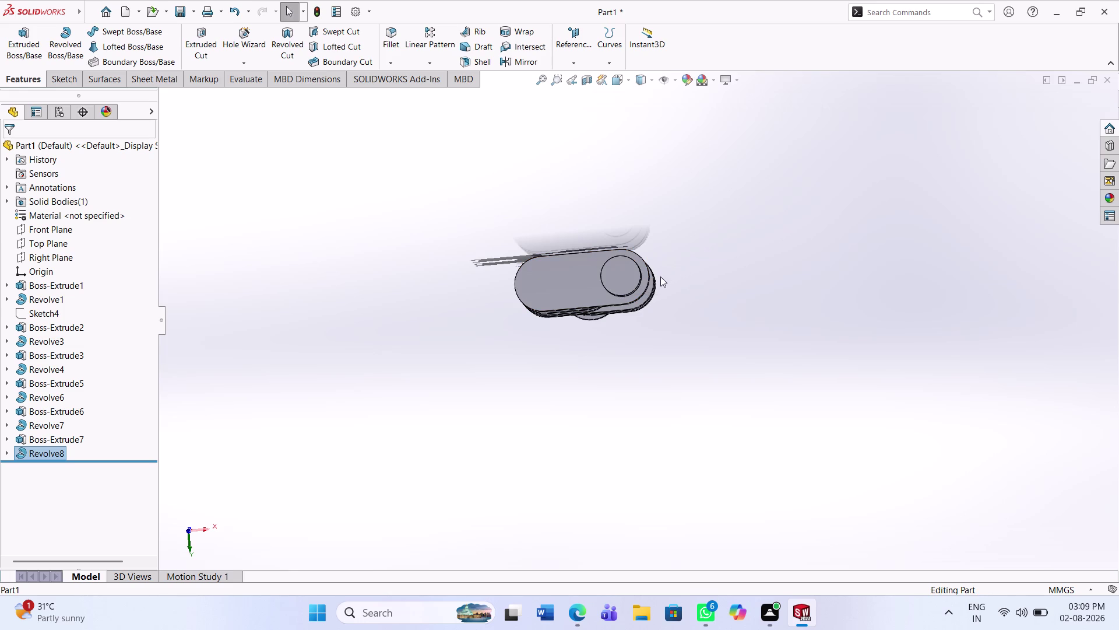
middle_drag(660, 277, 684, 342)
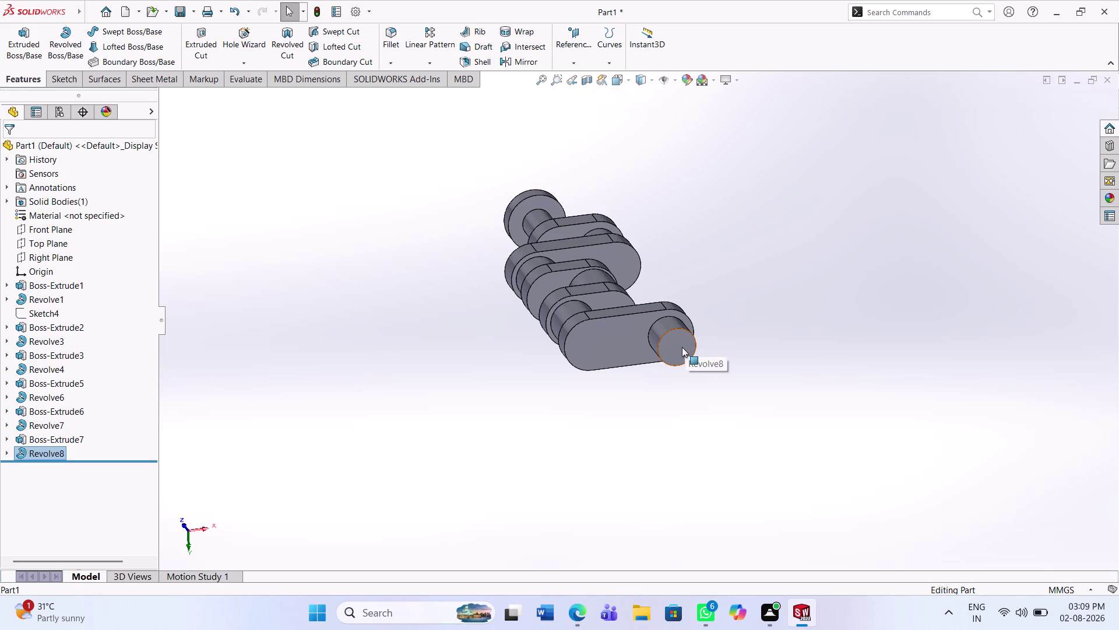
middle_drag(676, 345, 664, 373)
middle_drag(657, 377, 655, 383)
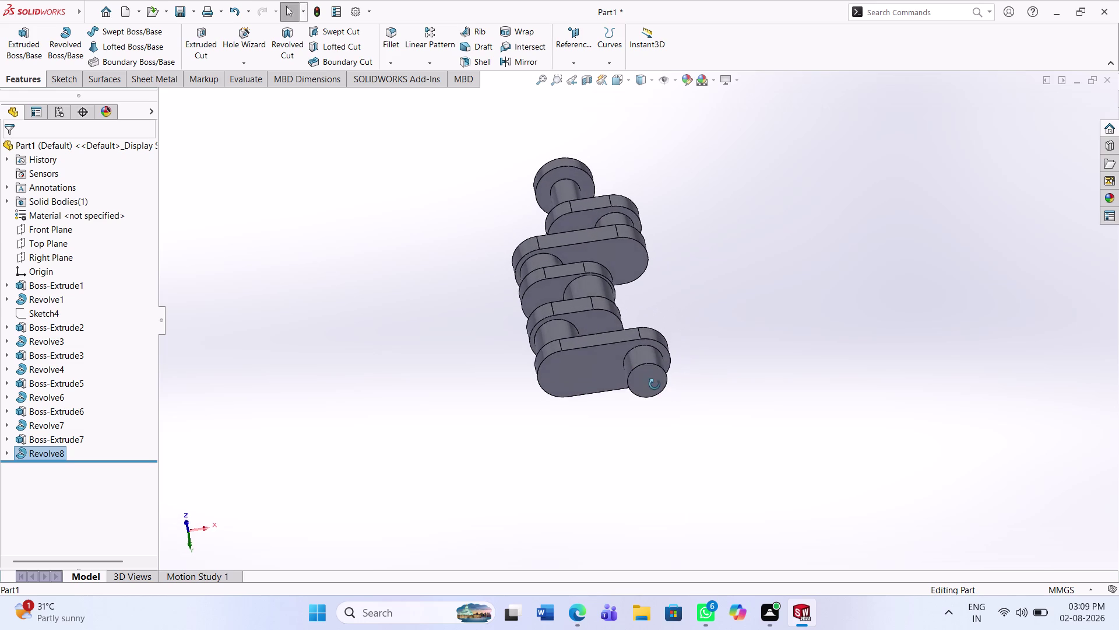
middle_drag(655, 383, 664, 402)
scroll(down, 3)
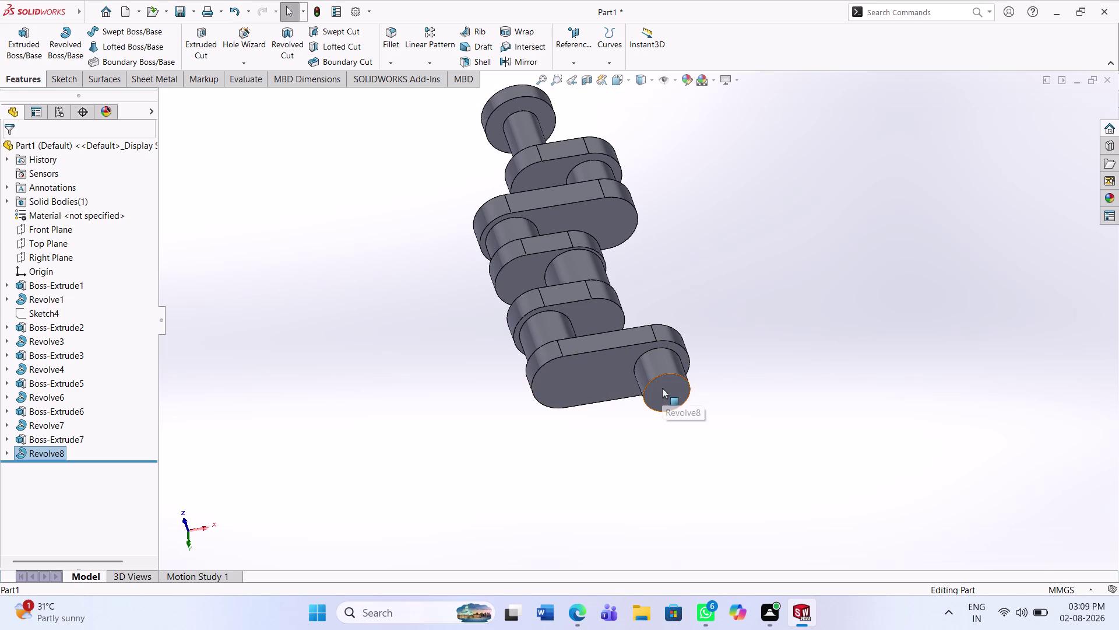
middle_drag(619, 417, 674, 333)
middle_drag(607, 346, 635, 264)
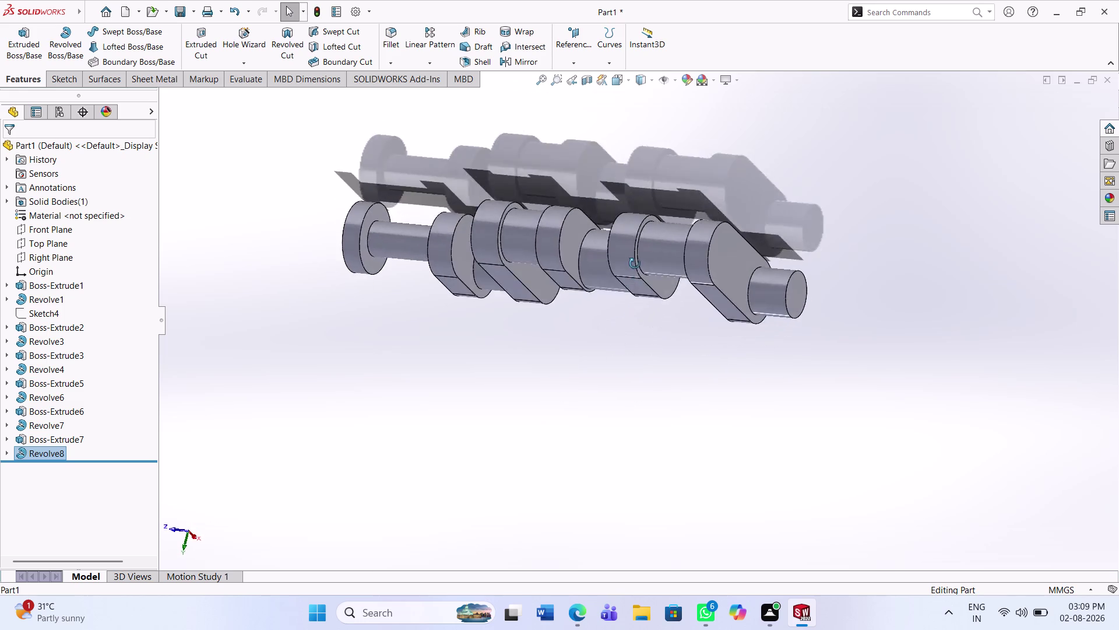
middle_drag(635, 264, 657, 200)
middle_drag(751, 336, 740, 228)
middle_drag(709, 382, 703, 355)
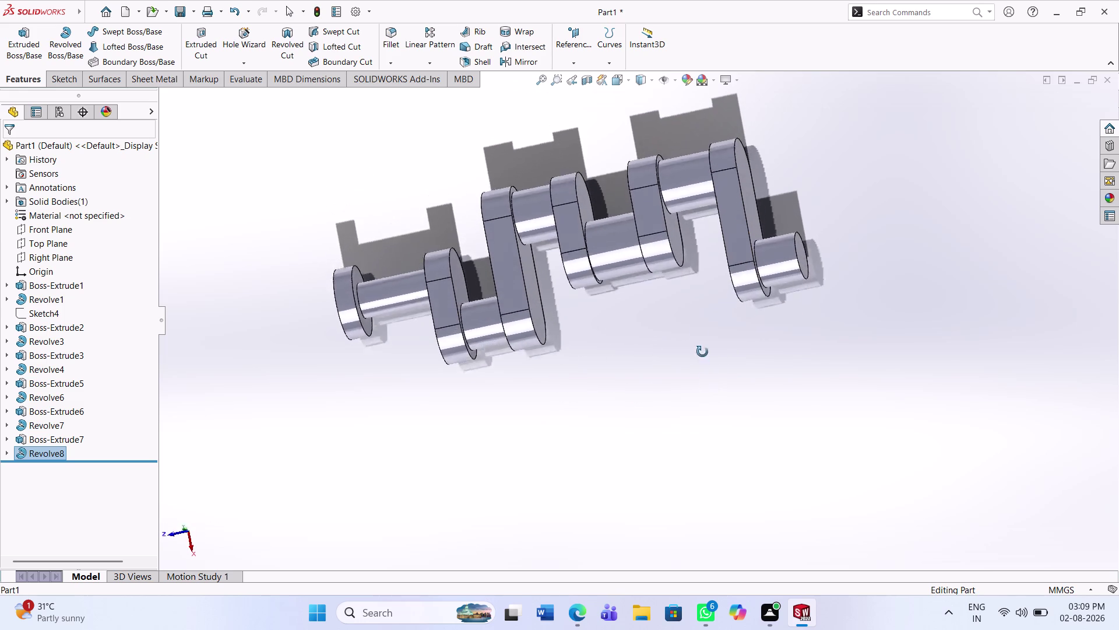
middle_drag(702, 355, 692, 271)
middle_drag(850, 328, 742, 365)
scroll(down, 3)
middle_drag(741, 371, 740, 379)
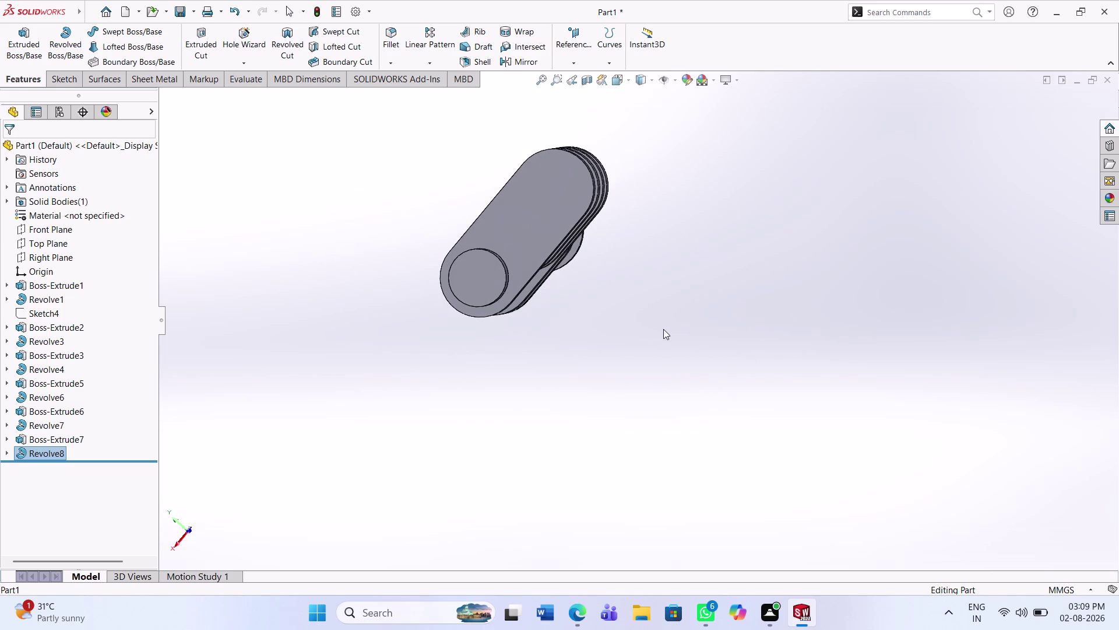
scroll(down, 3)
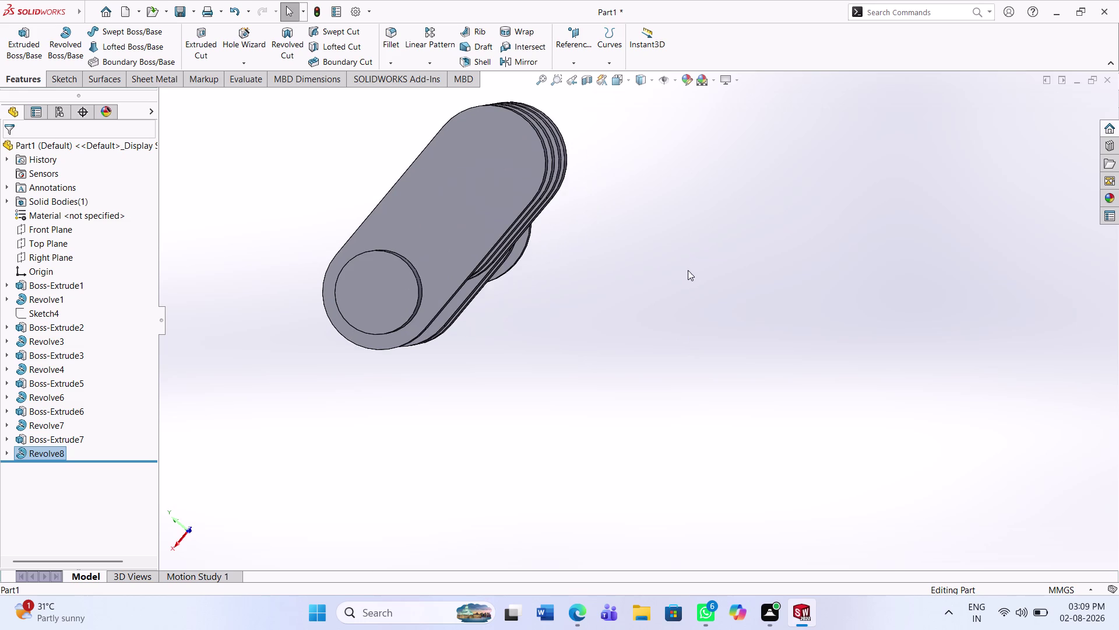
middle_drag(709, 326, 748, 351)
scroll(down, 3)
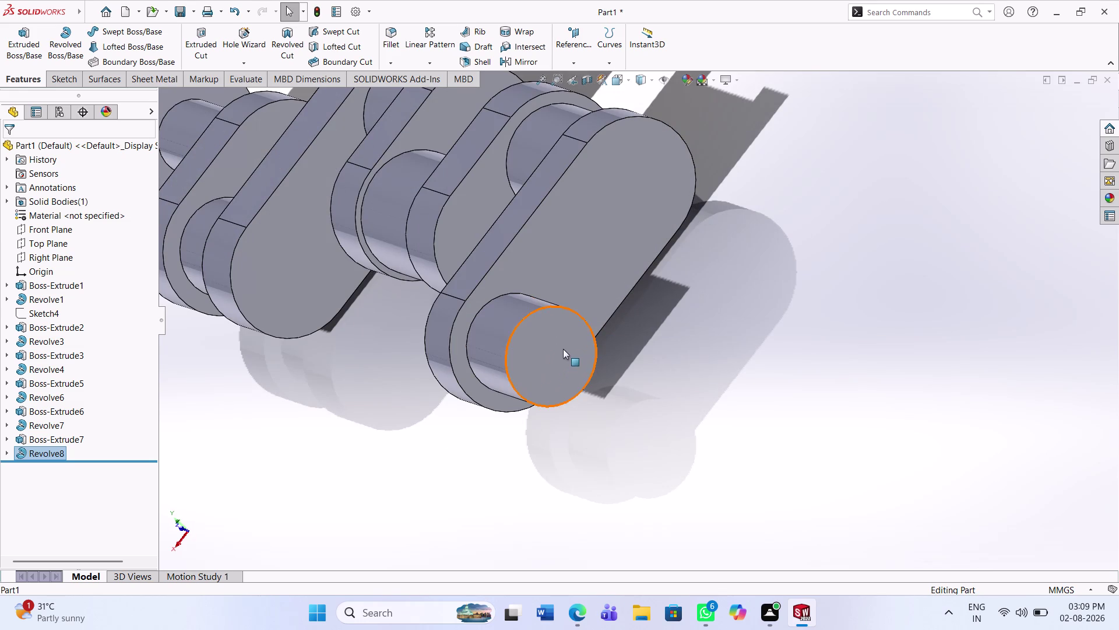
Start a sketch on the shaft's round end face and view it normal-to.
click(563, 348)
click(74, 73)
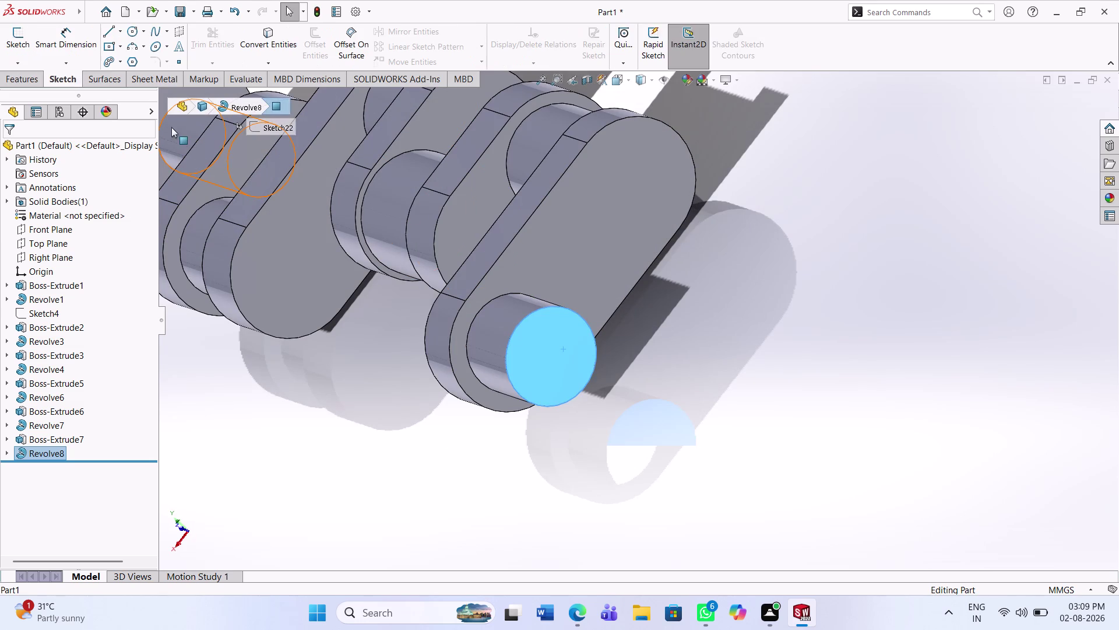
click(25, 39)
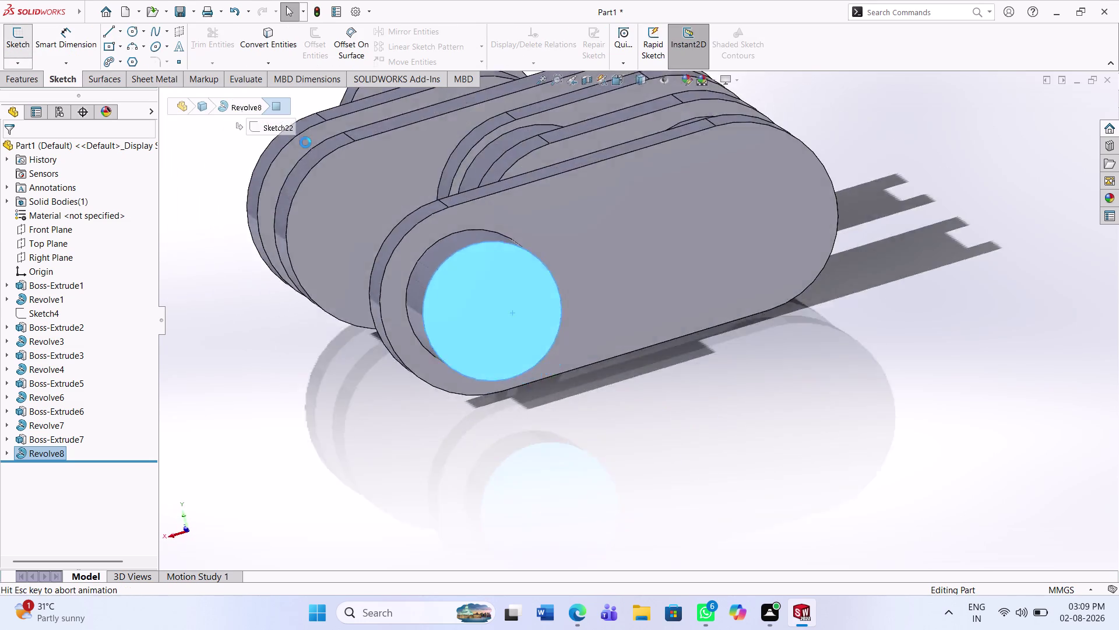
click(390, 457)
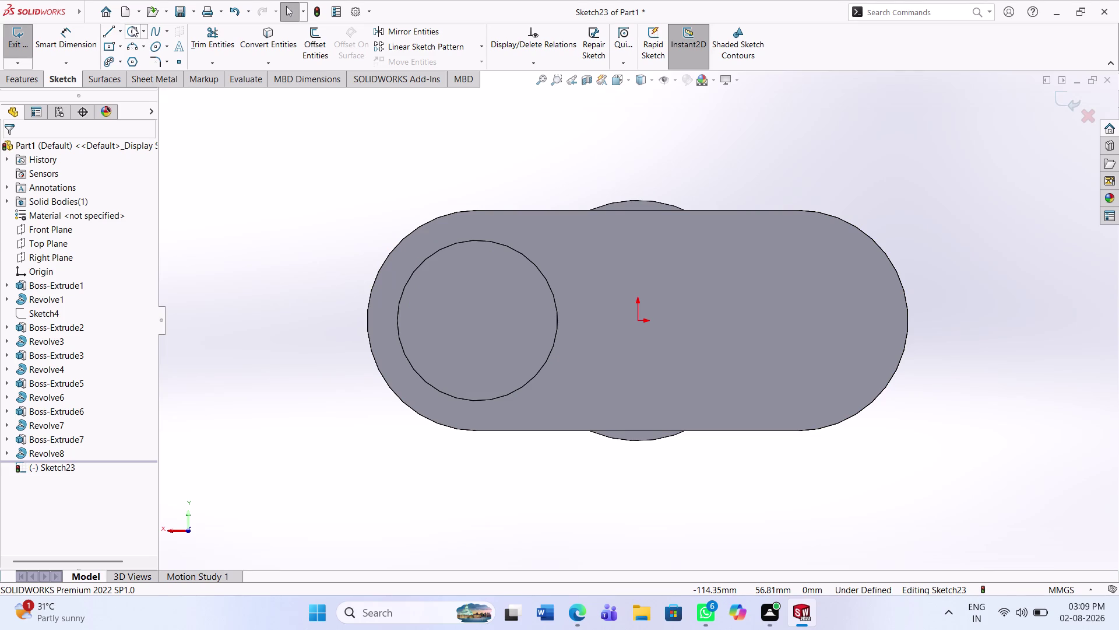
Draw a circle centred on the shaft end, sized to the flange's rounded edge.
click(131, 26)
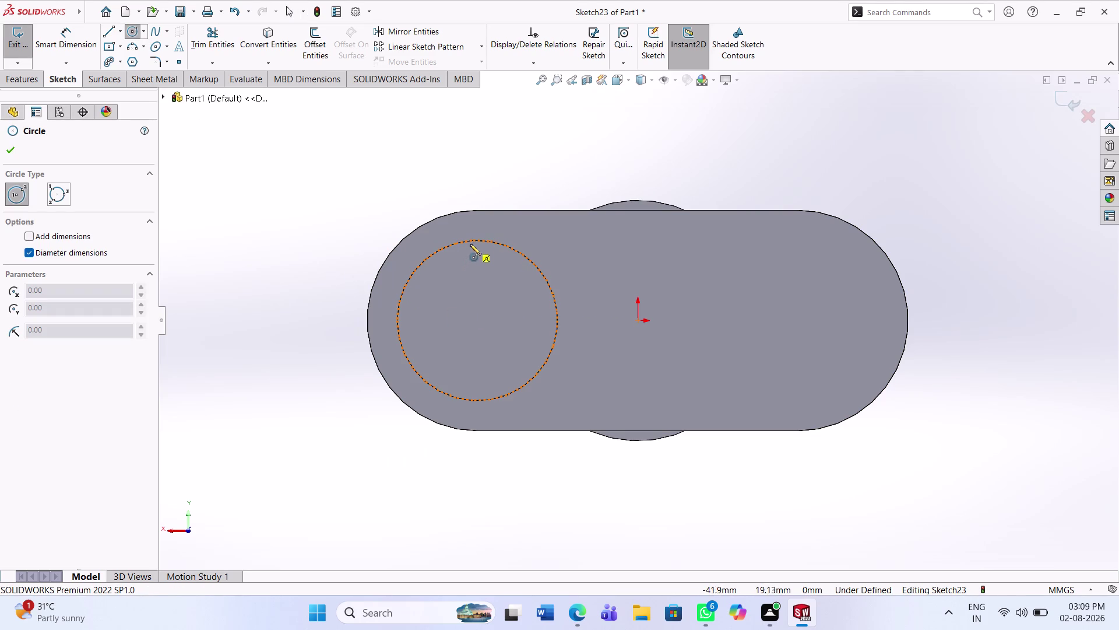
click(479, 320)
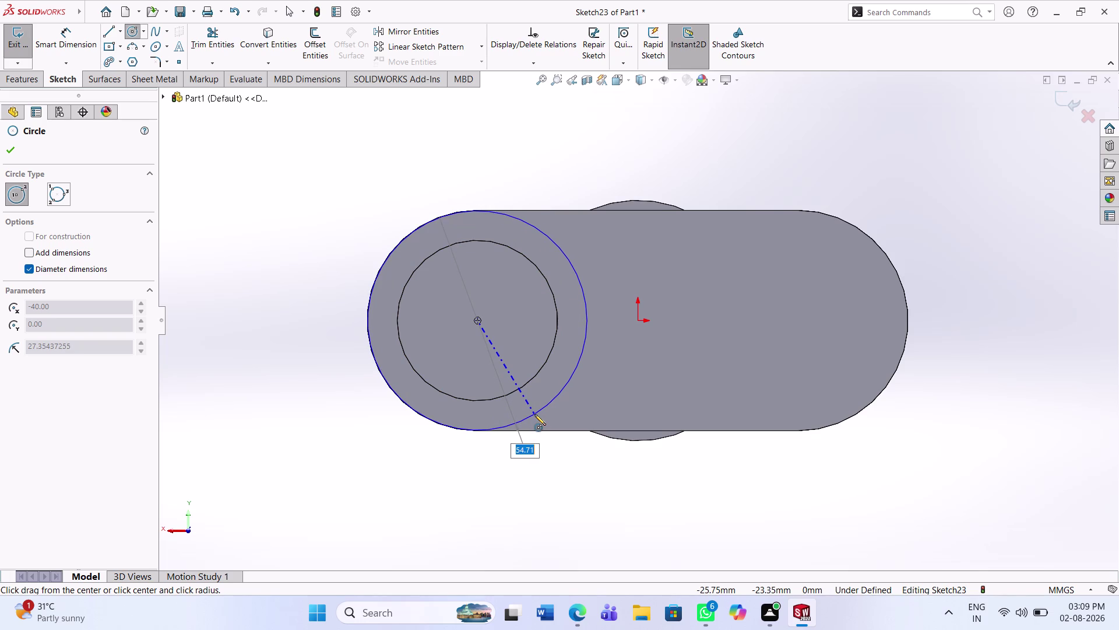
click(534, 414)
key(Escape)
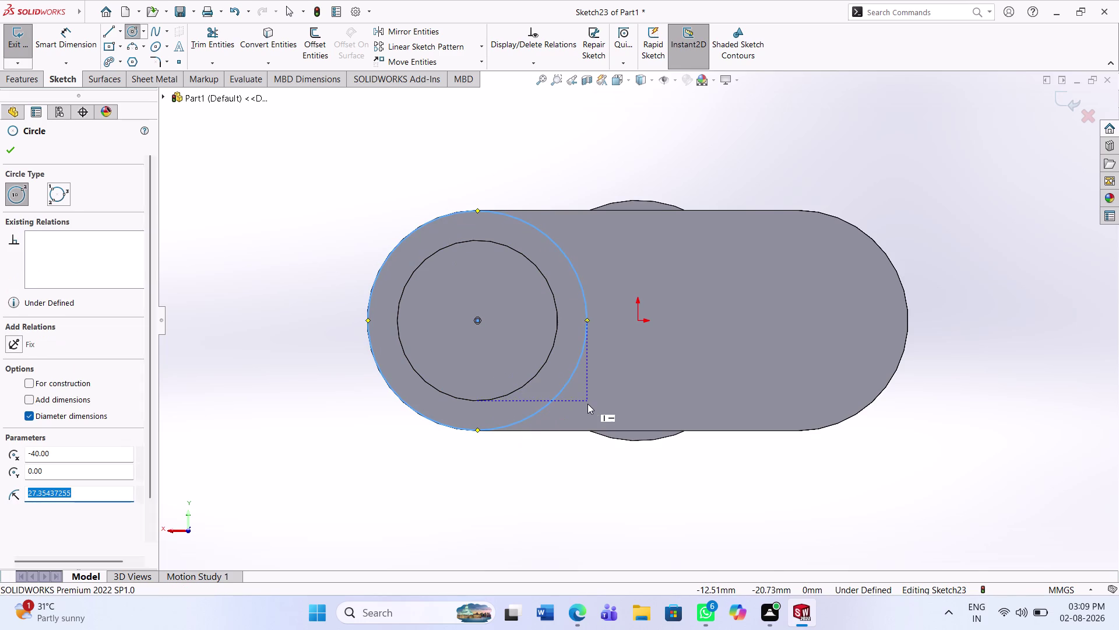
key(Escape)
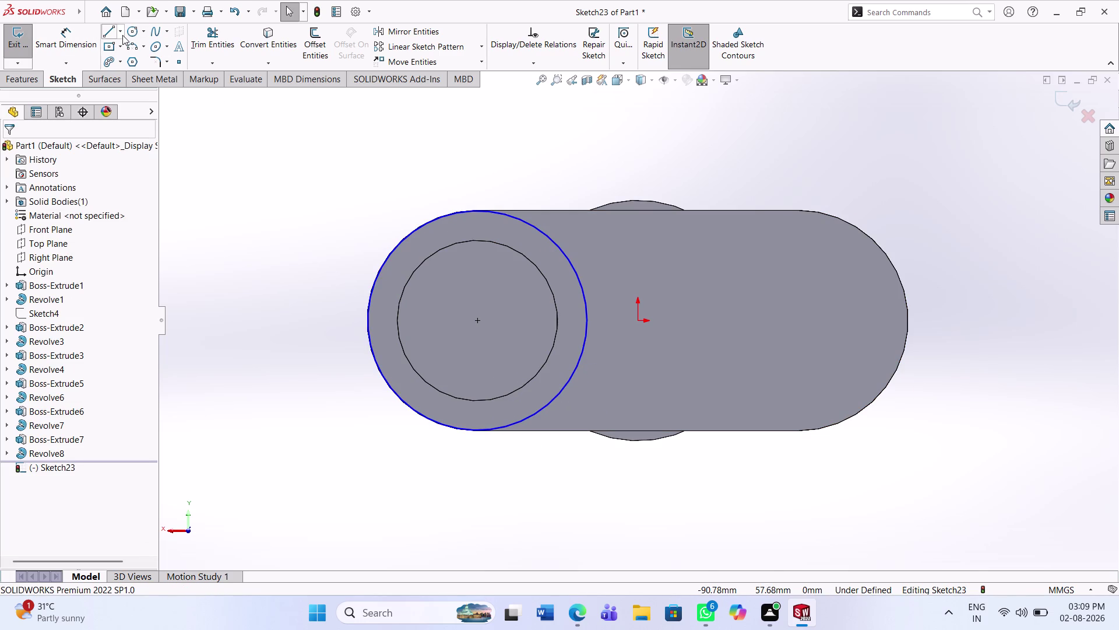
Draw a horizontal construction centreline rightward from the left circle's centre.
click(121, 31)
click(128, 60)
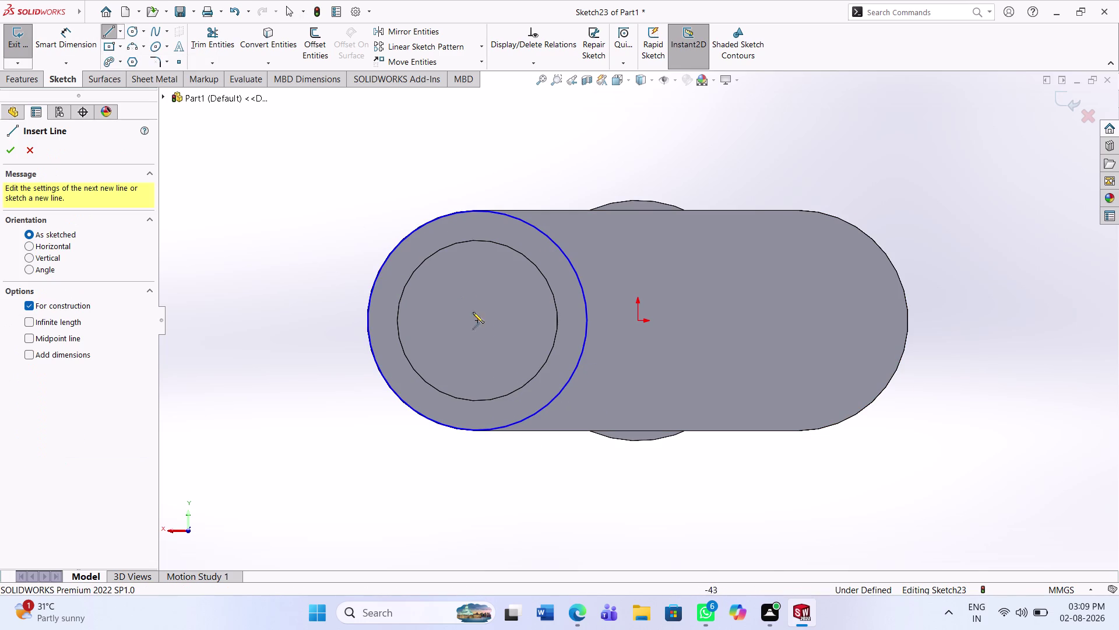
click(479, 322)
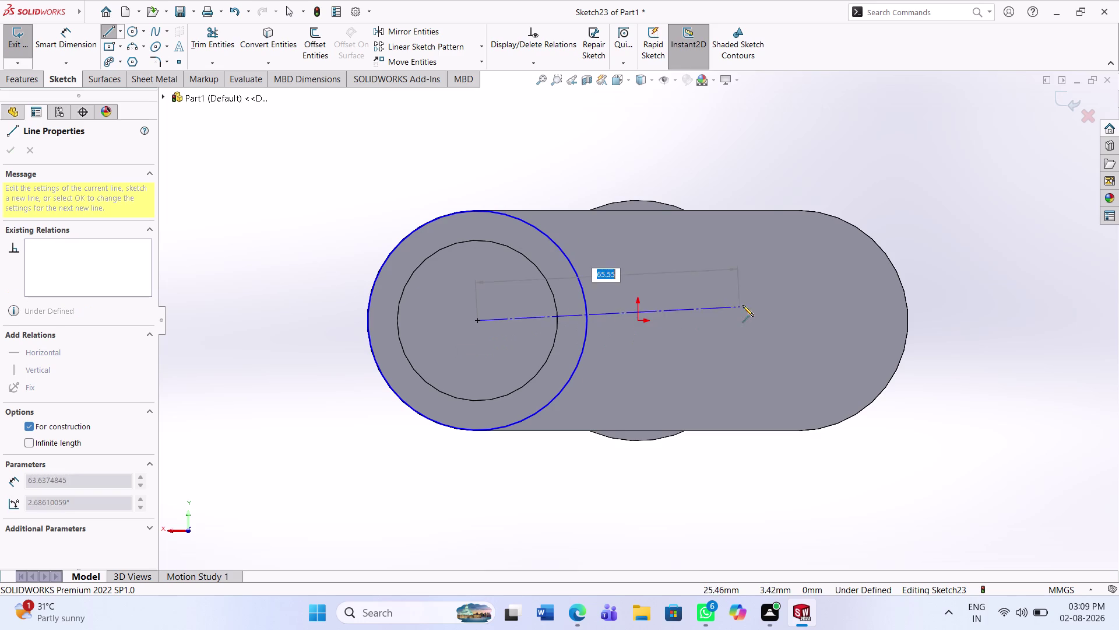
click(776, 323)
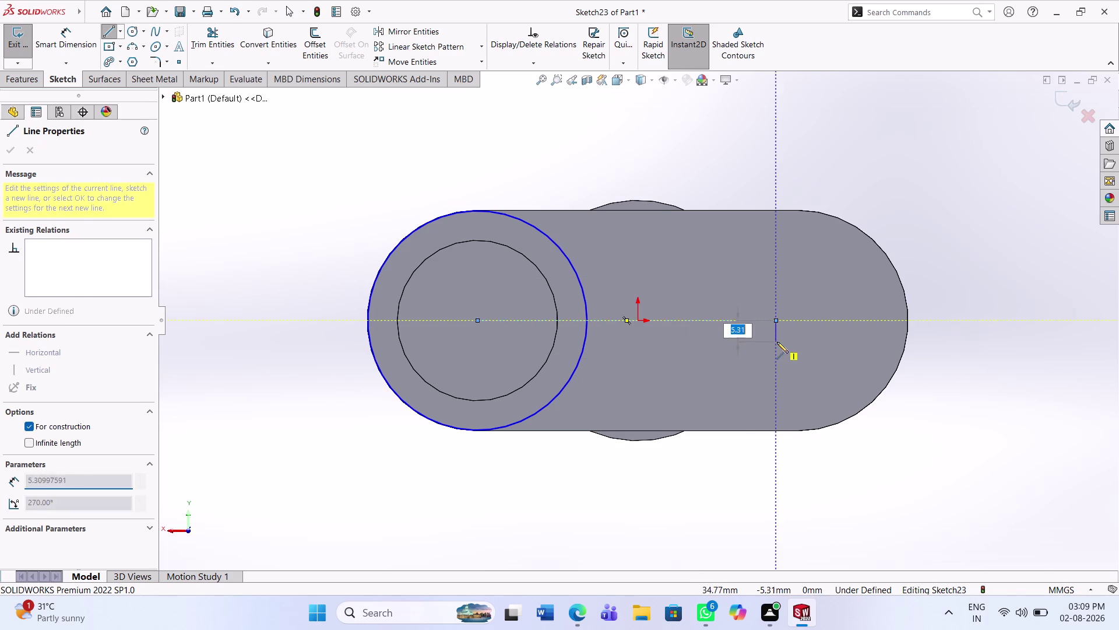
key(Escape)
key(Escape)
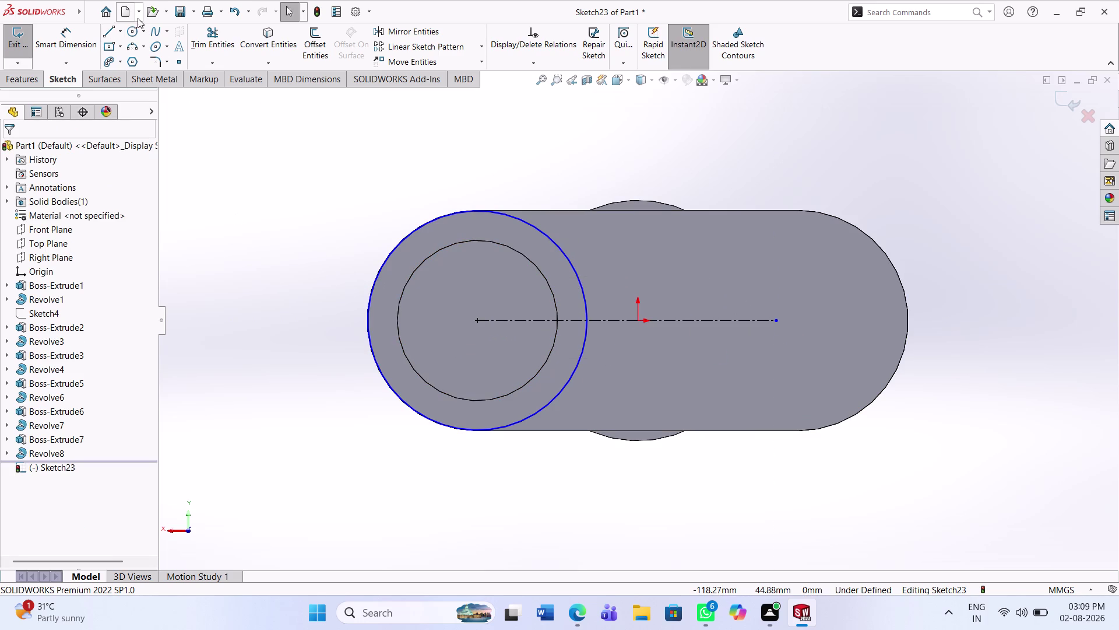
Draw a second circle centred at the centreline's right end.
click(135, 37)
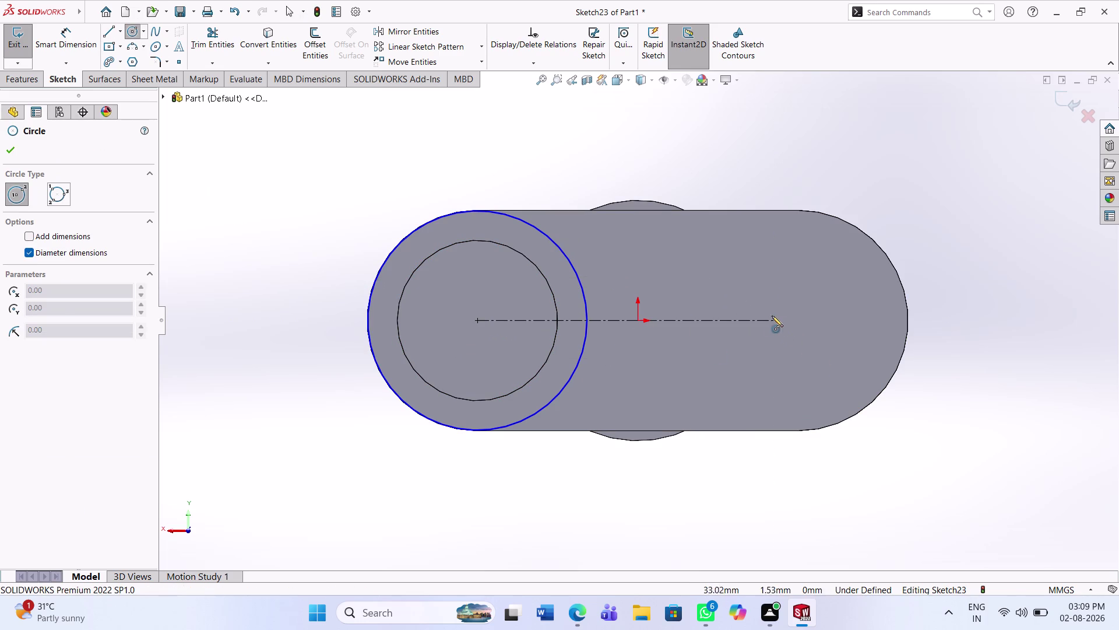
click(777, 320)
click(832, 385)
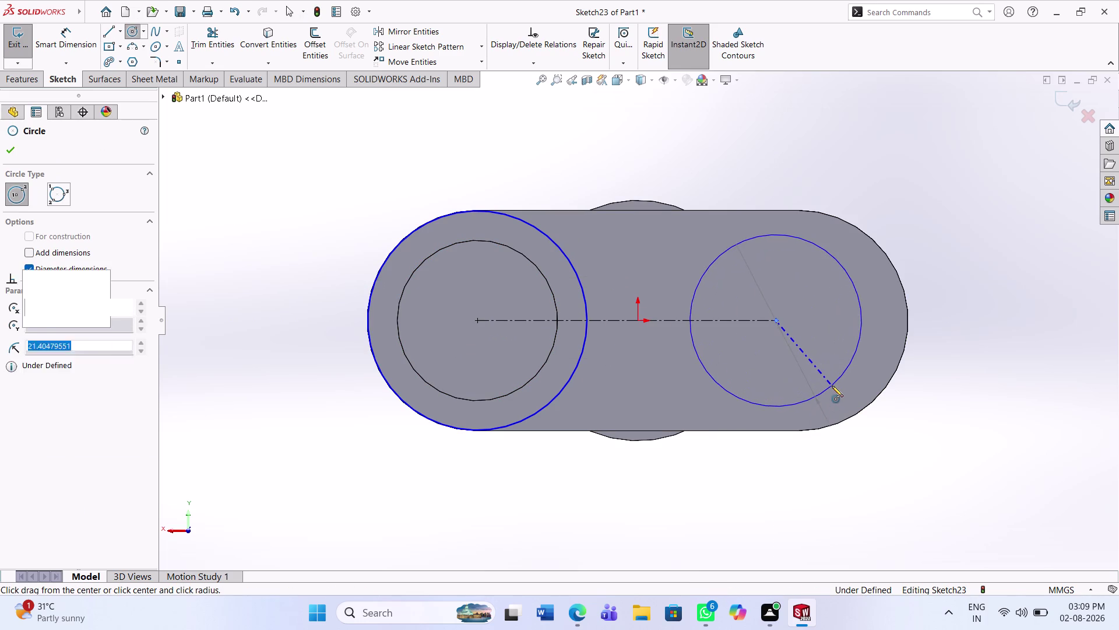
key(Escape)
key(Escape)
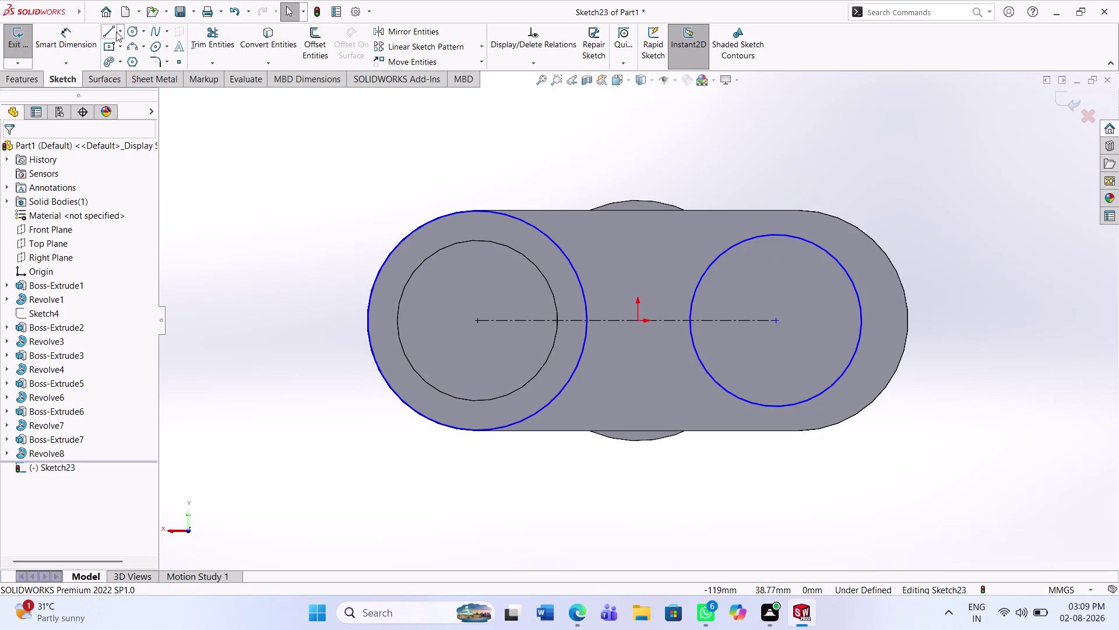
Add vertical construction lines through the left and right circles.
click(118, 32)
click(125, 59)
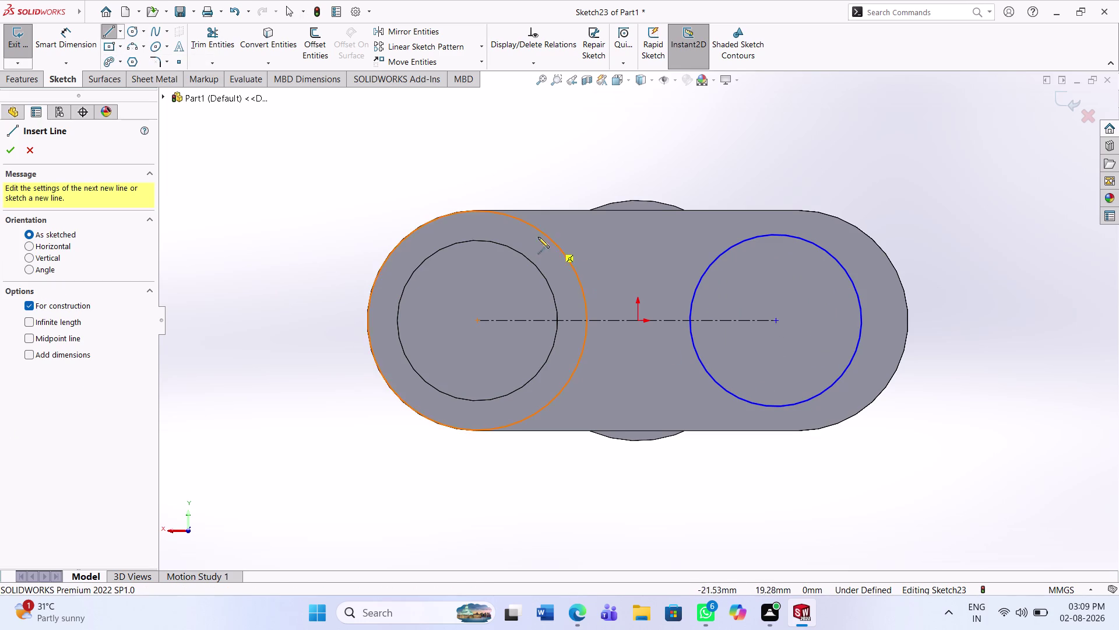
click(477, 210)
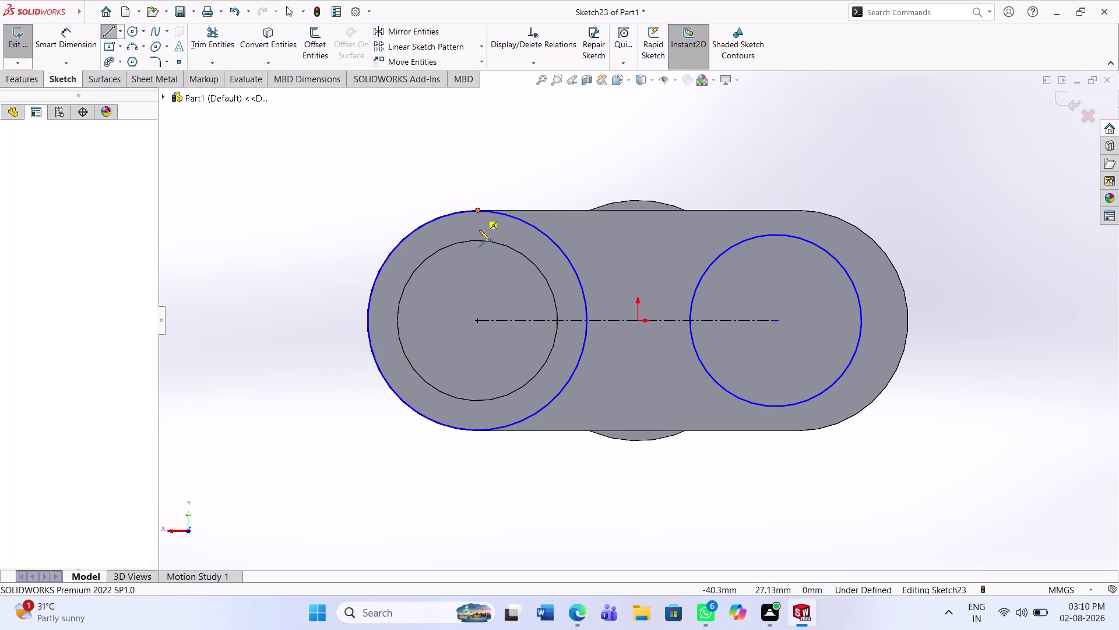
click(476, 431)
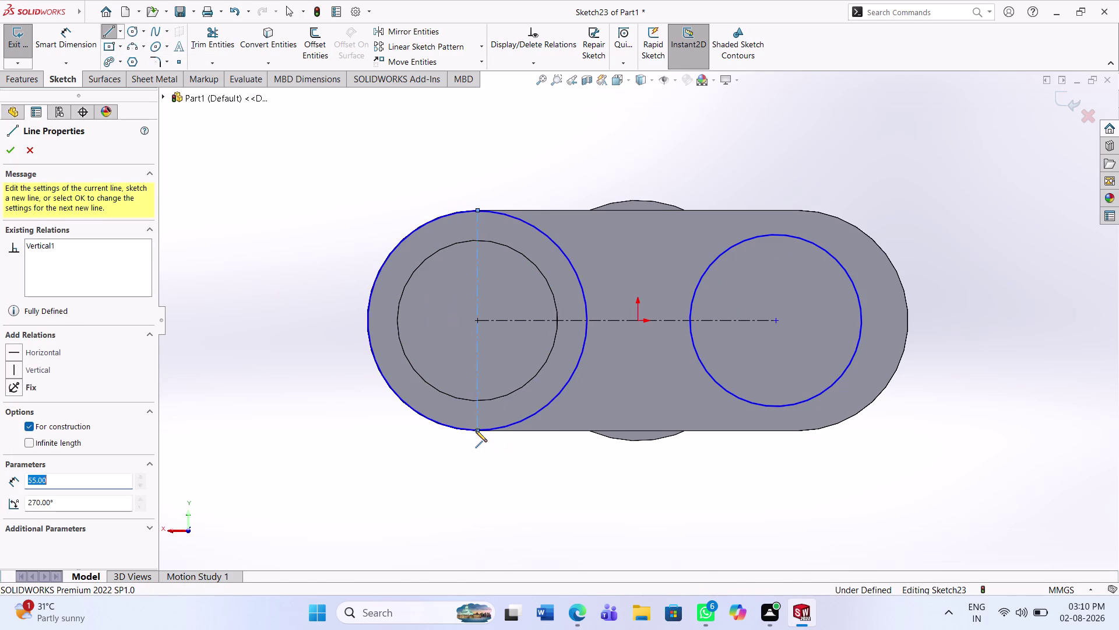
key(Escape)
key(Escape)
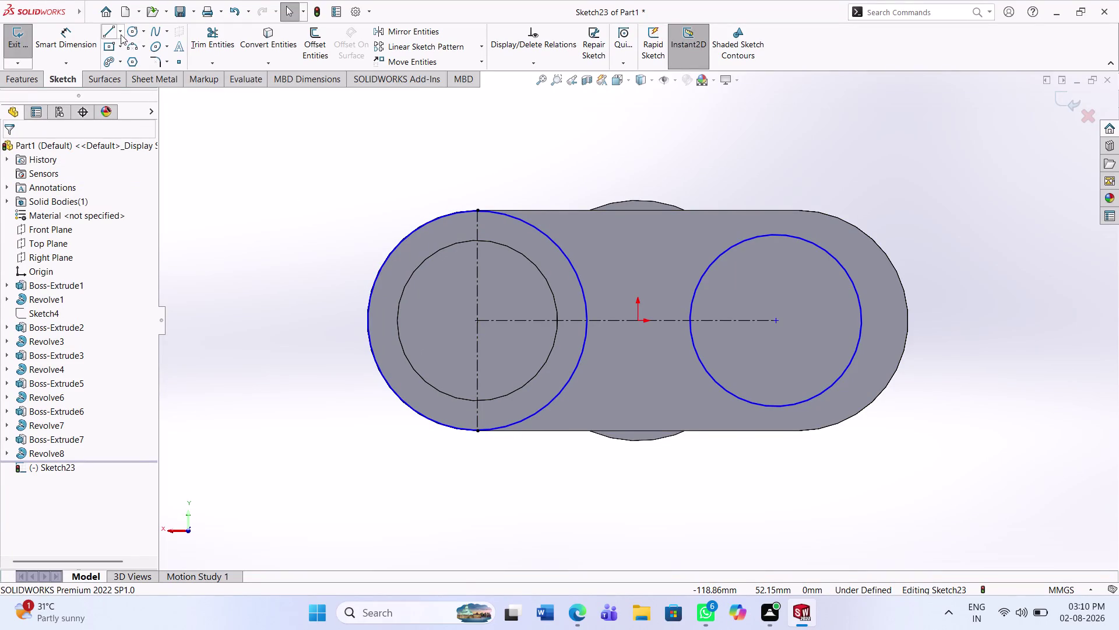
click(120, 32)
click(136, 65)
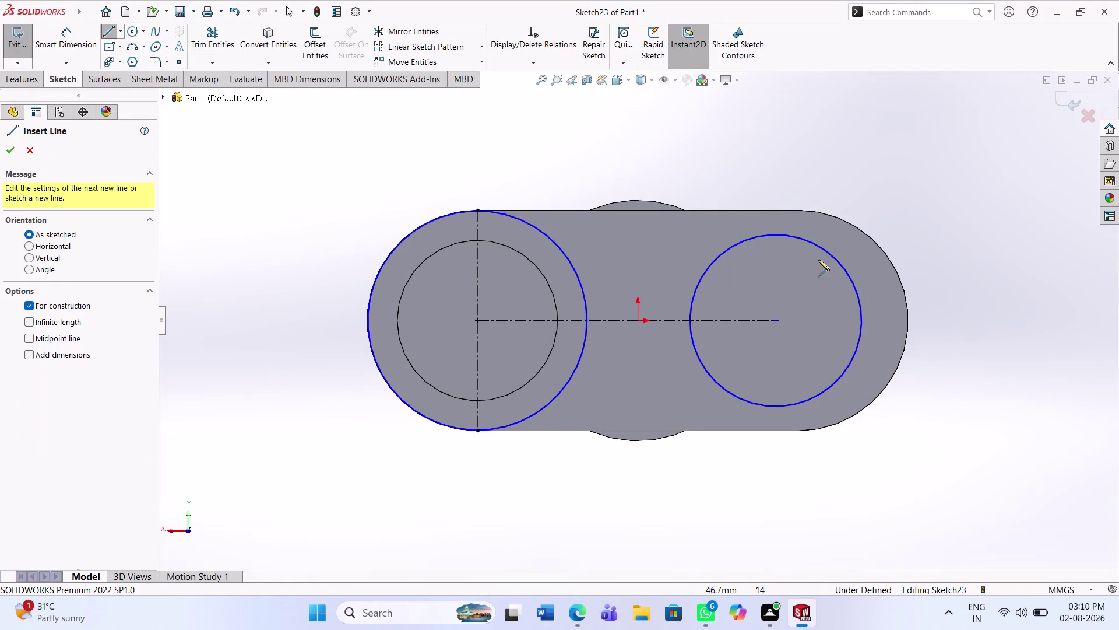
click(776, 234)
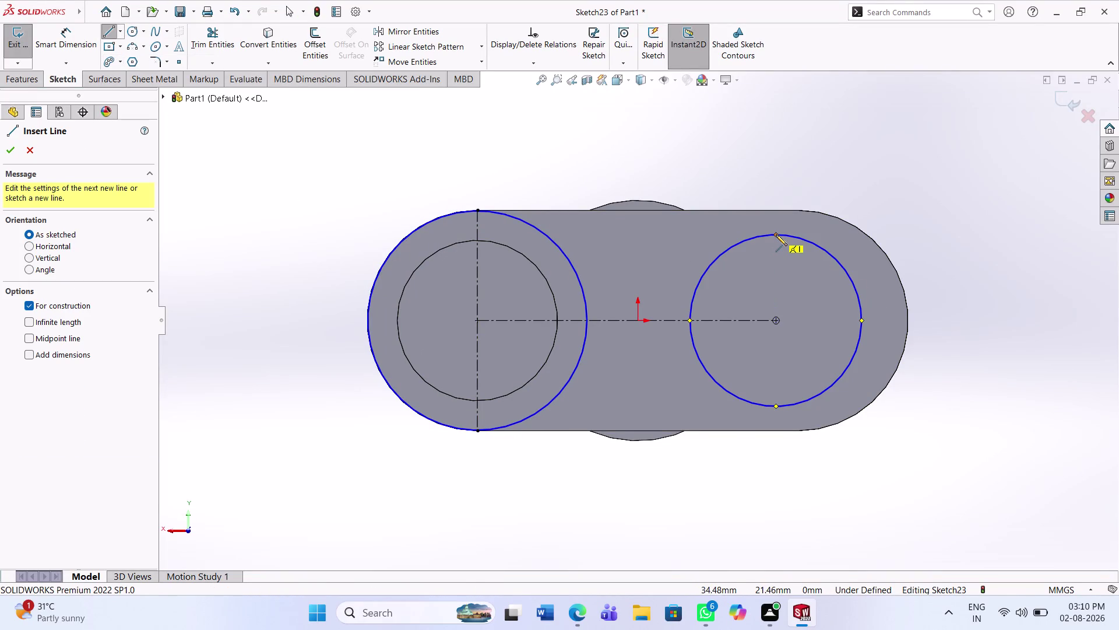
click(777, 406)
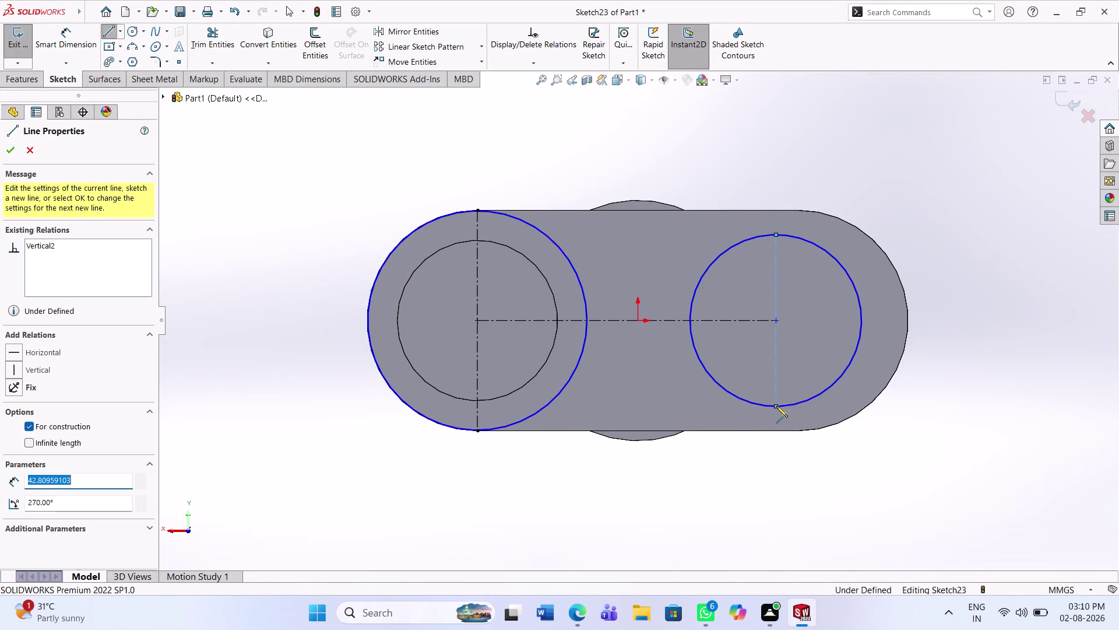
key(Escape)
key(Escape)
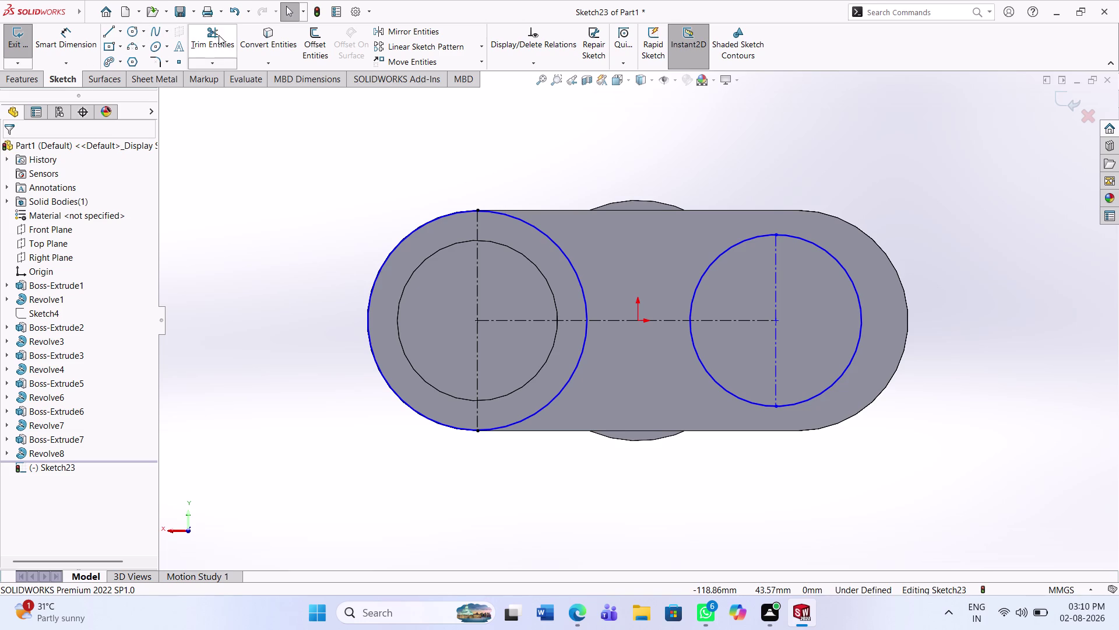
Trim away the inner halves of both circles, leaving the outer end arcs.
click(219, 35)
click(565, 252)
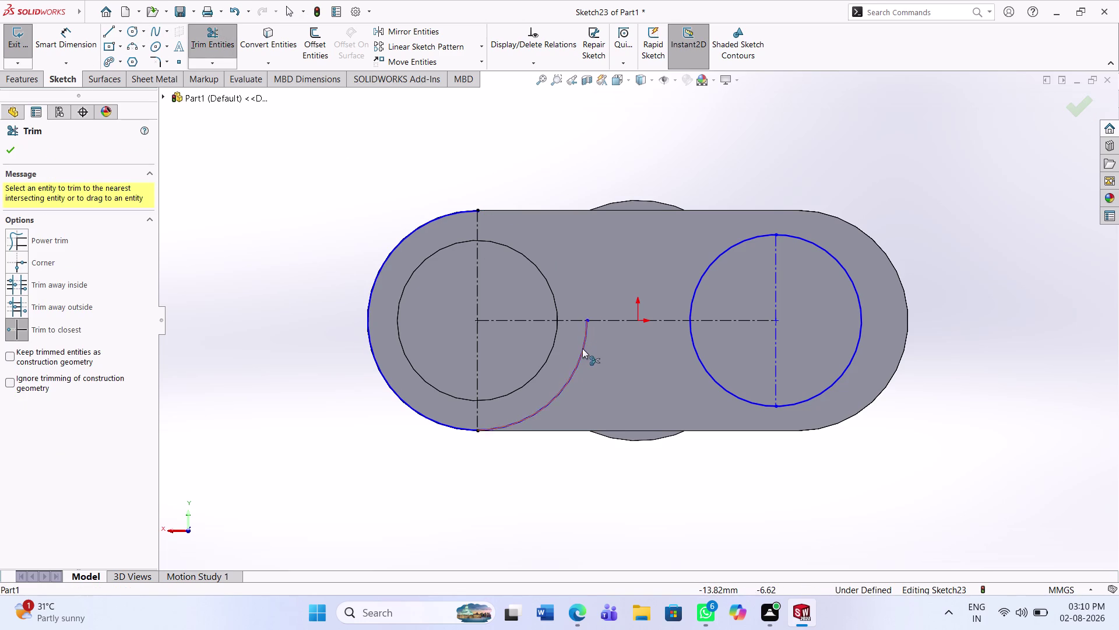
click(583, 349)
click(694, 352)
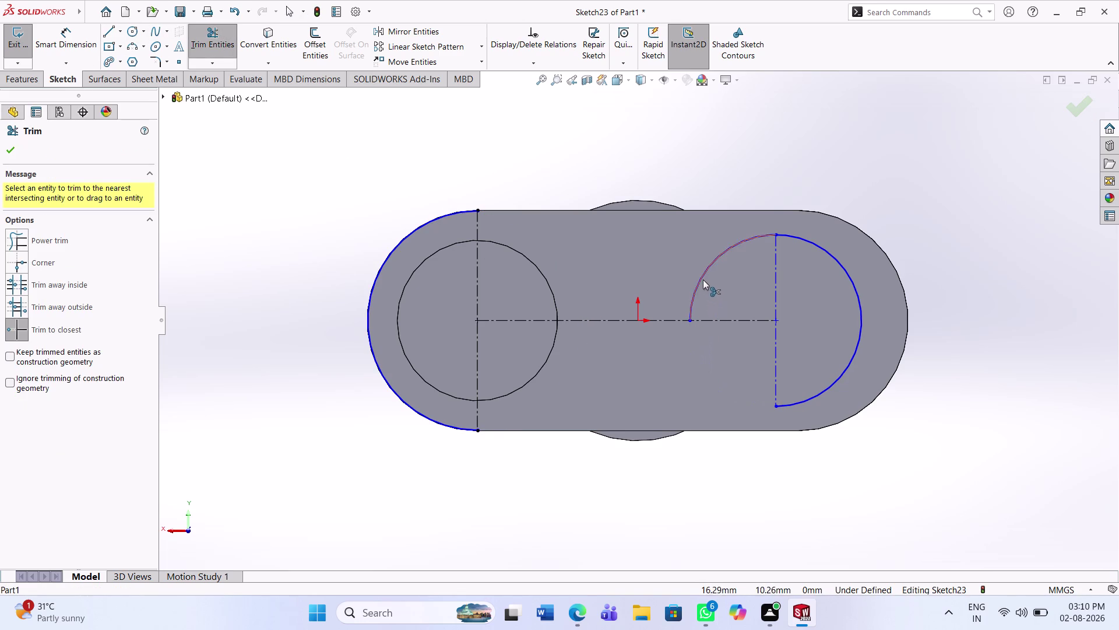
click(703, 278)
click(75, 29)
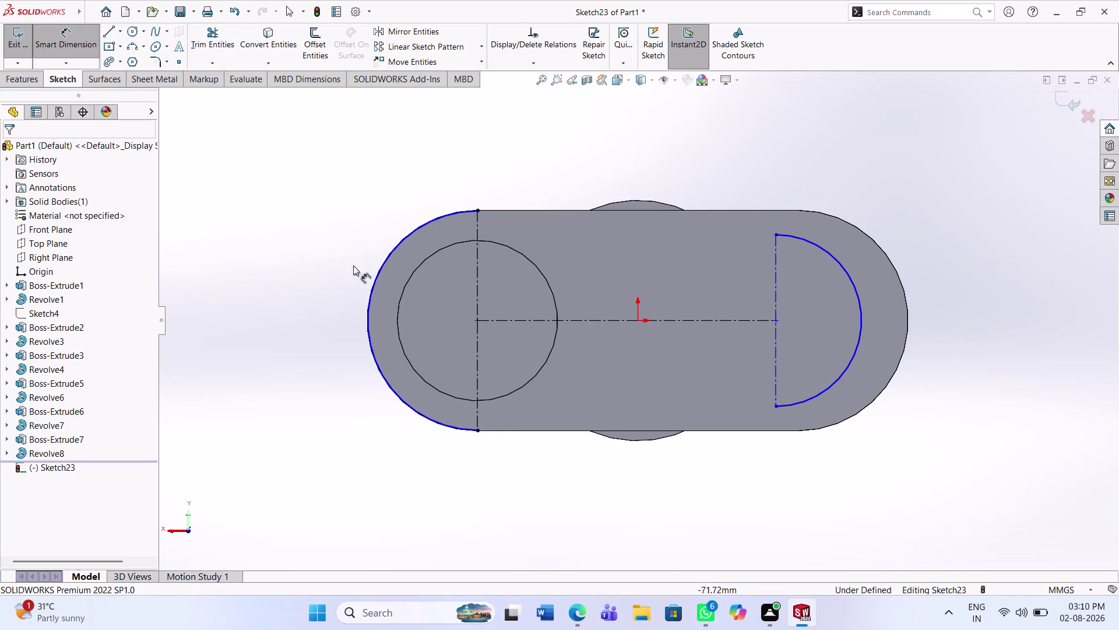
Dimension both end arcs to a 27.50 mm radius.
click(374, 293)
click(341, 217)
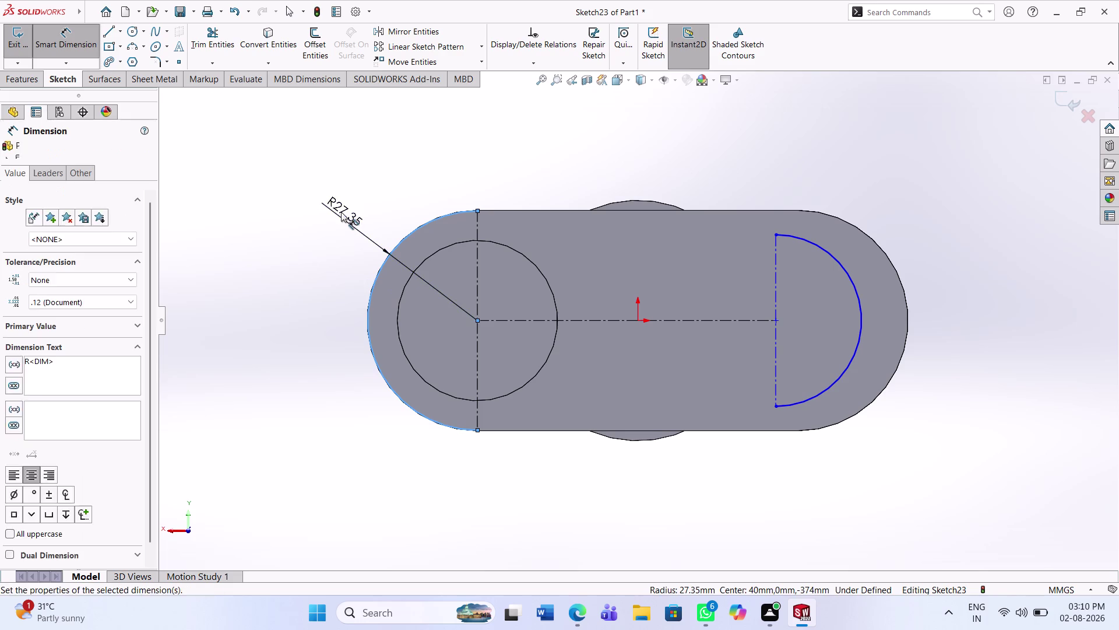
text(27.)
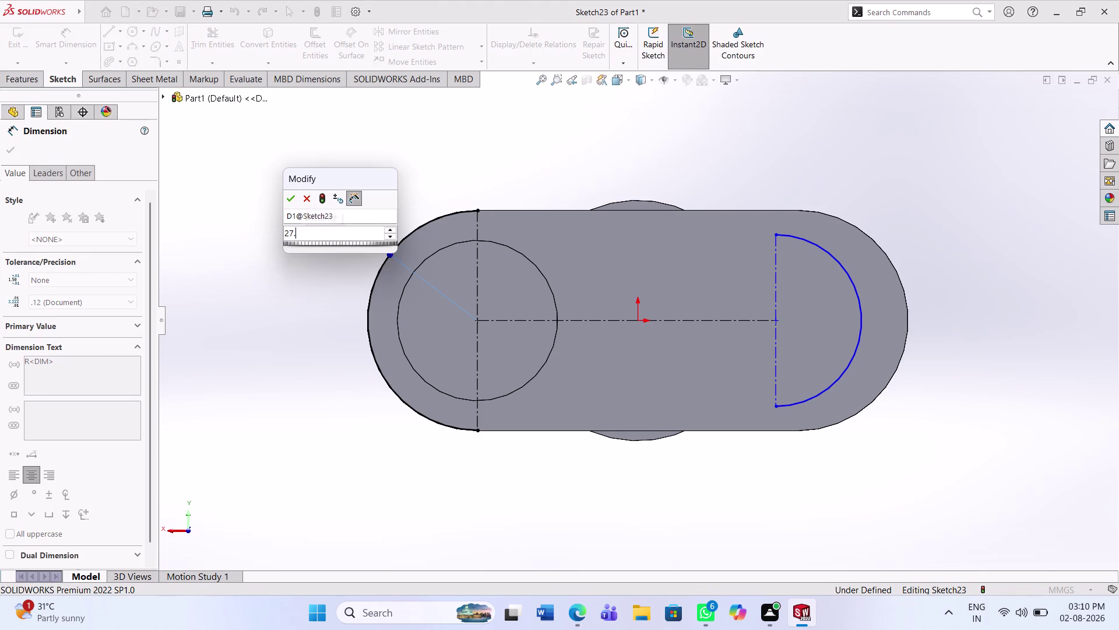
text(50)
key(Return)
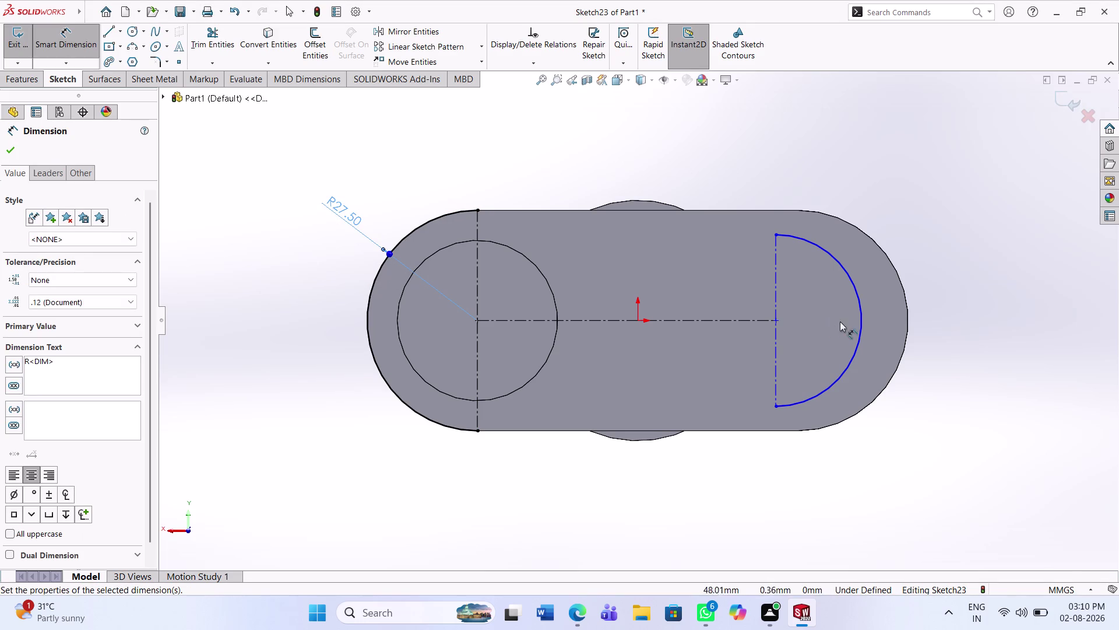
click(863, 334)
click(925, 445)
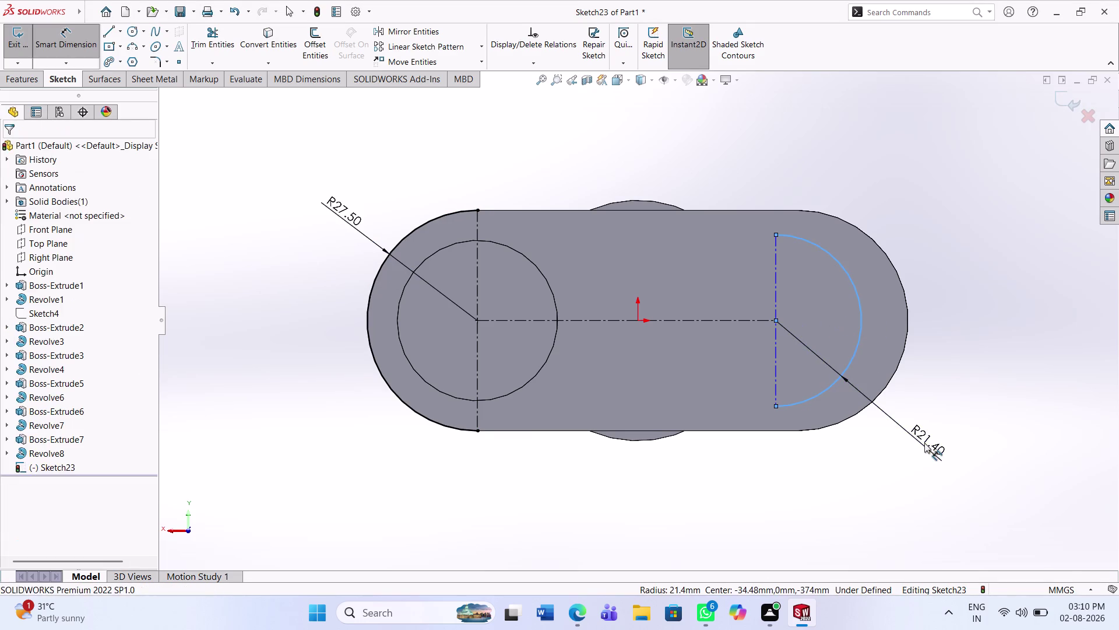
text(27)
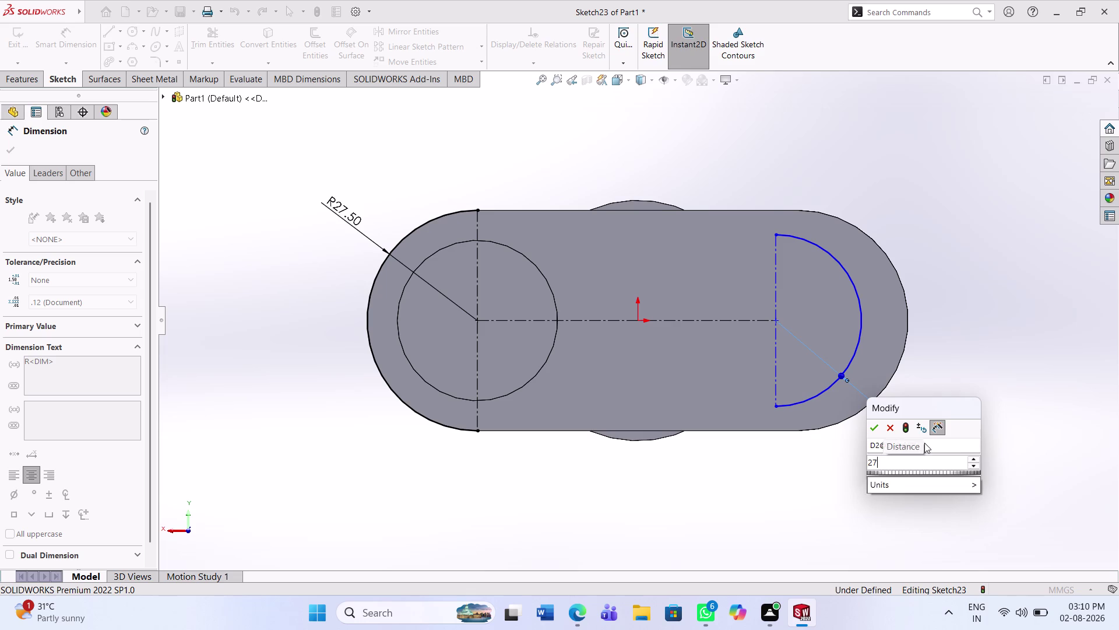
text(.50)
key(Return)
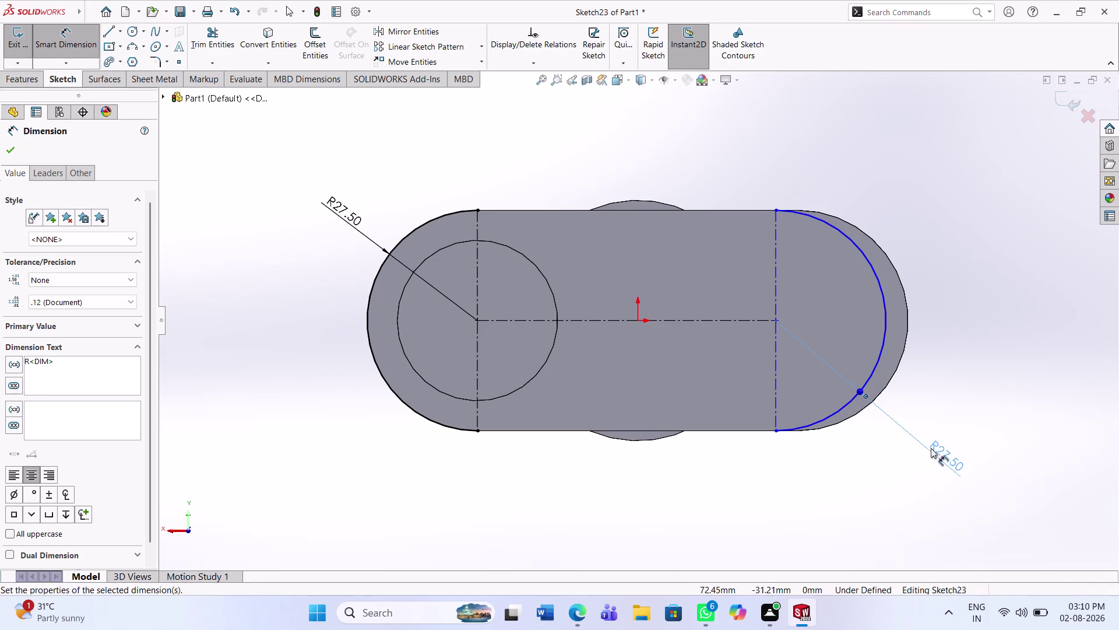
click(987, 418)
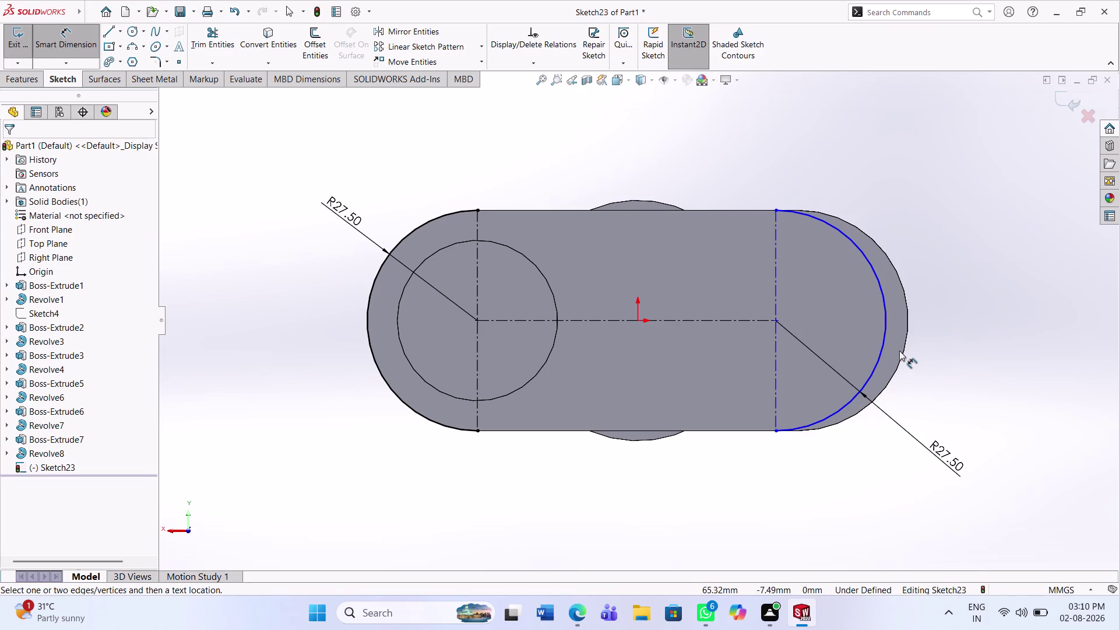
Set the centreline between the arc centres to 40 mm.
click(958, 310)
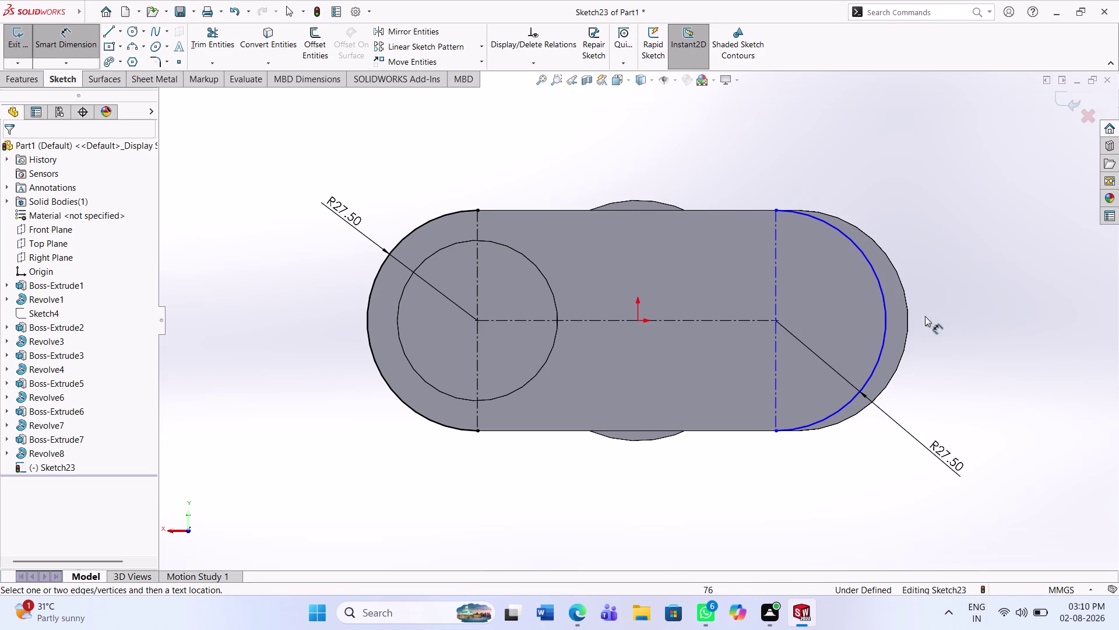
click(729, 319)
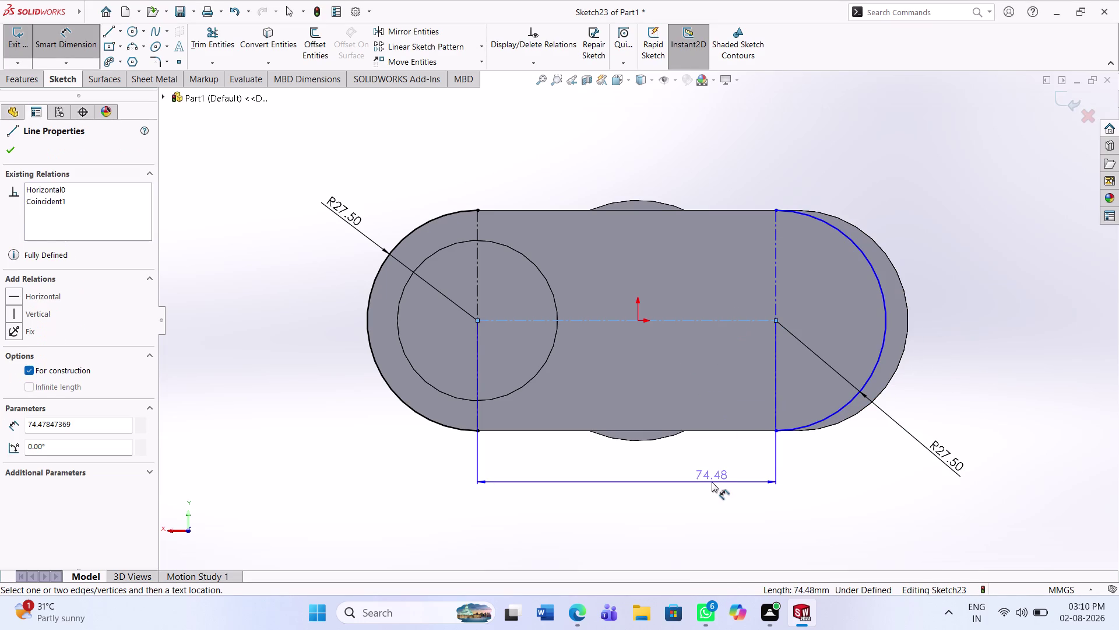
click(712, 481)
text(40)
key(Return)
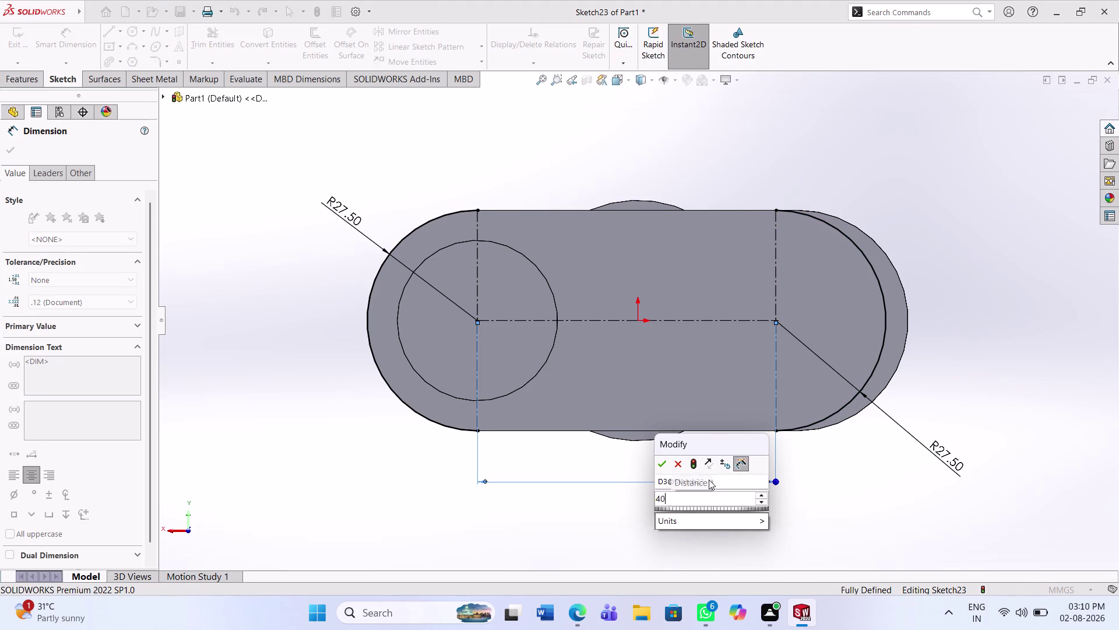
click(789, 500)
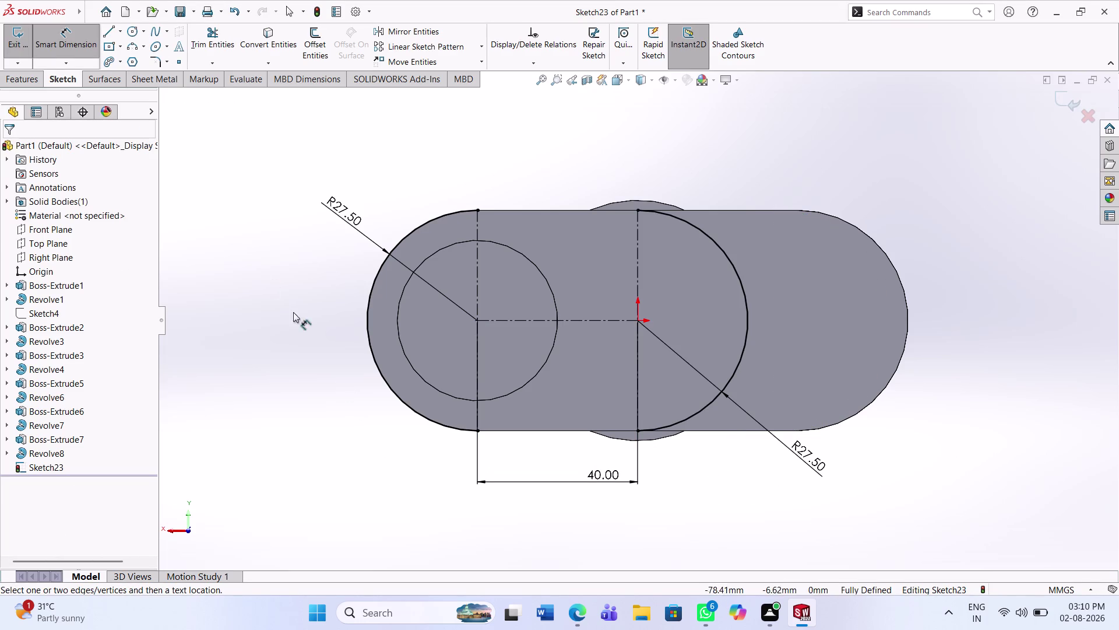
click(105, 34)
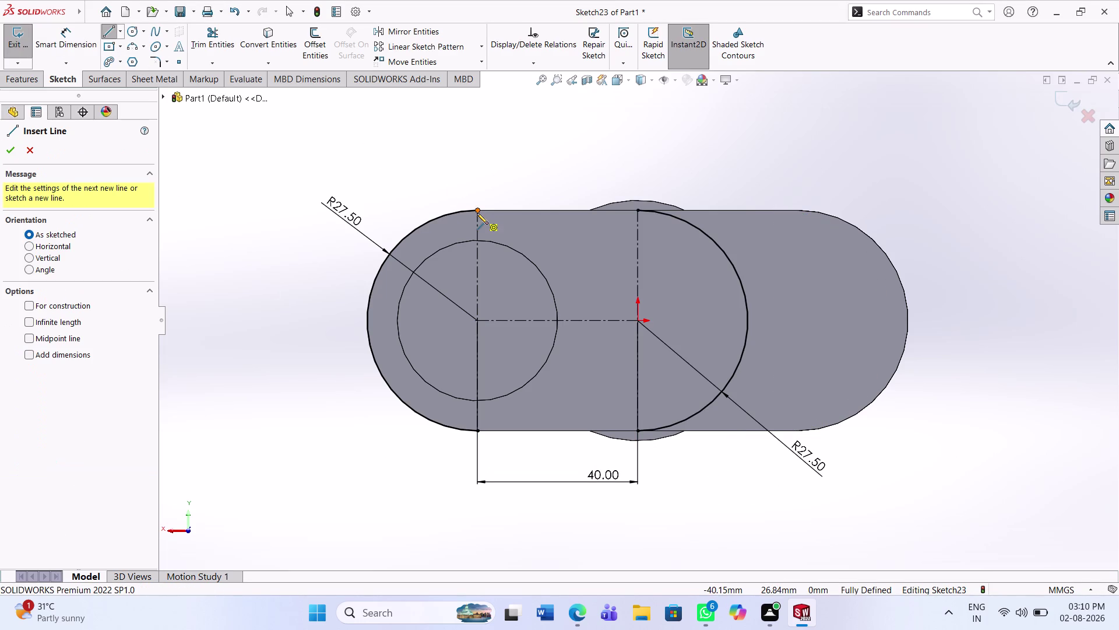
Draw top and bottom lines joining the arc ends, dismissing the over-define warning.
click(477, 212)
click(637, 210)
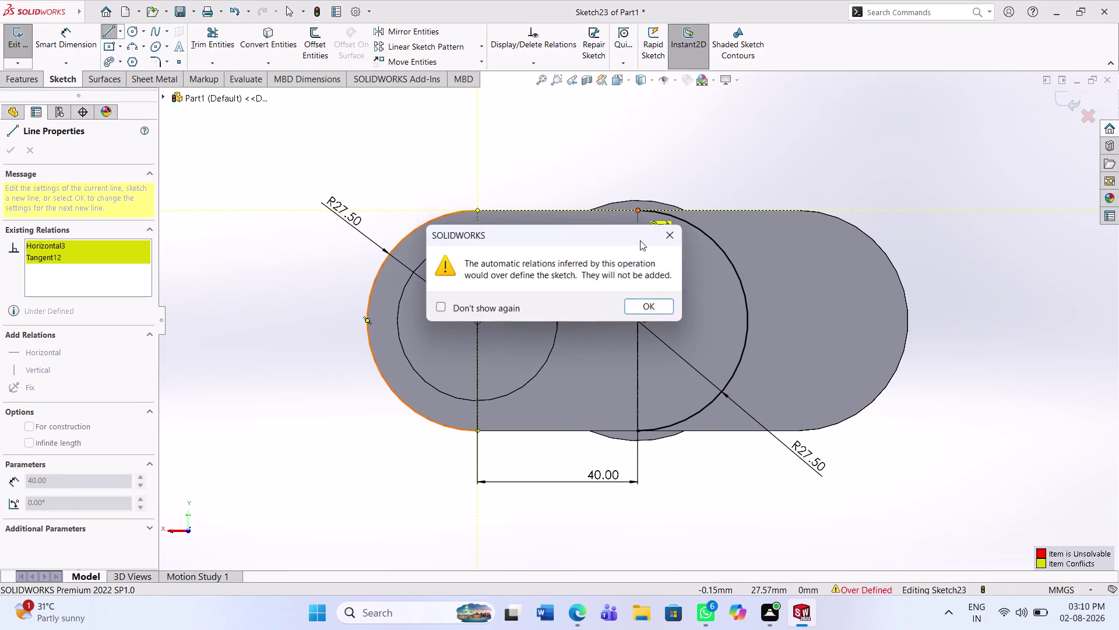
click(652, 302)
key(Escape)
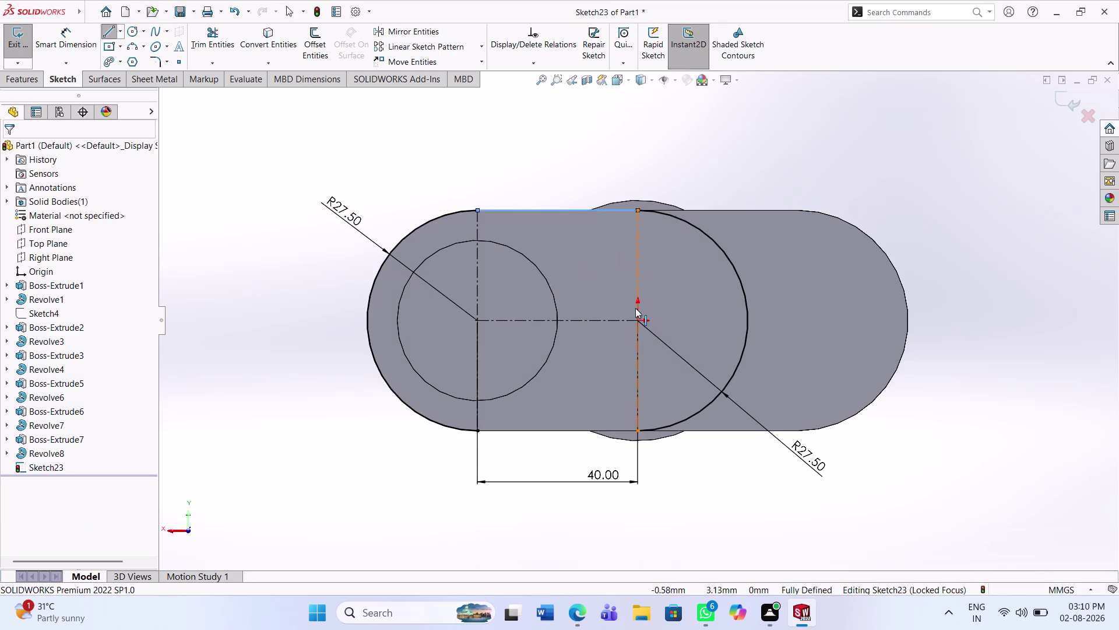
key(Escape)
click(113, 32)
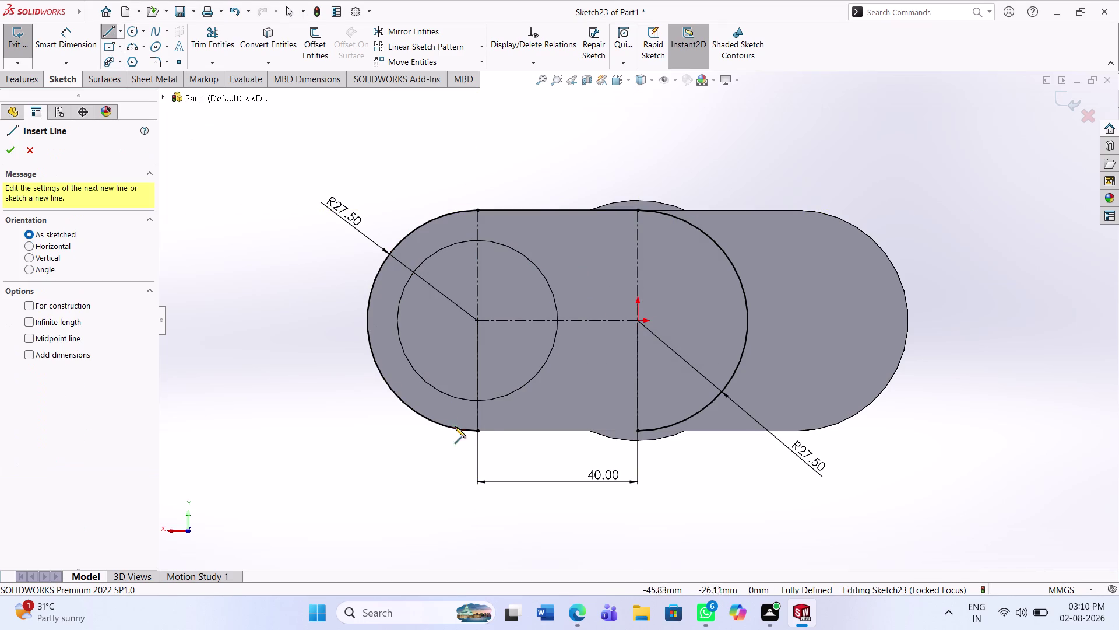
click(480, 431)
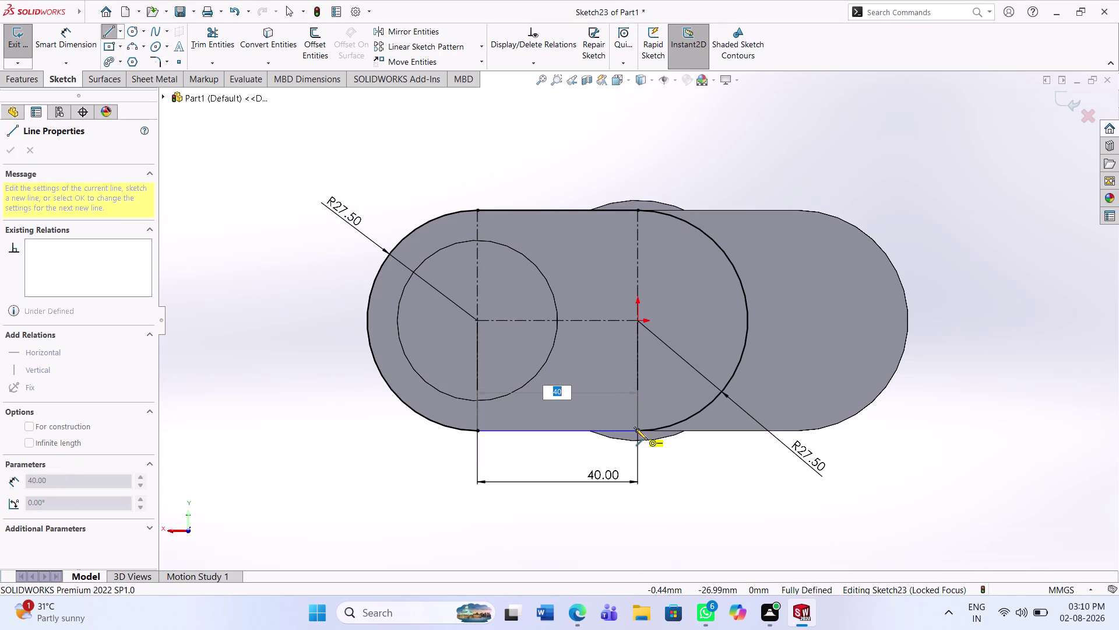
click(636, 429)
click(635, 310)
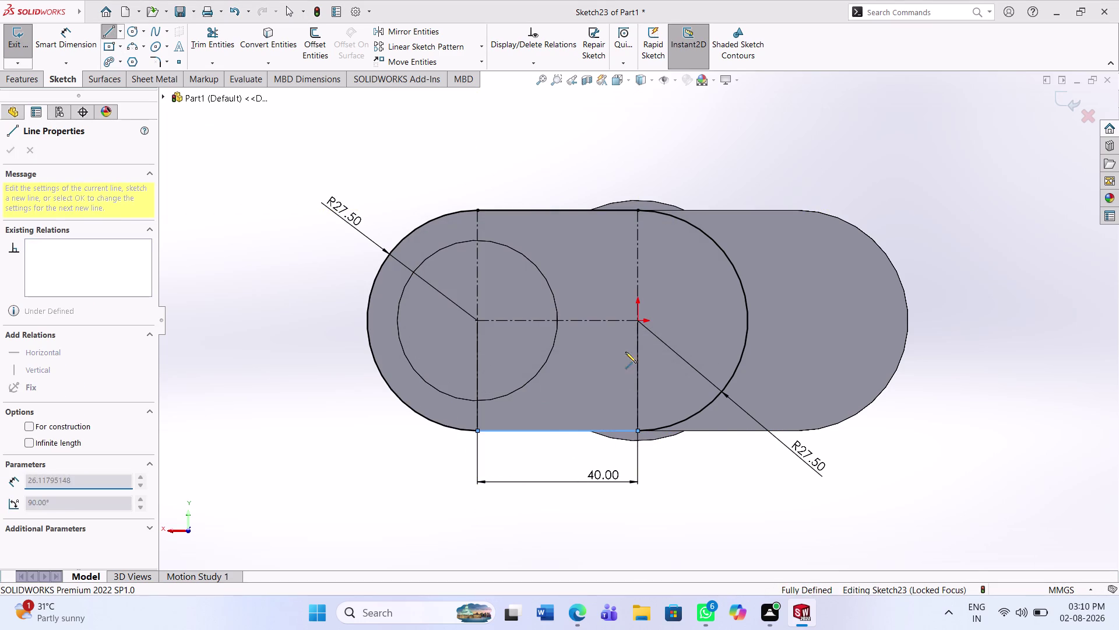
key(Escape)
key(Escape)
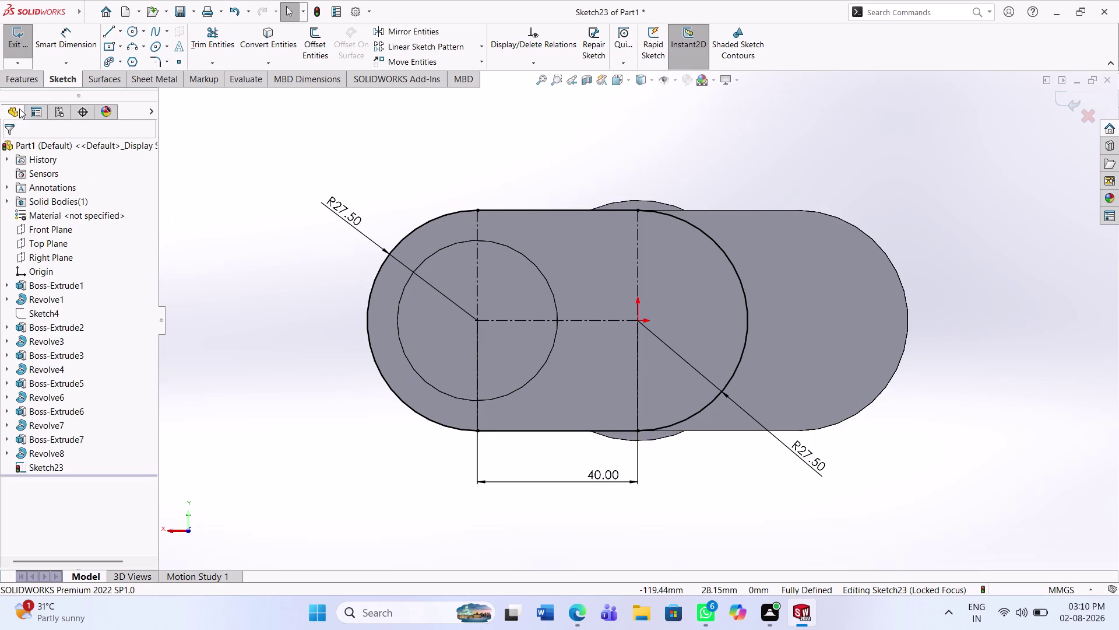
click(16, 78)
Extrude both slot regions of Sketch23 22 mm Blind into Boss-Extrude8.
click(16, 58)
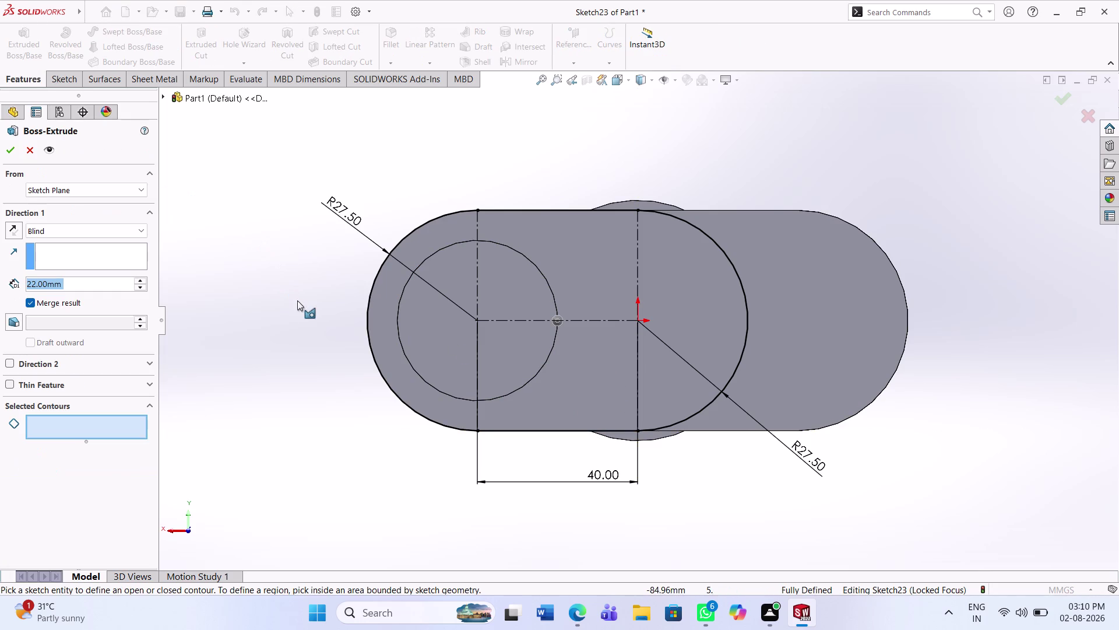
click(619, 295)
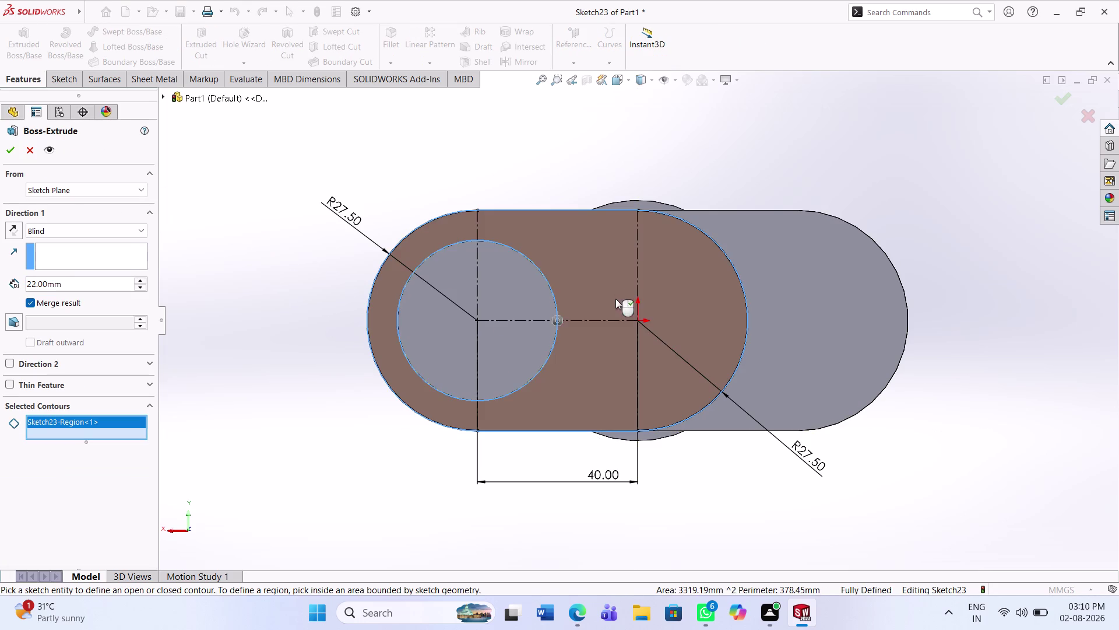
click(523, 319)
click(514, 283)
middle_drag(552, 363, 569, 386)
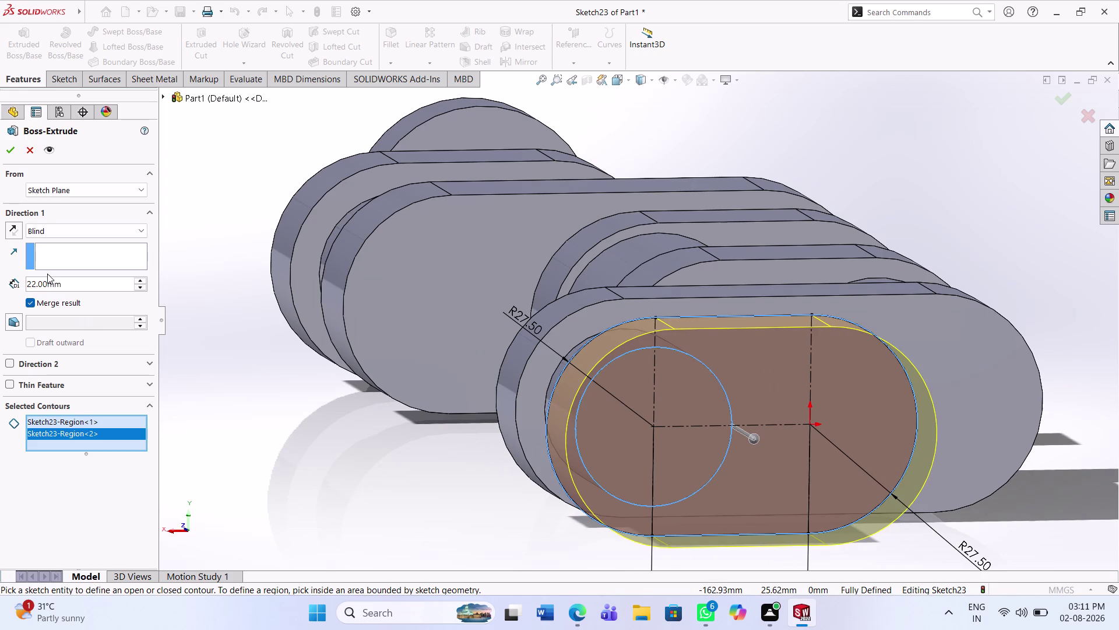
click(8, 152)
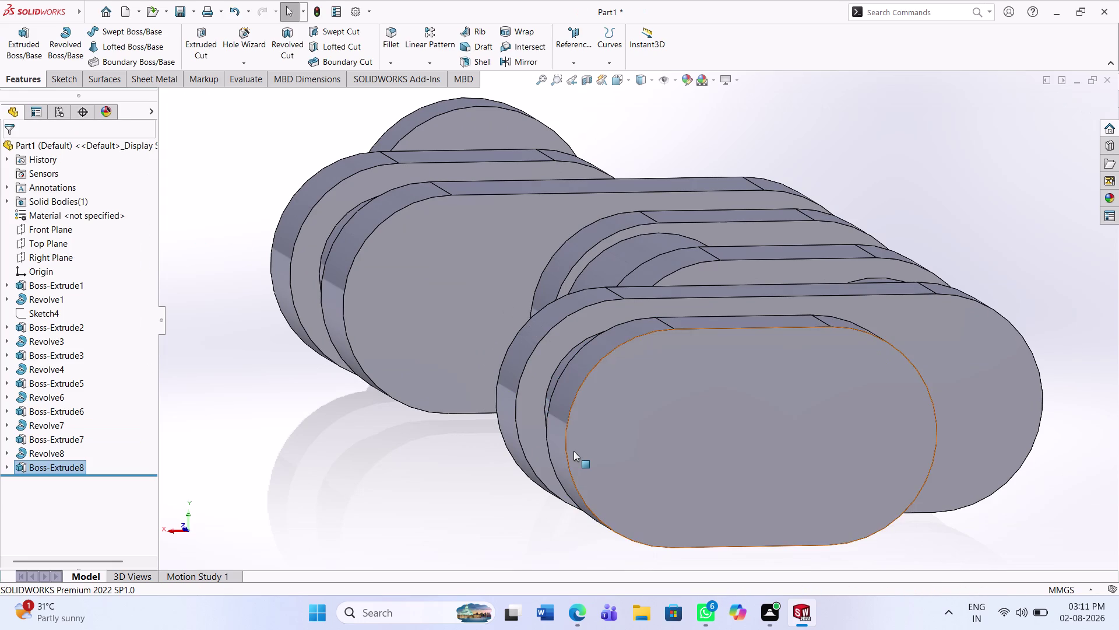
Orbit and zoom around the crankshaft to inspect the new web end-on.
scroll(up, 3)
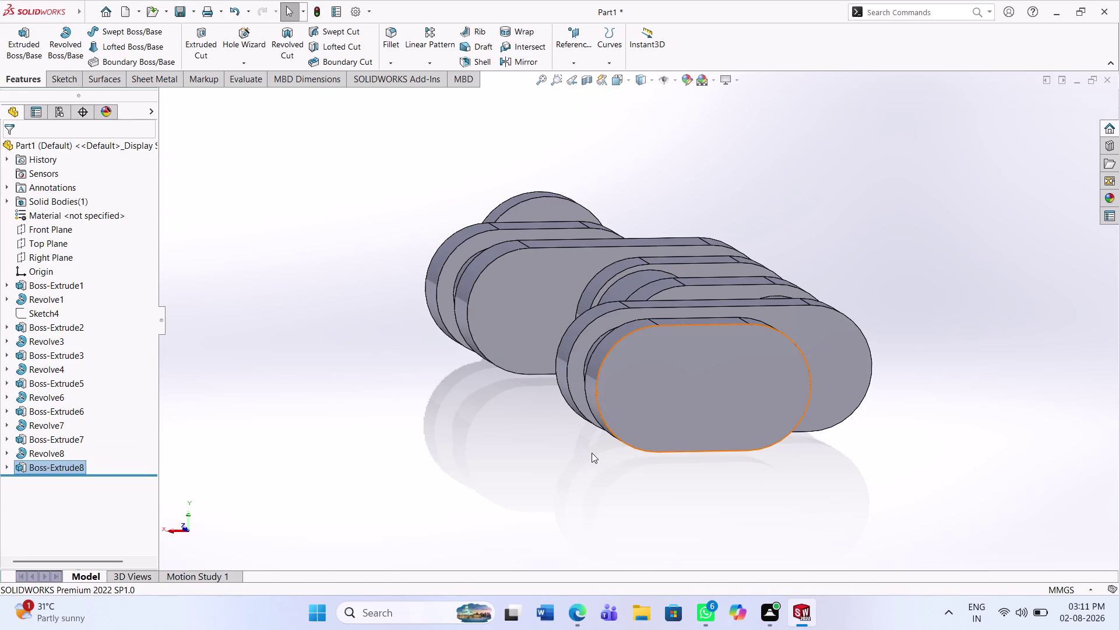
middle_drag(681, 402, 659, 337)
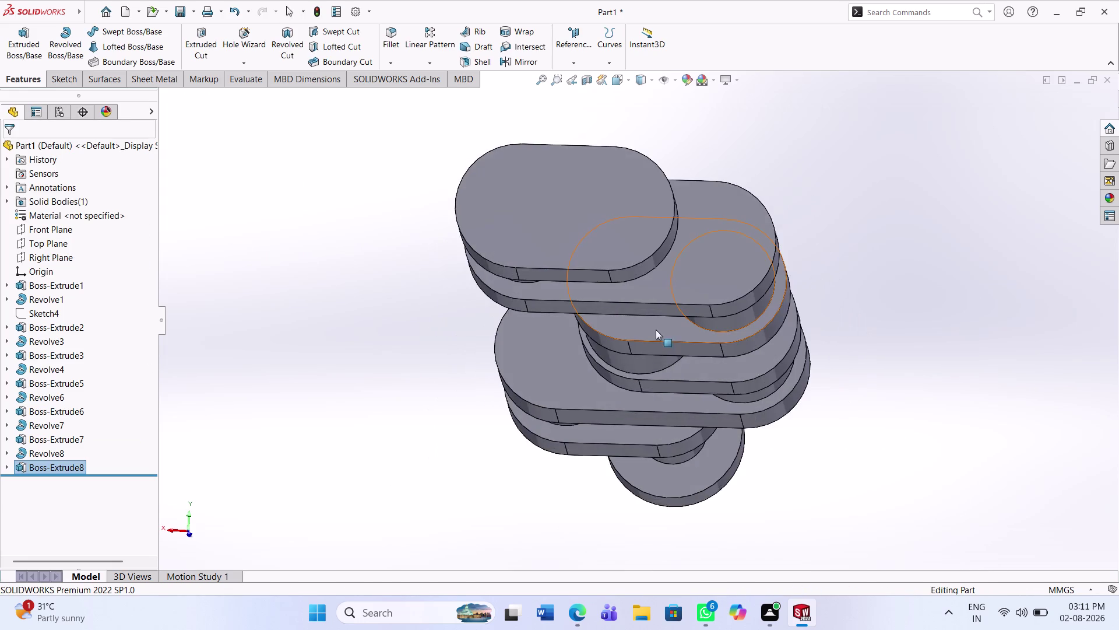
scroll(up, 3)
middle_drag(654, 375, 662, 341)
scroll(up, 3)
middle_drag(645, 407, 641, 360)
scroll(up, 3)
scroll(down, 3)
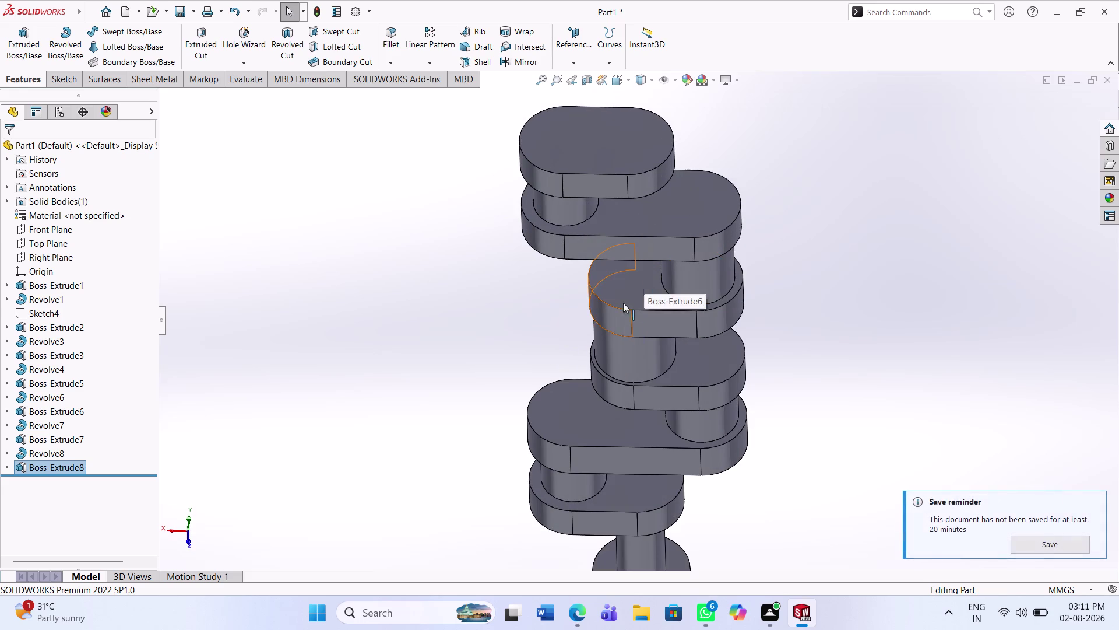
Start a new sketch on the Top Plane.
click(48, 245)
click(57, 231)
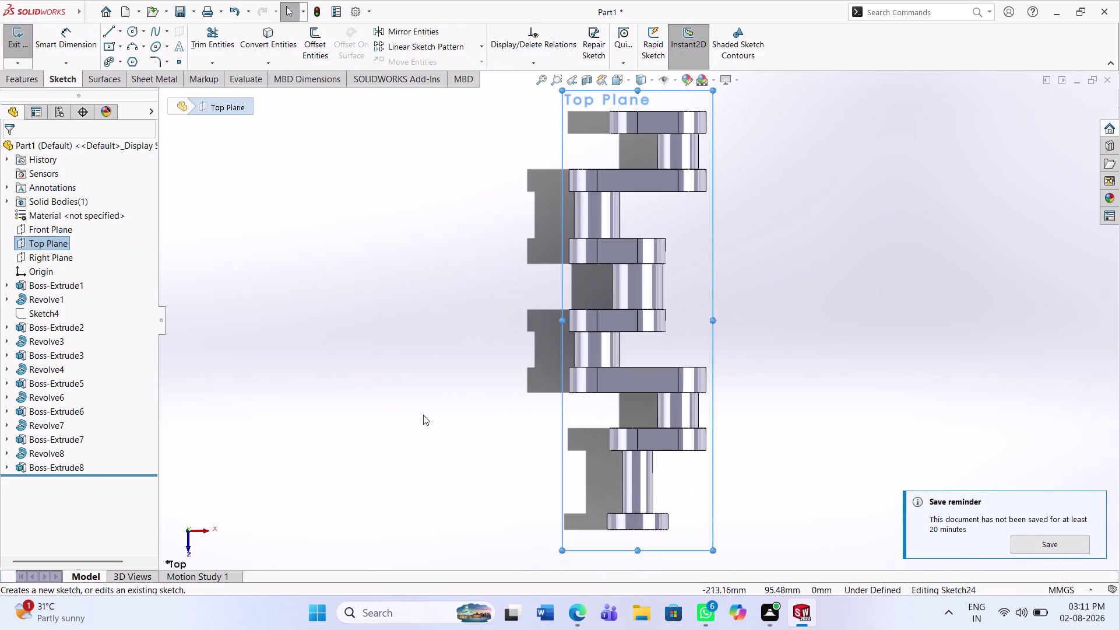
click(444, 398)
scroll(down, 3)
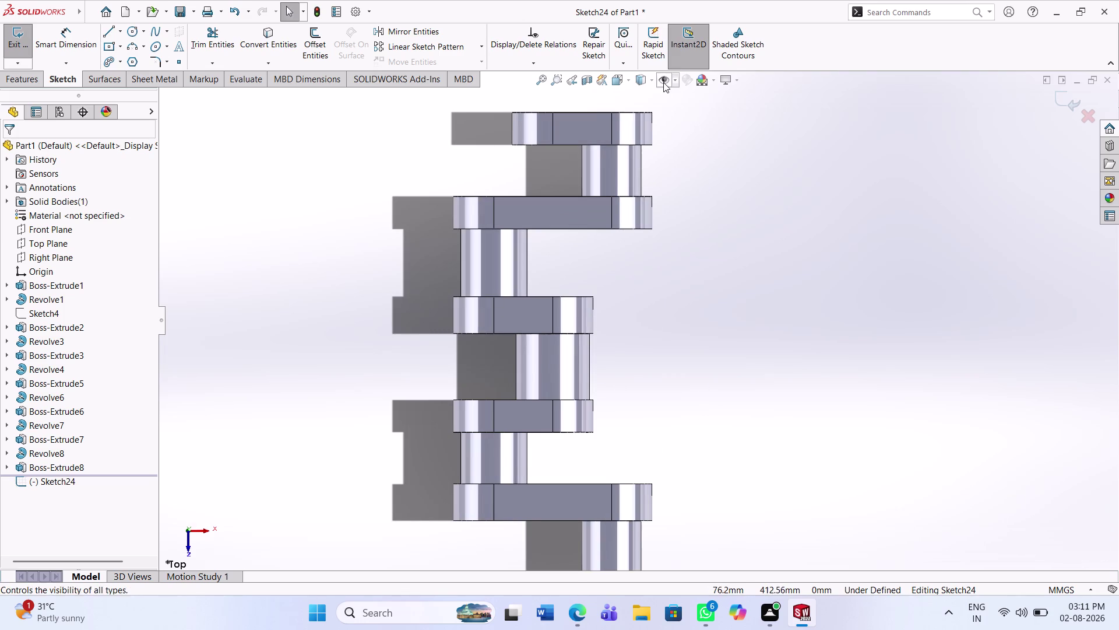
scroll(down, 3)
scroll(up, 3)
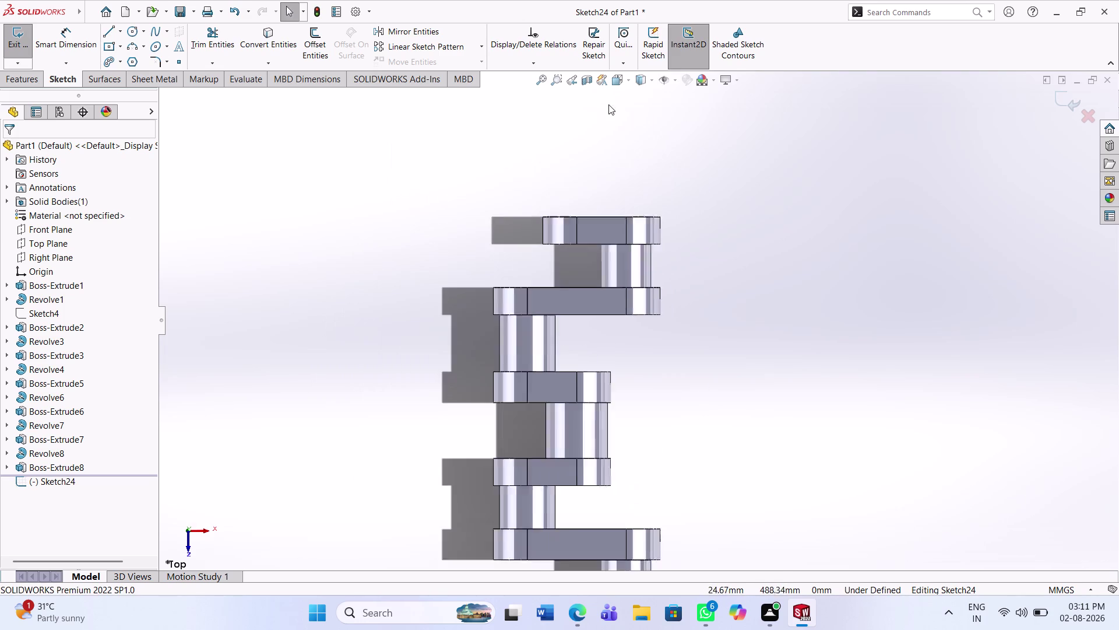
scroll(up, 3)
scroll(down, 3)
scroll(down, 3)
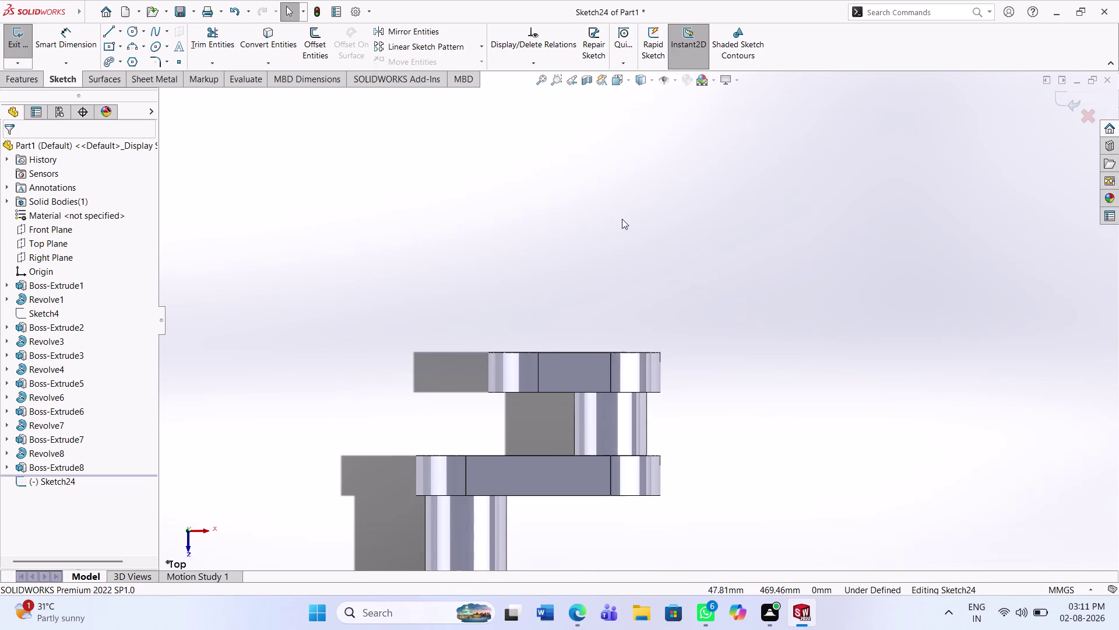
Draw a vertical centerline rising from the top face of the uppermost section.
click(118, 31)
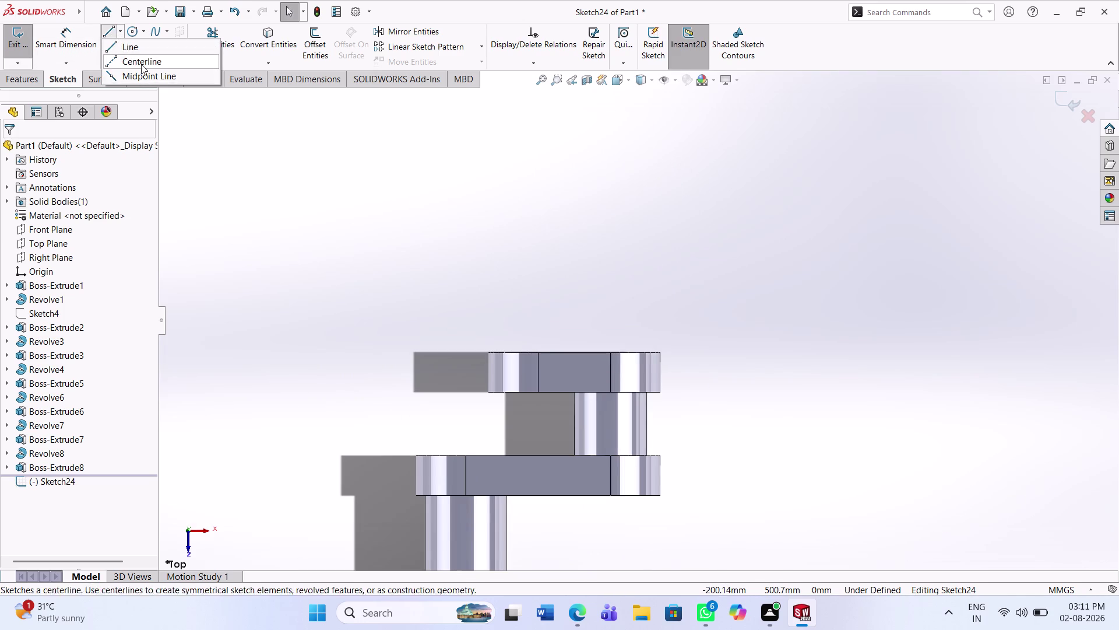
click(142, 63)
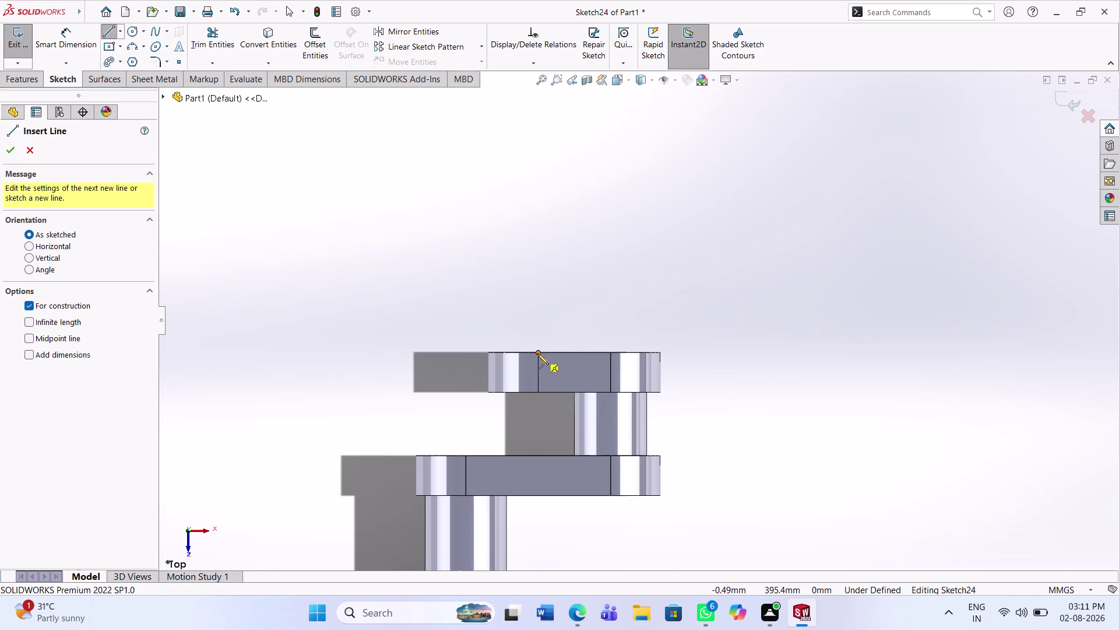
drag(537, 353, 533, 346)
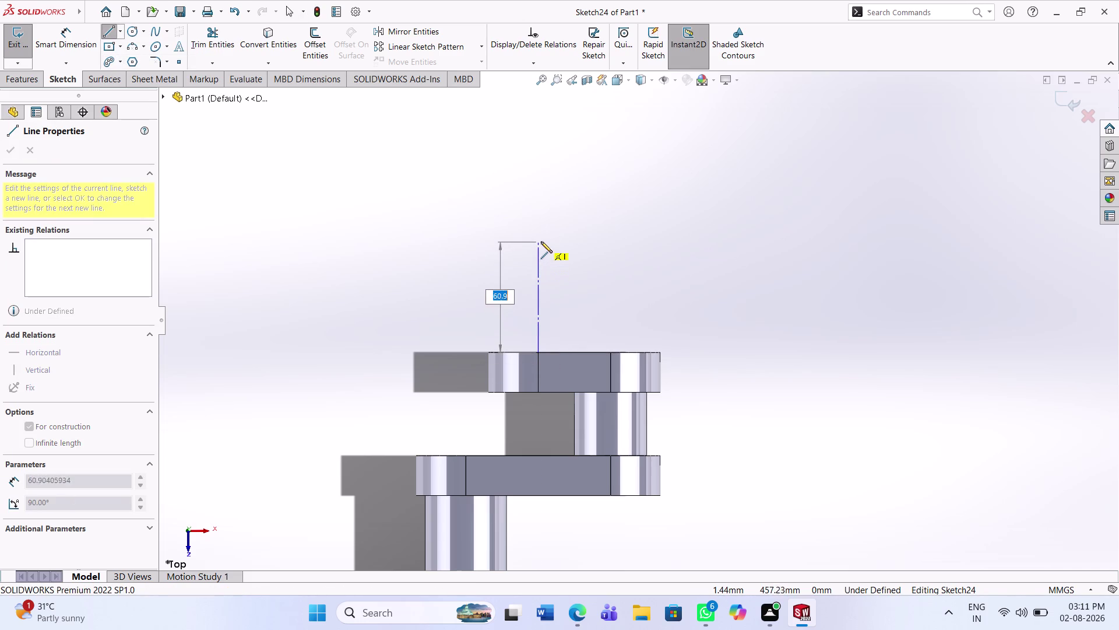
click(541, 242)
key(Escape)
key(Escape)
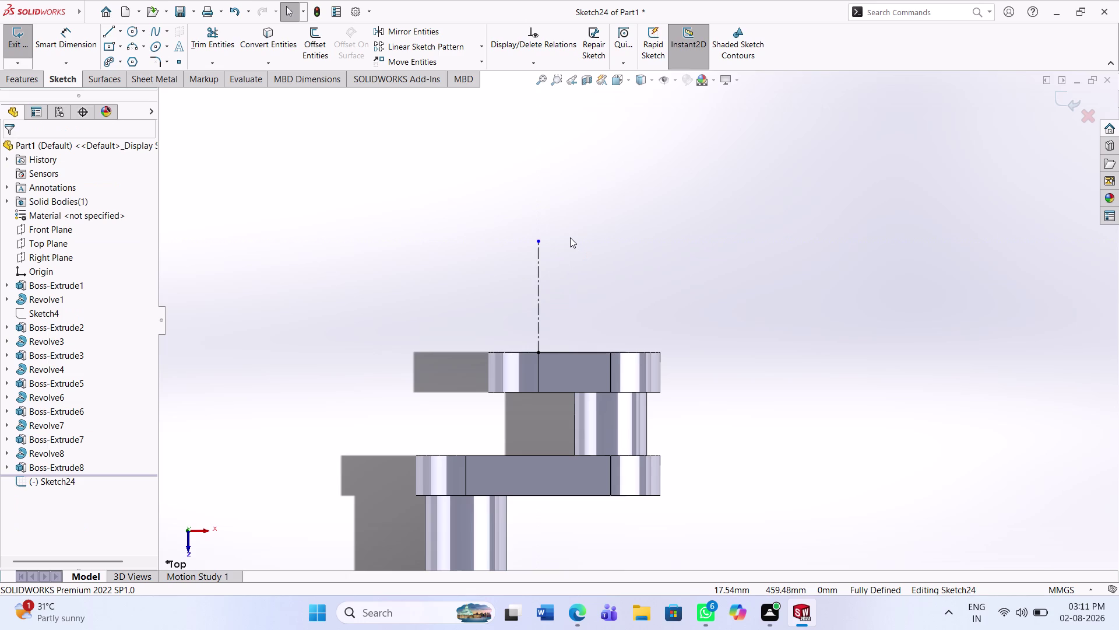
Draw a vertical line up from the top face and a horizontal line back to the centerline.
click(101, 33)
click(114, 28)
click(536, 353)
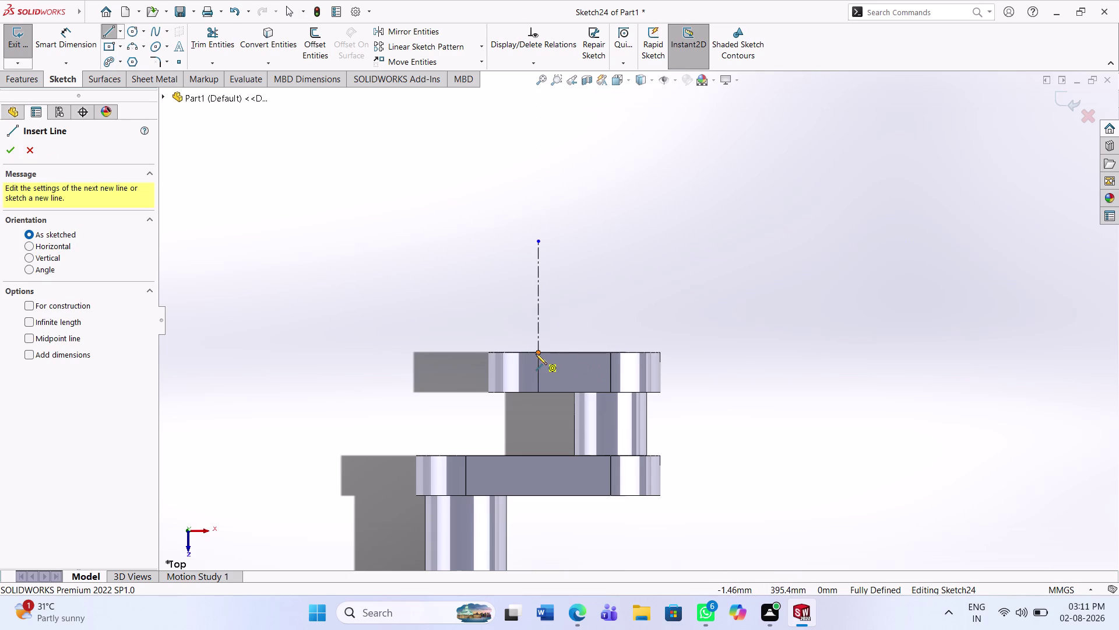
click(589, 349)
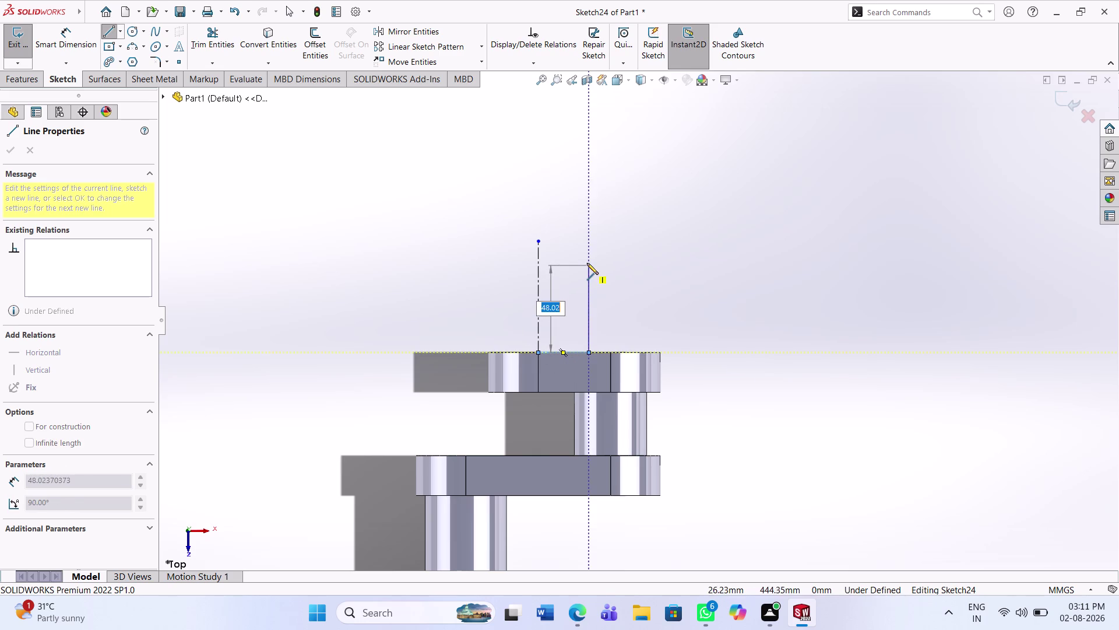
click(588, 260)
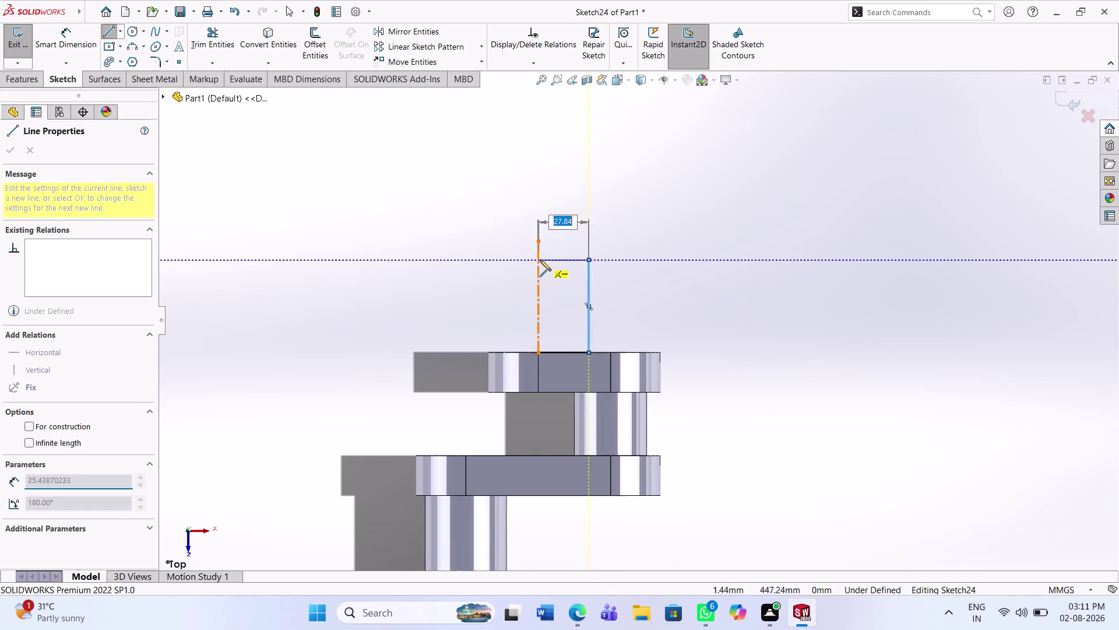
click(538, 259)
key(Escape)
key(Escape)
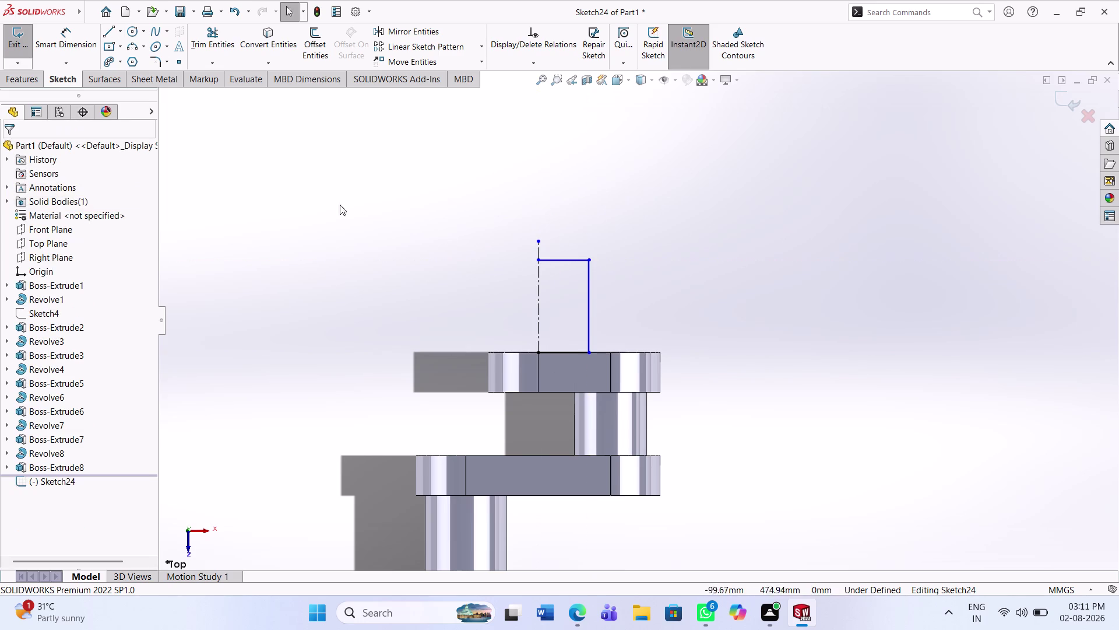
Dimension the profile to 22.50 wide and 46 tall.
click(78, 48)
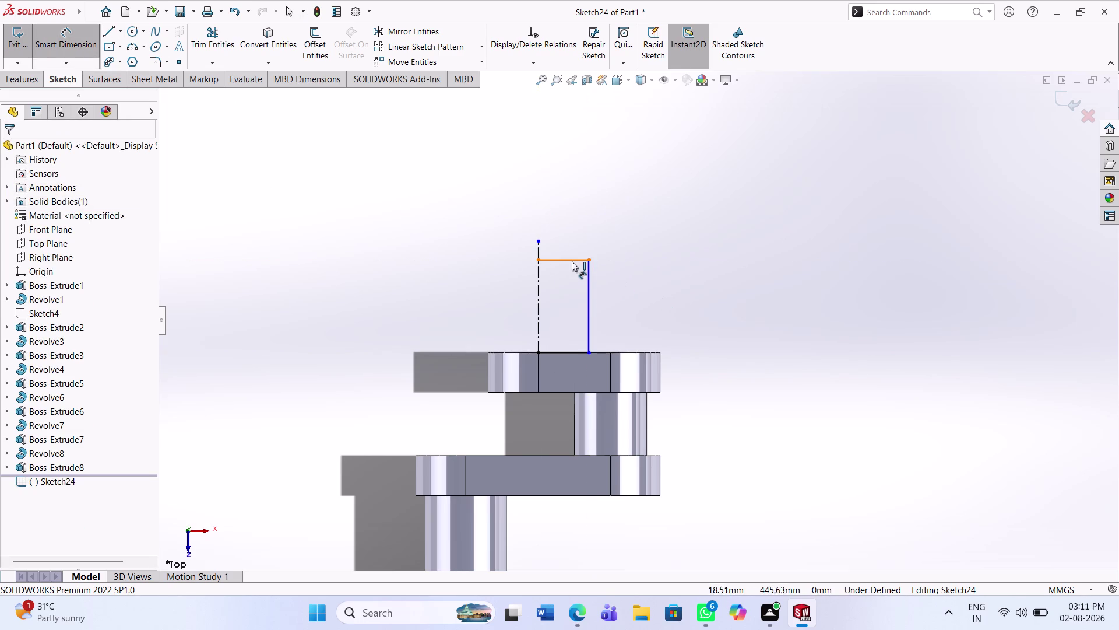
click(572, 260)
click(572, 290)
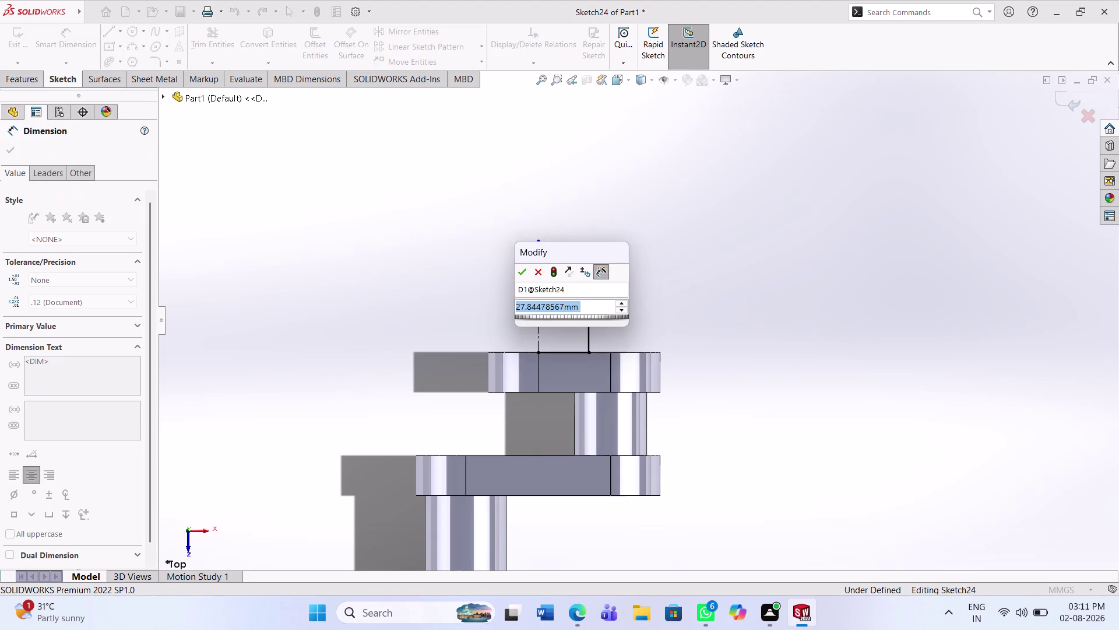
text(22.50)
key(Return)
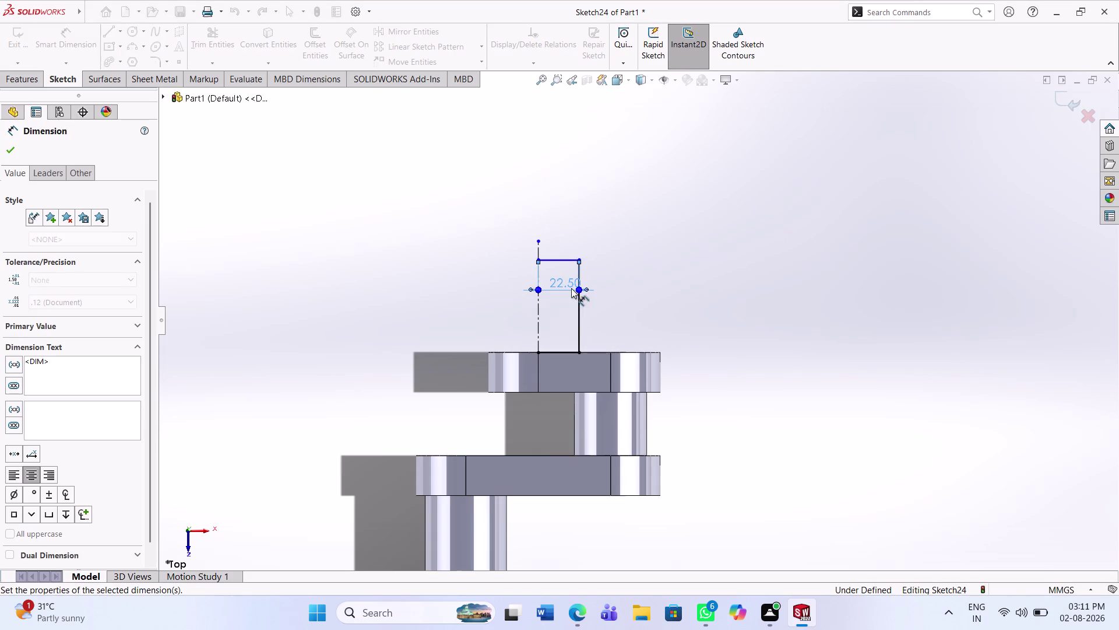
click(580, 320)
click(603, 321)
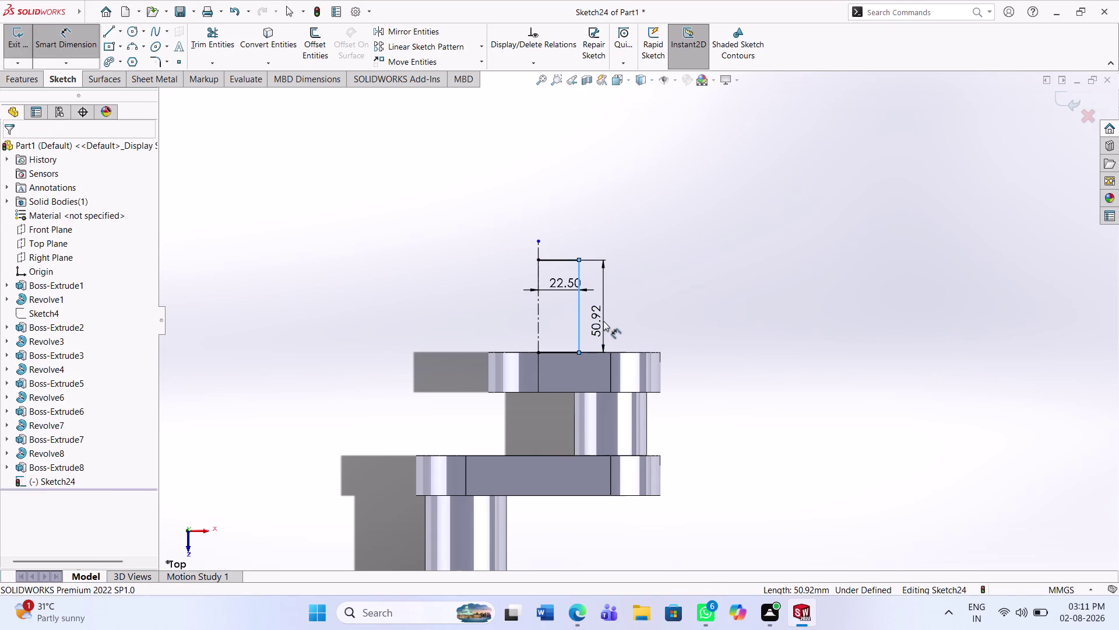
text(46)
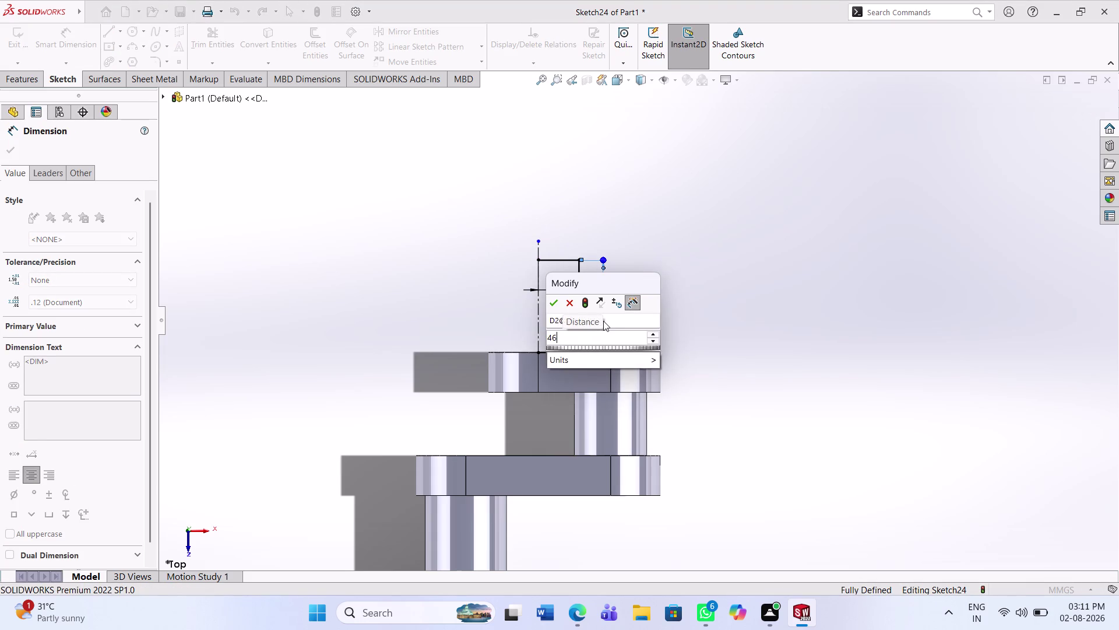
key(Return)
click(657, 304)
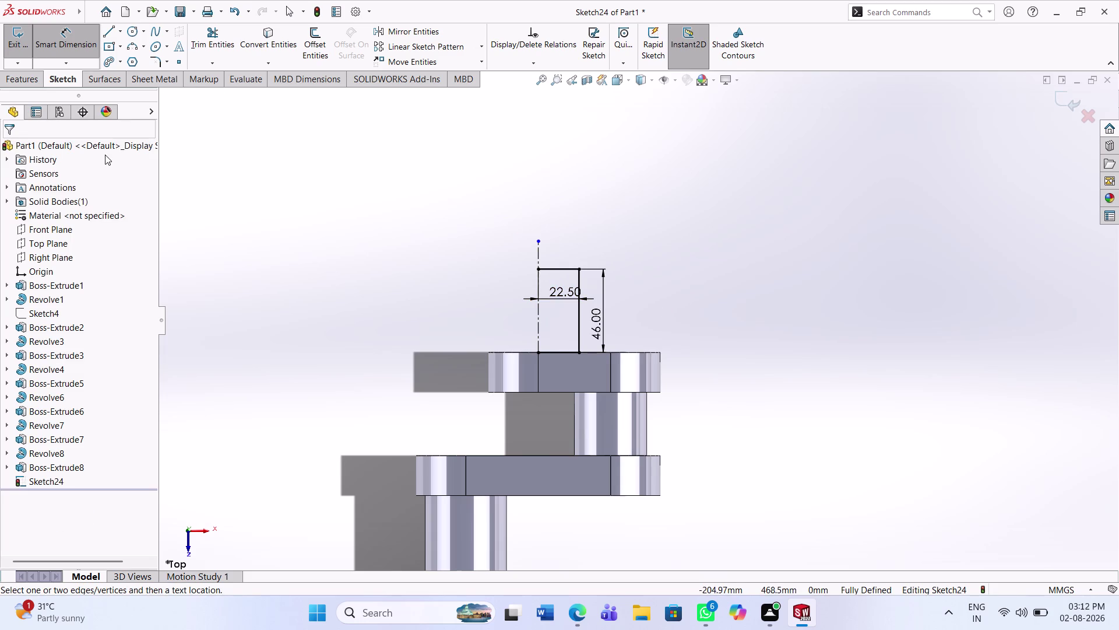
click(28, 77)
Revolve Sketch24 360° about Line1, auto-closing the open profile.
click(59, 45)
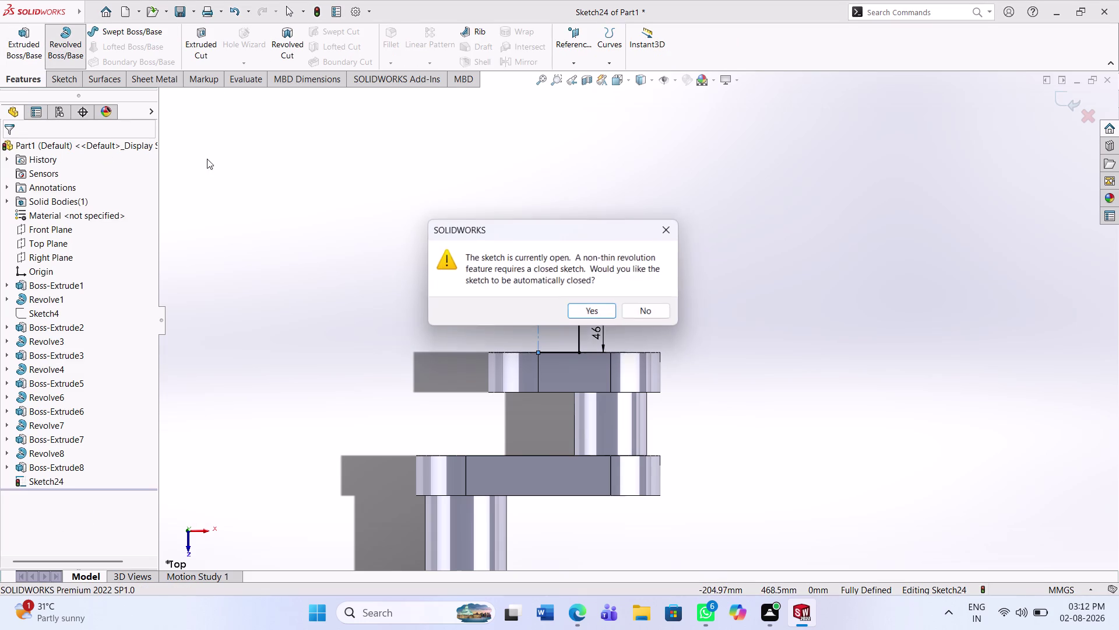
click(595, 311)
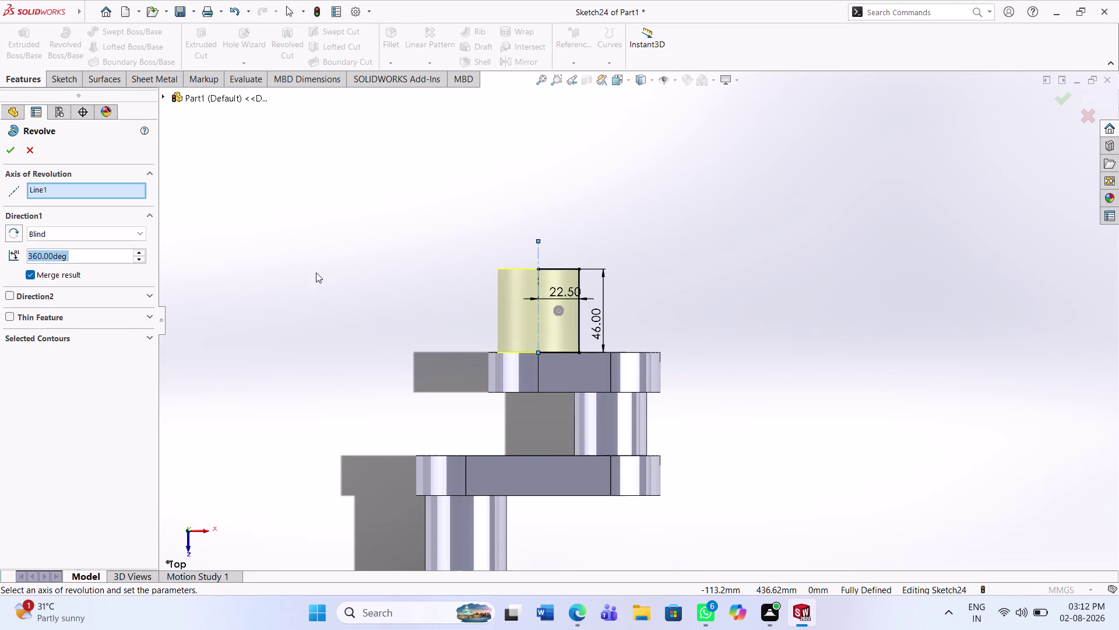
click(9, 157)
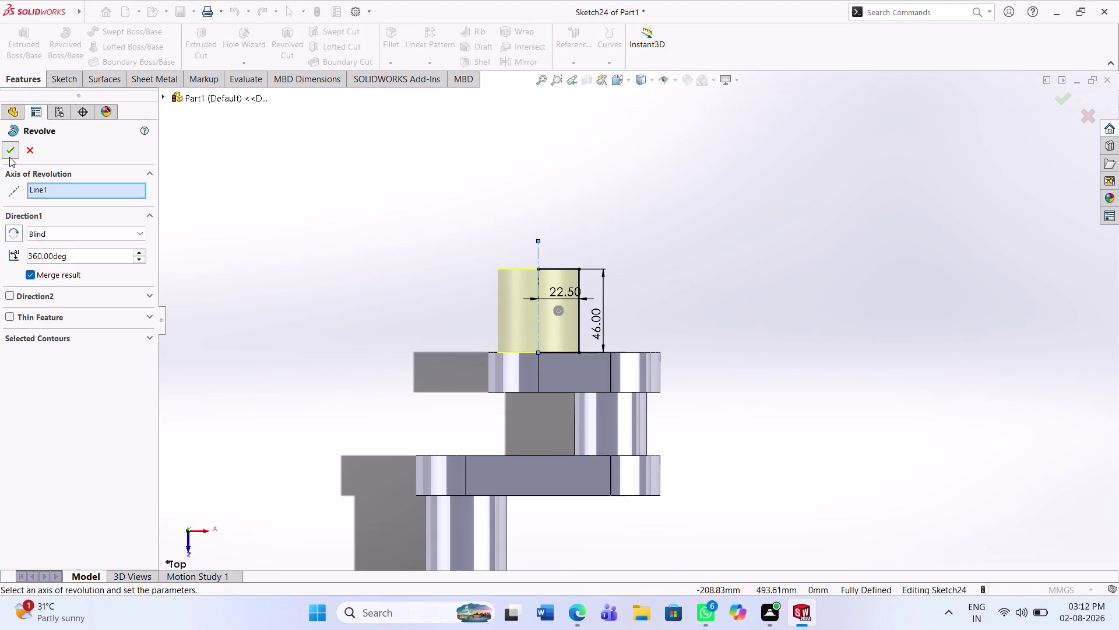
click(675, 305)
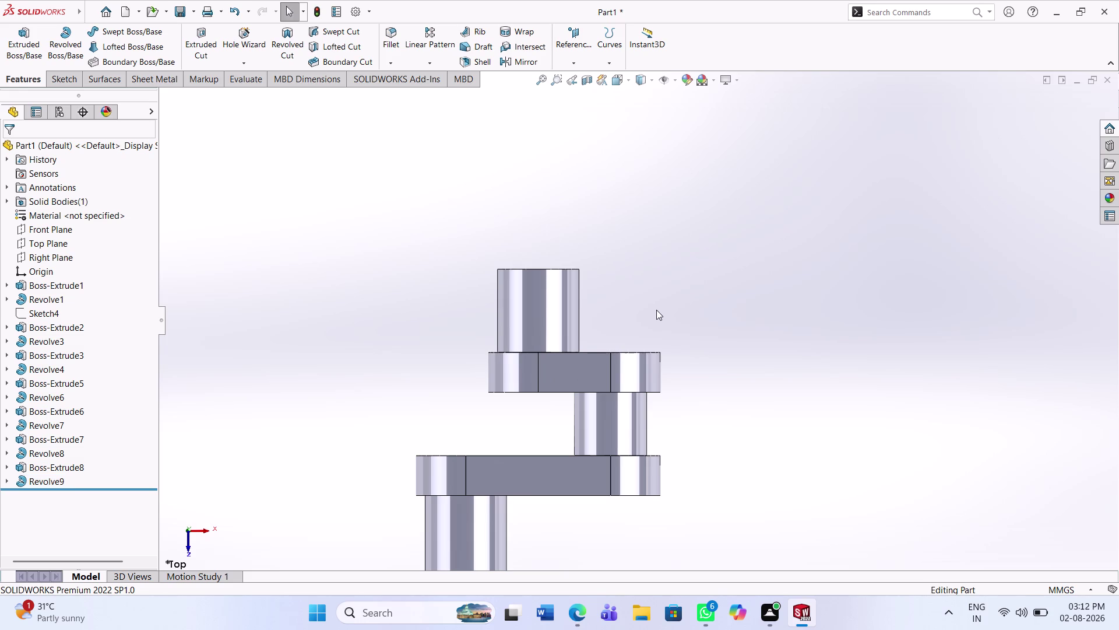
click(639, 270)
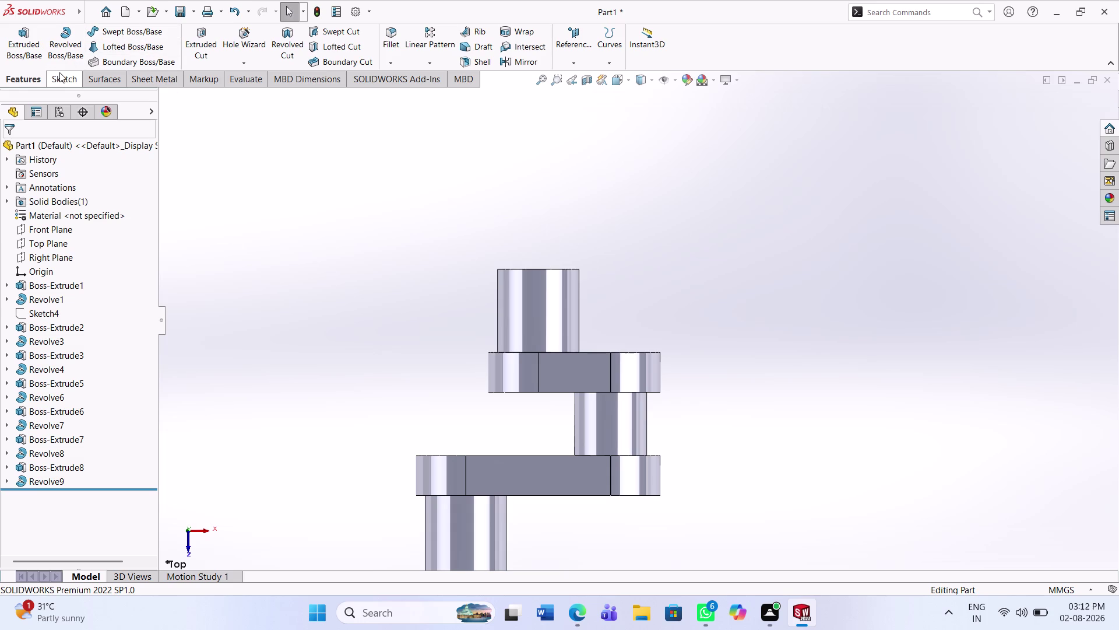
click(60, 72)
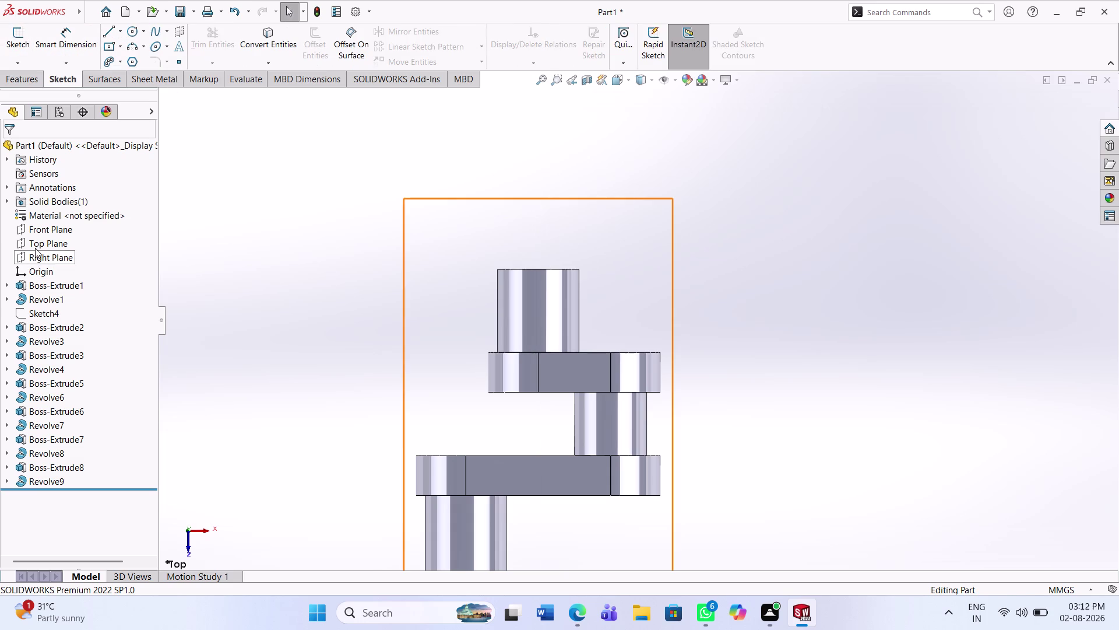
Start a sketch on the Top Plane with a vertical centerline above the shaft end.
click(35, 245)
click(41, 225)
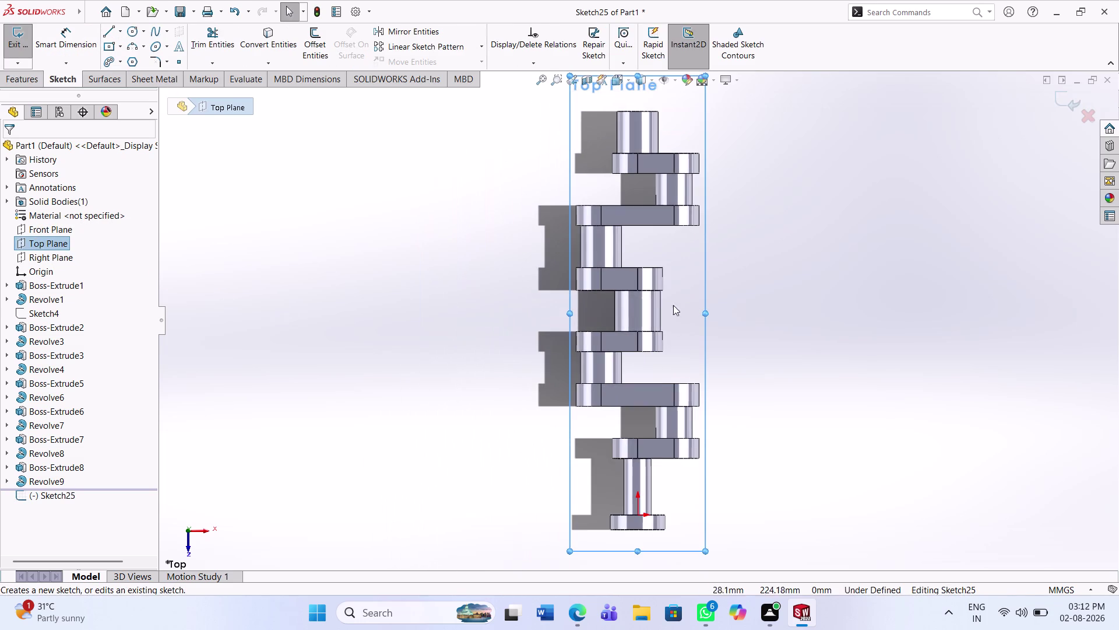
scroll(down, 3)
scroll(down, 3)
scroll(up, 3)
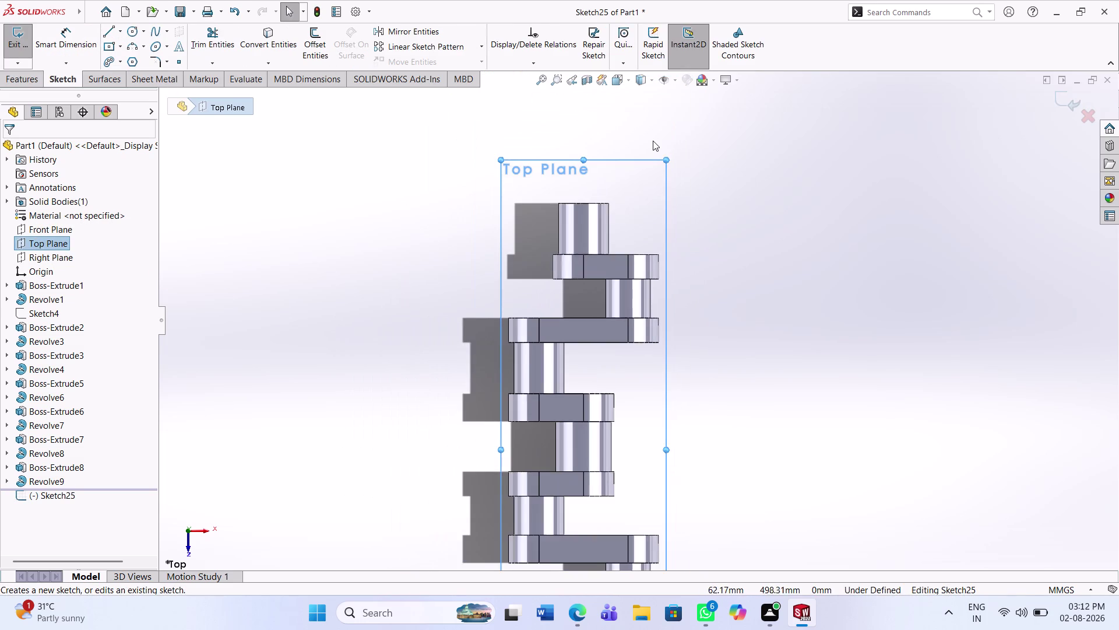
scroll(down, 3)
scroll(down, 3)
scroll(down, 3)
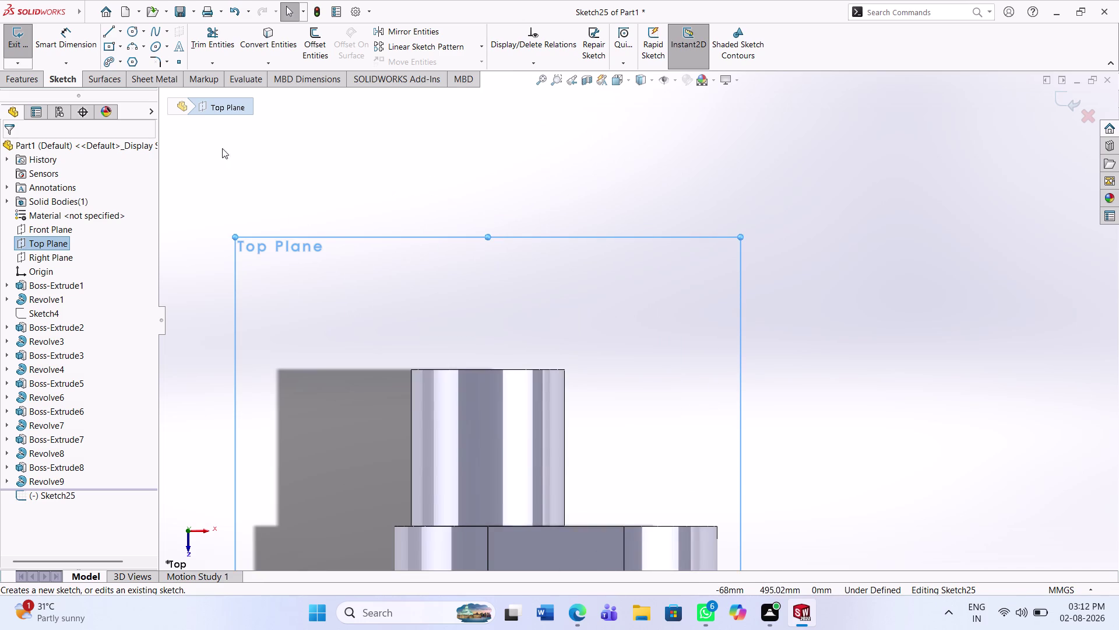
click(118, 30)
click(130, 57)
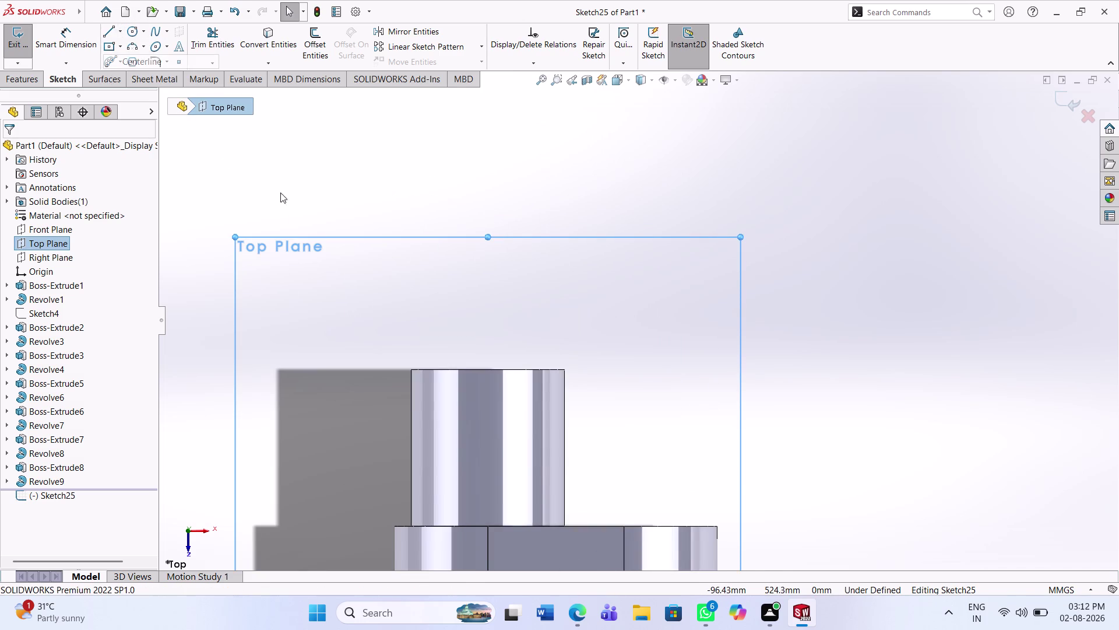
click(488, 369)
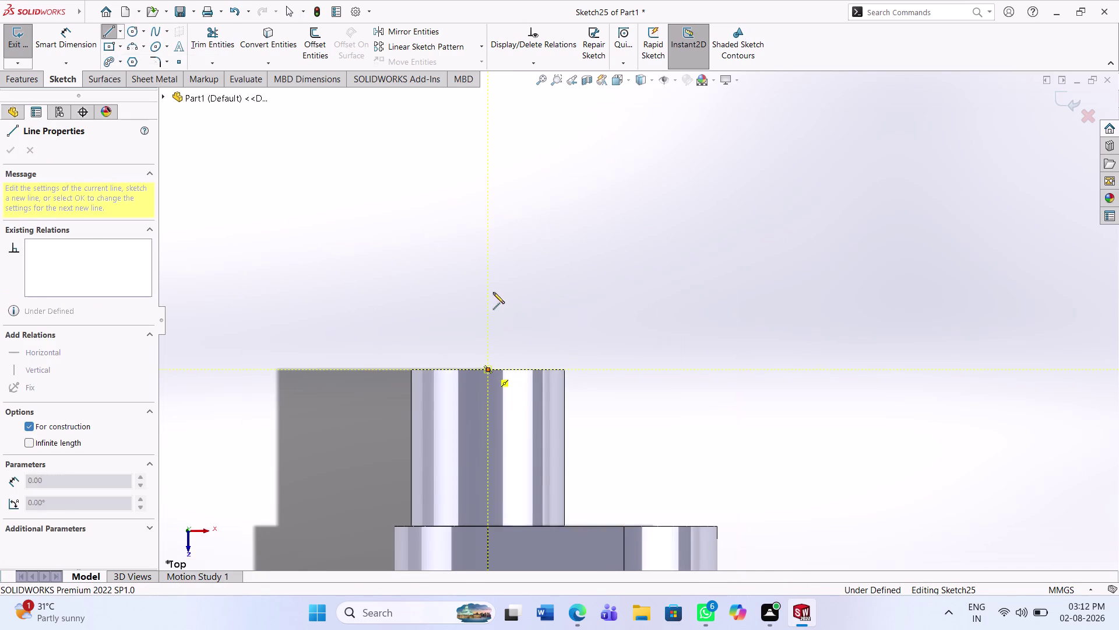
click(487, 207)
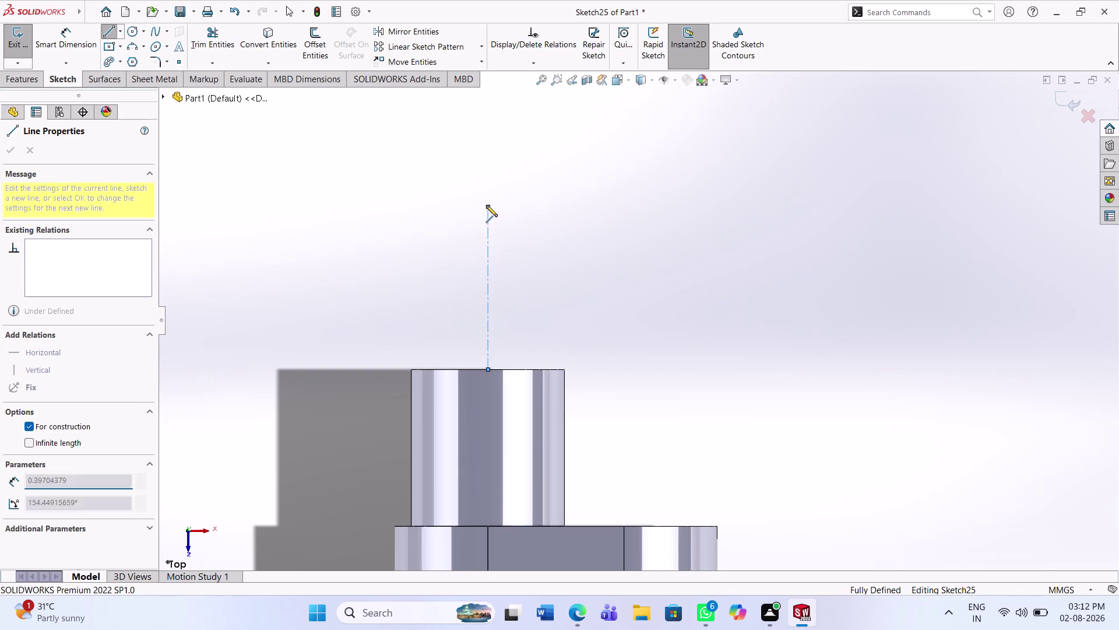
key(Escape)
key(Escape)
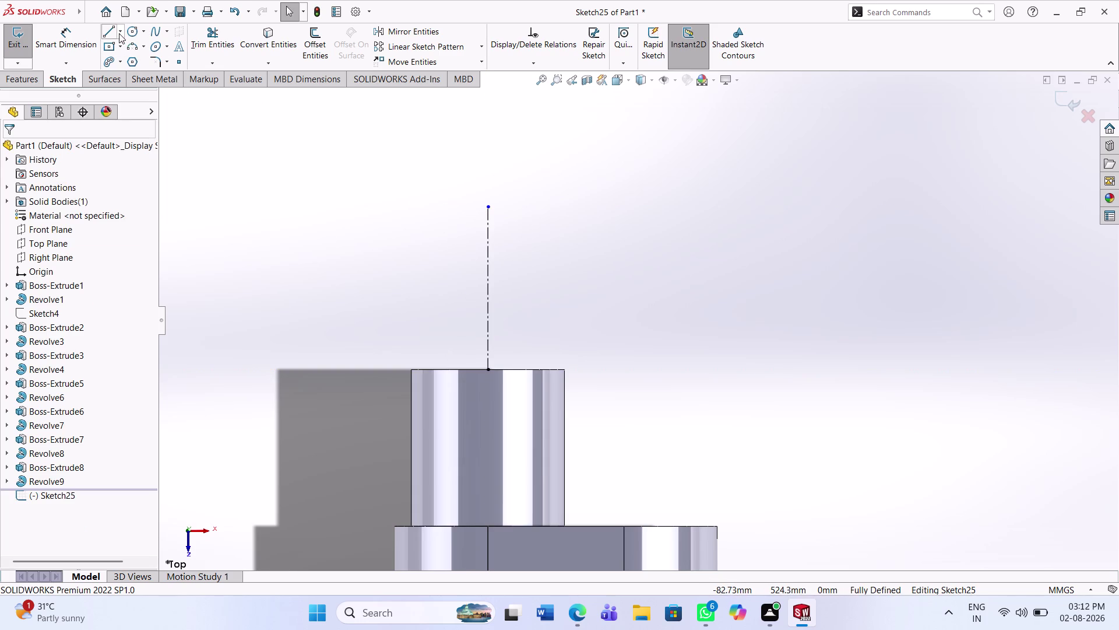
Draw the profile's top, right and bottom lines beside the centerline.
click(110, 32)
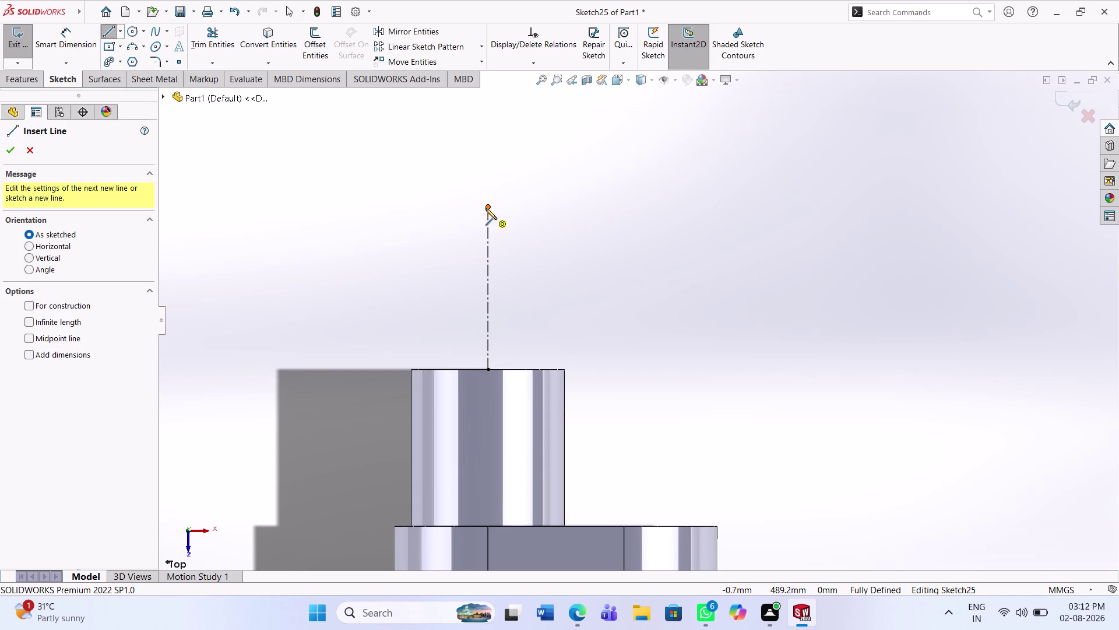
click(487, 207)
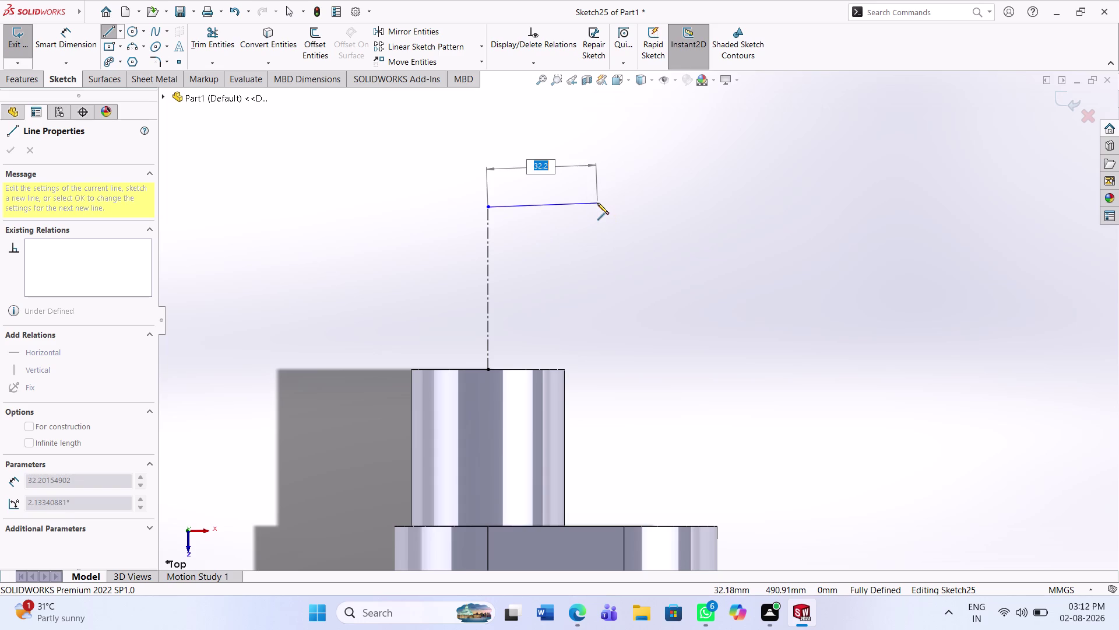
click(598, 206)
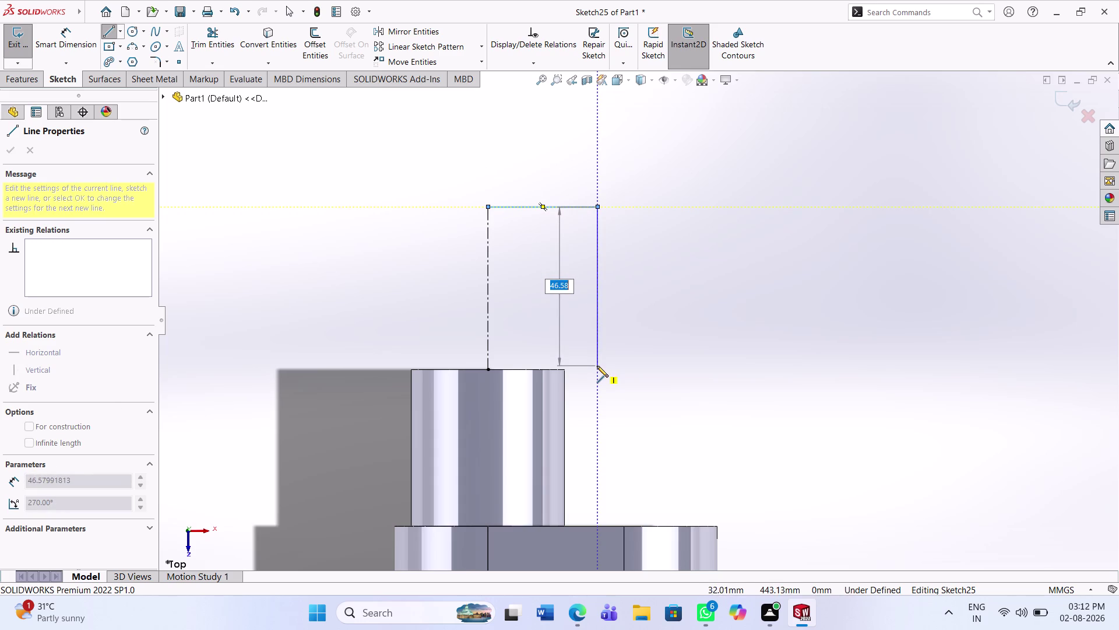
click(597, 366)
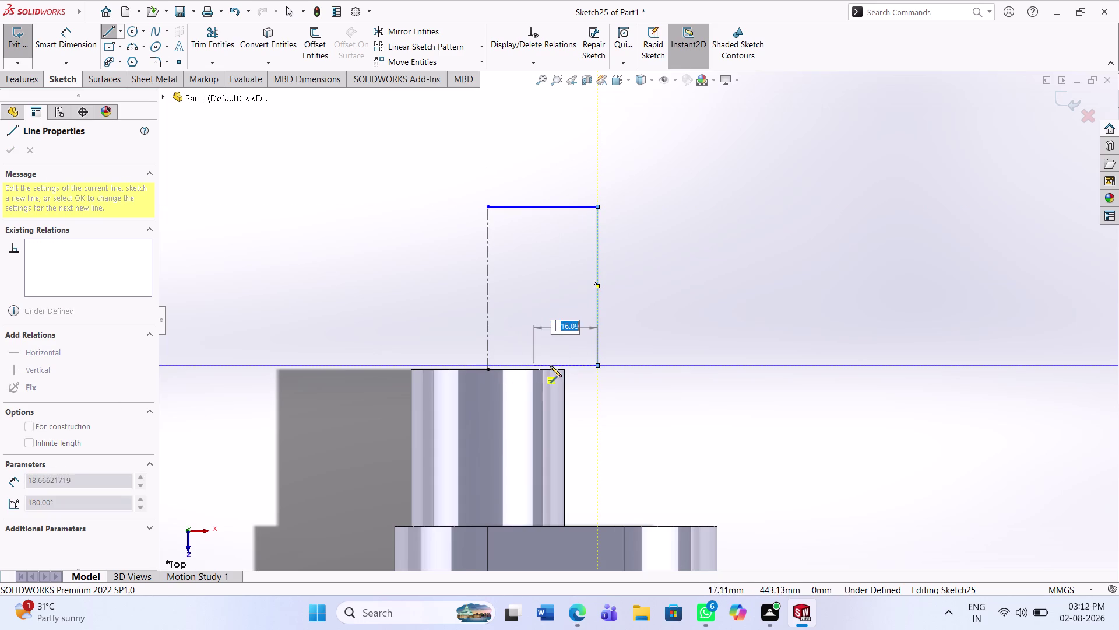
key(Escape)
key(Escape)
click(596, 366)
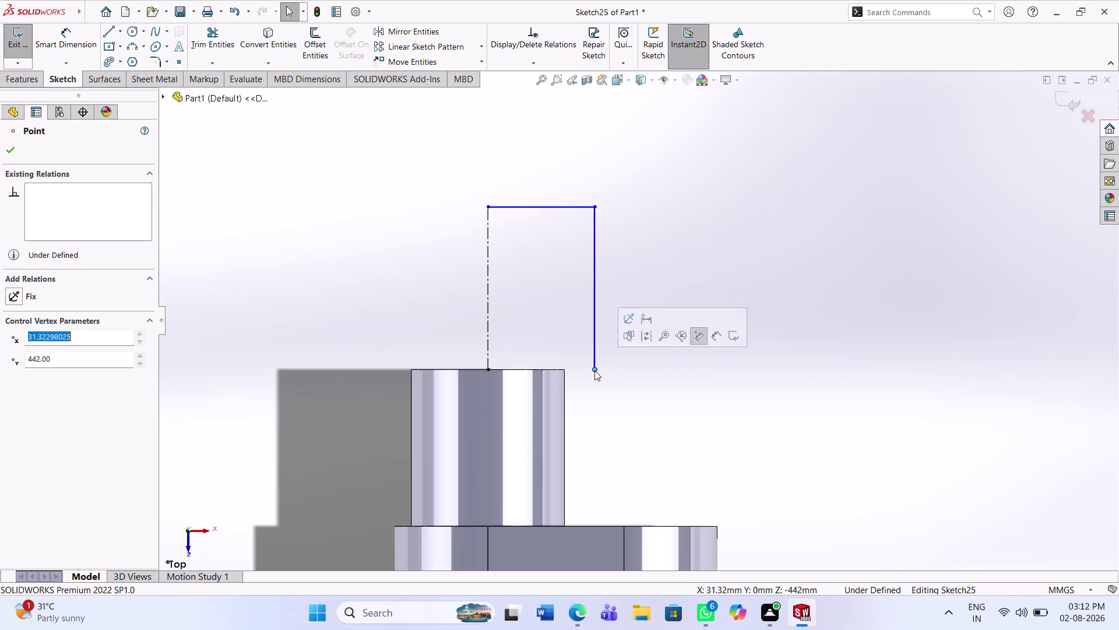
click(620, 385)
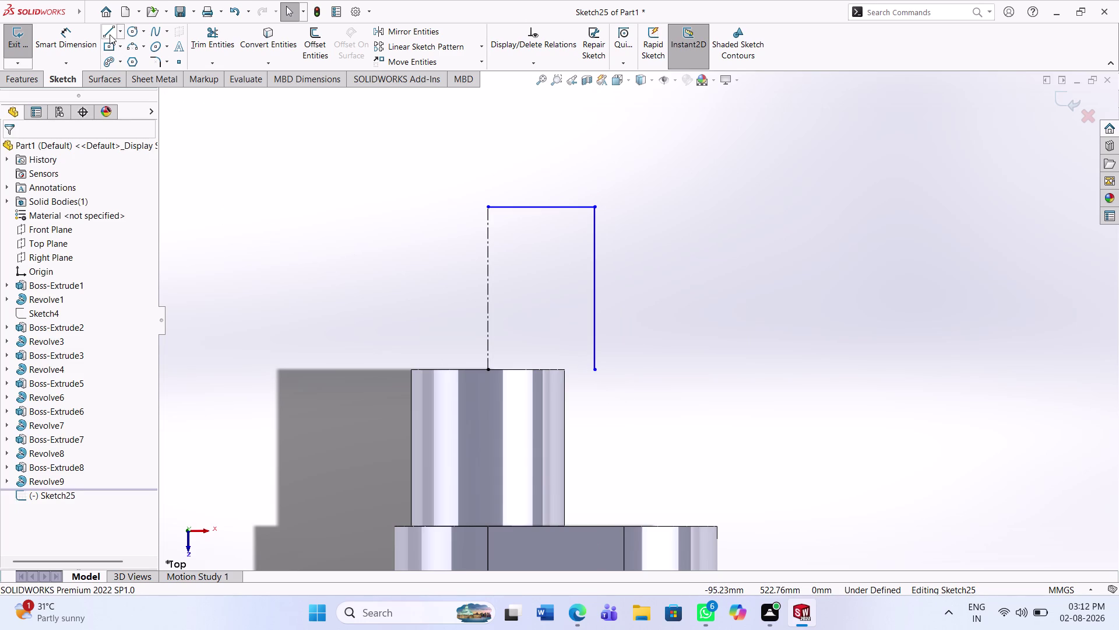
click(109, 35)
click(487, 371)
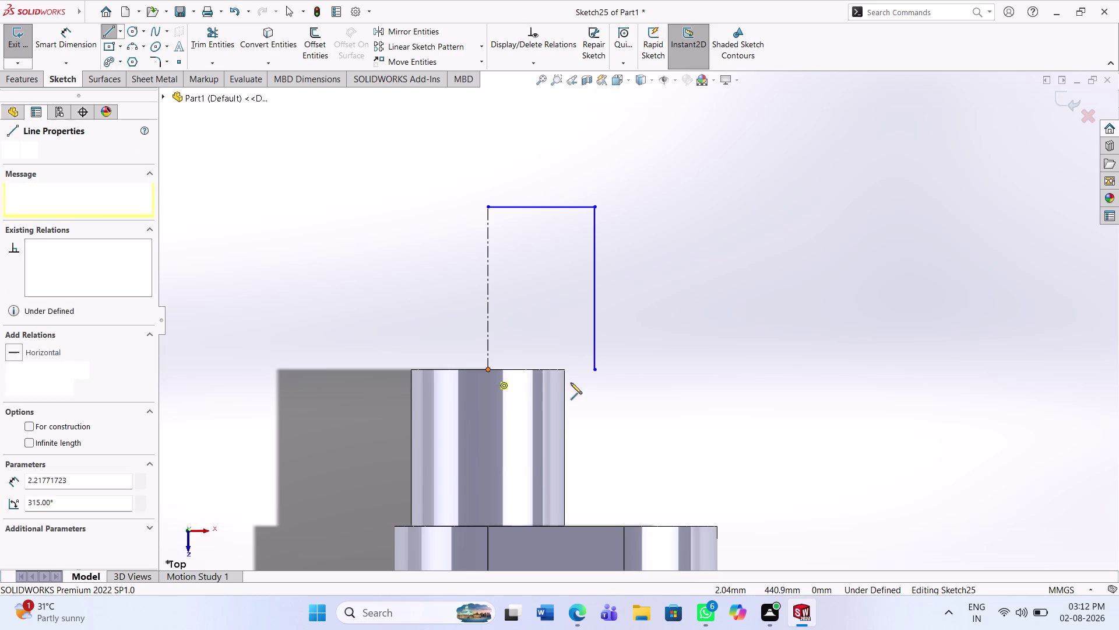
click(597, 370)
key(Escape)
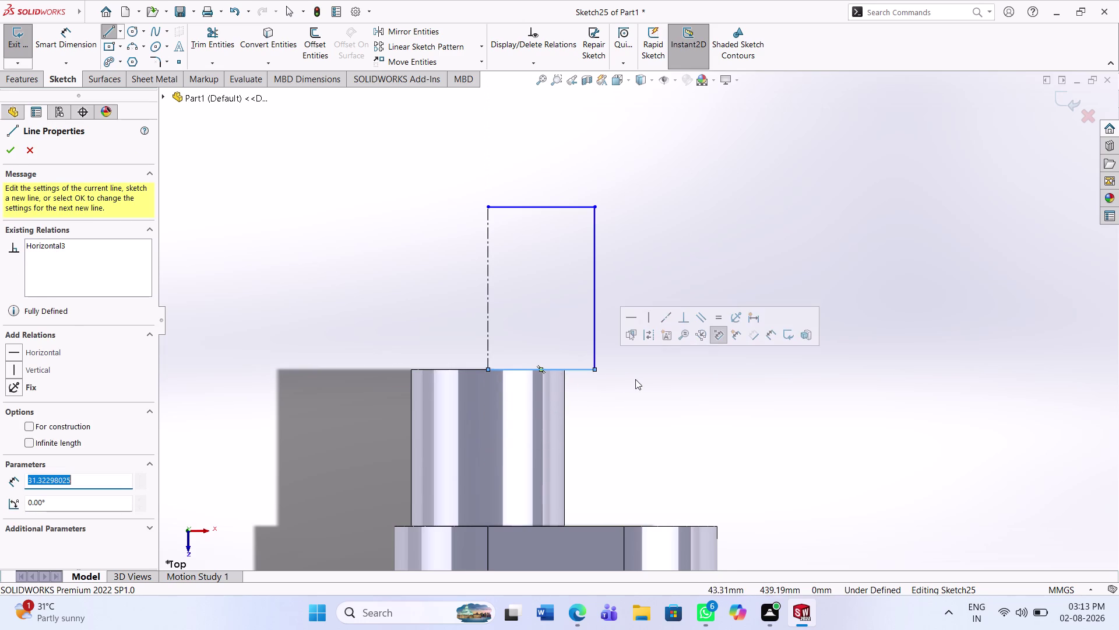
key(Escape)
Dimension the profile's right side to 100 mm and its bottom edge to 25 mm.
click(71, 34)
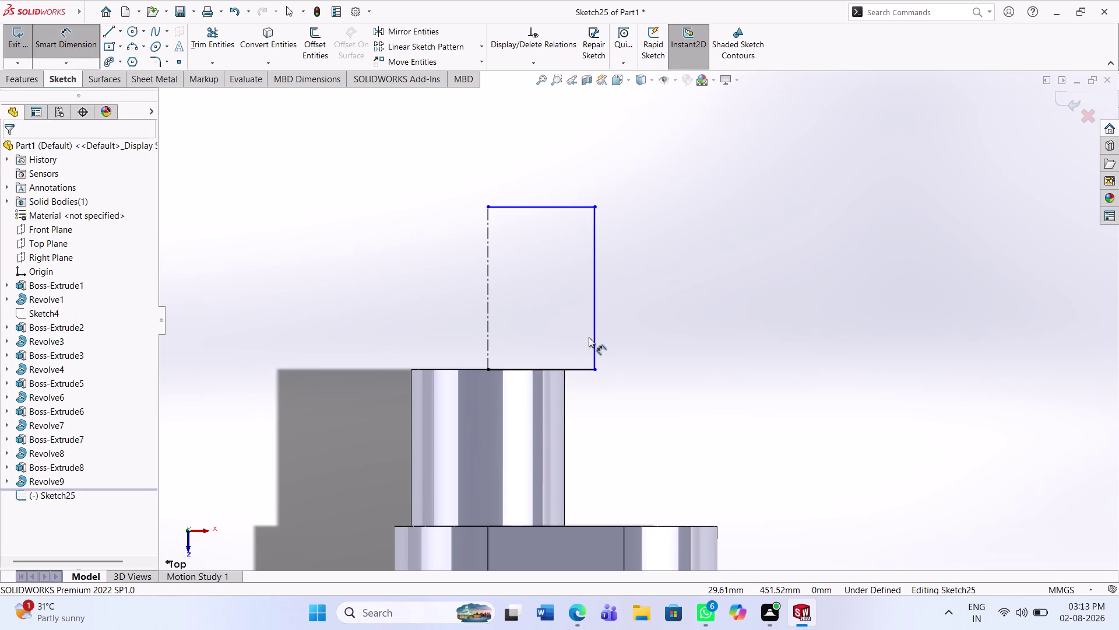
click(596, 337)
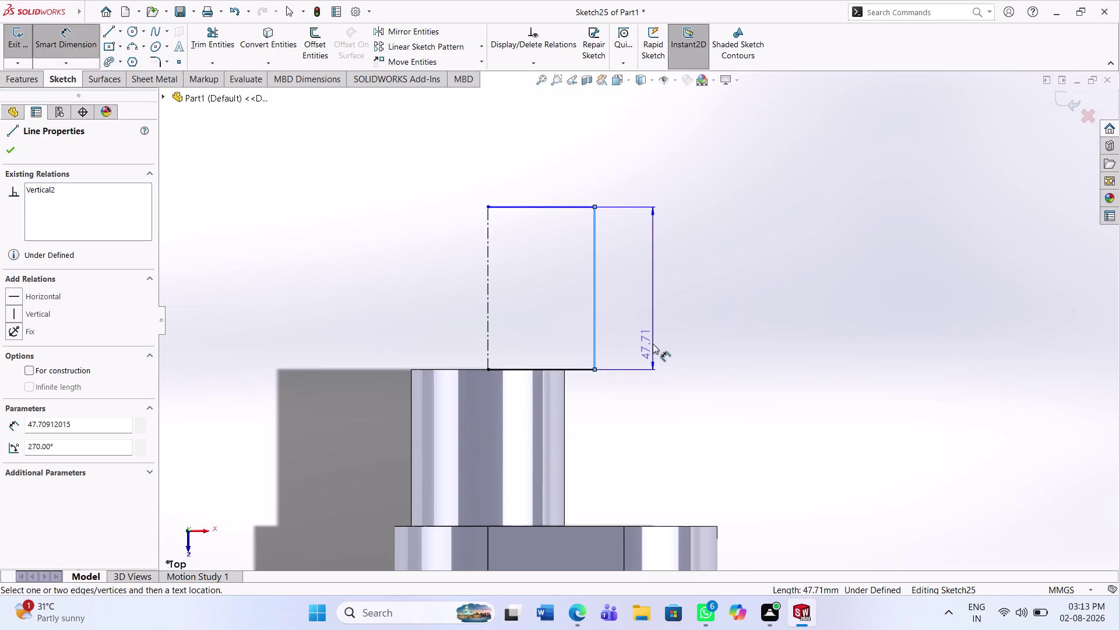
click(653, 343)
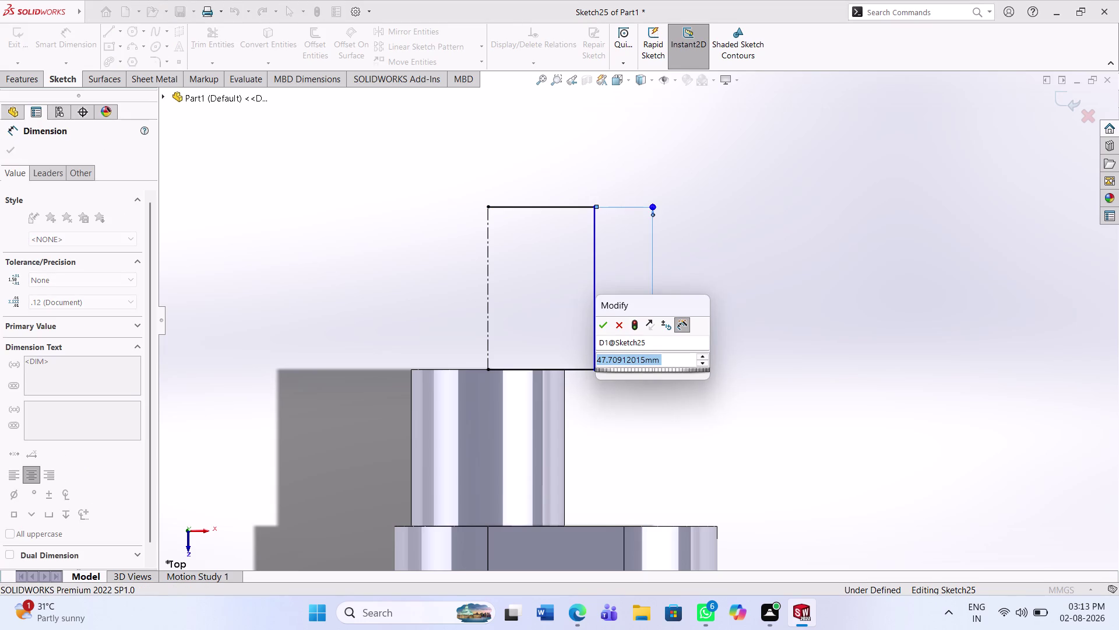
text(100)
key(Return)
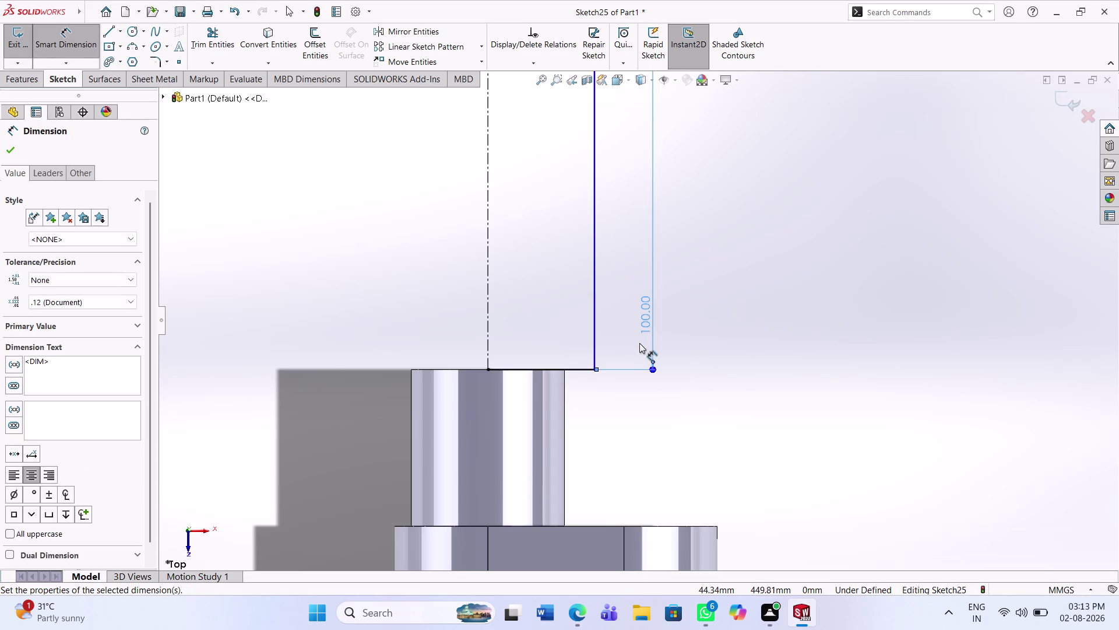
scroll(up, 3)
click(582, 359)
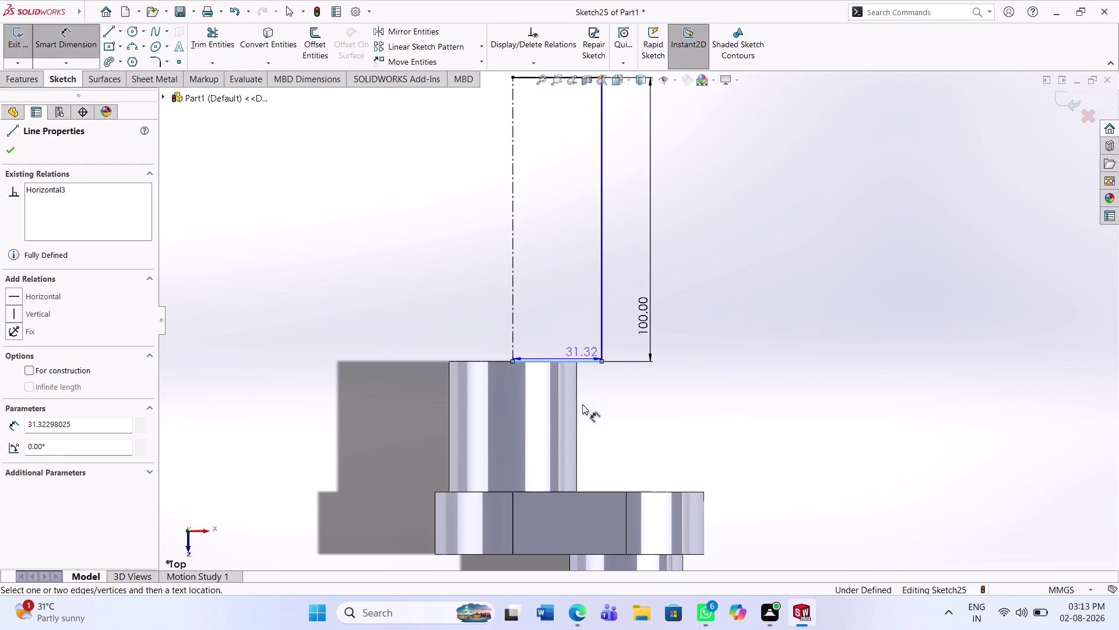
click(582, 405)
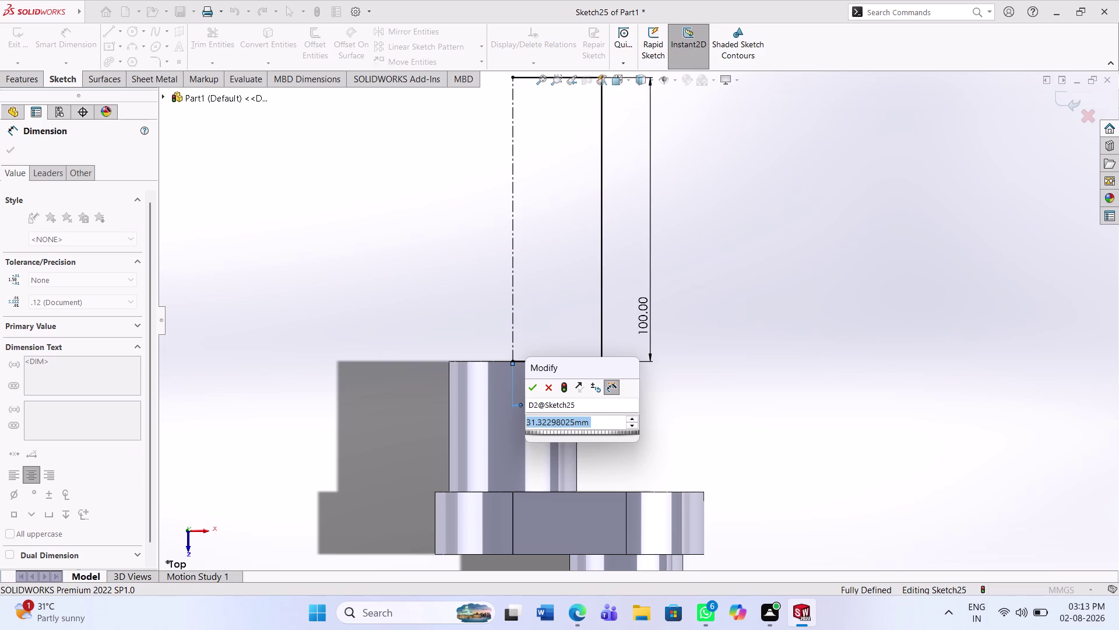
key(5)
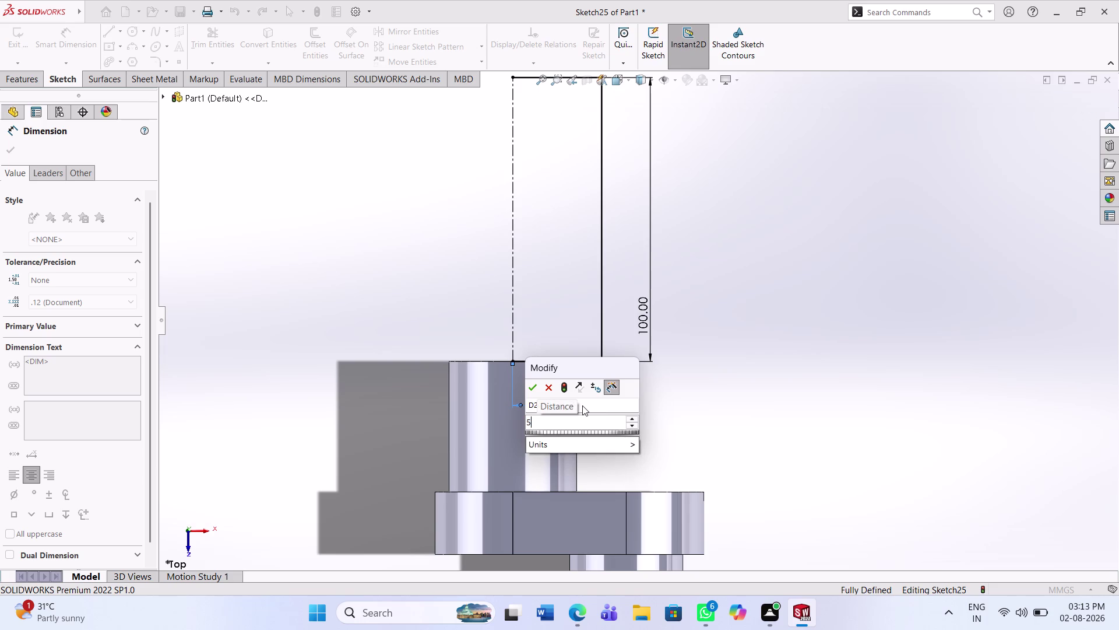
key(BackSpace)
text(25)
key(Return)
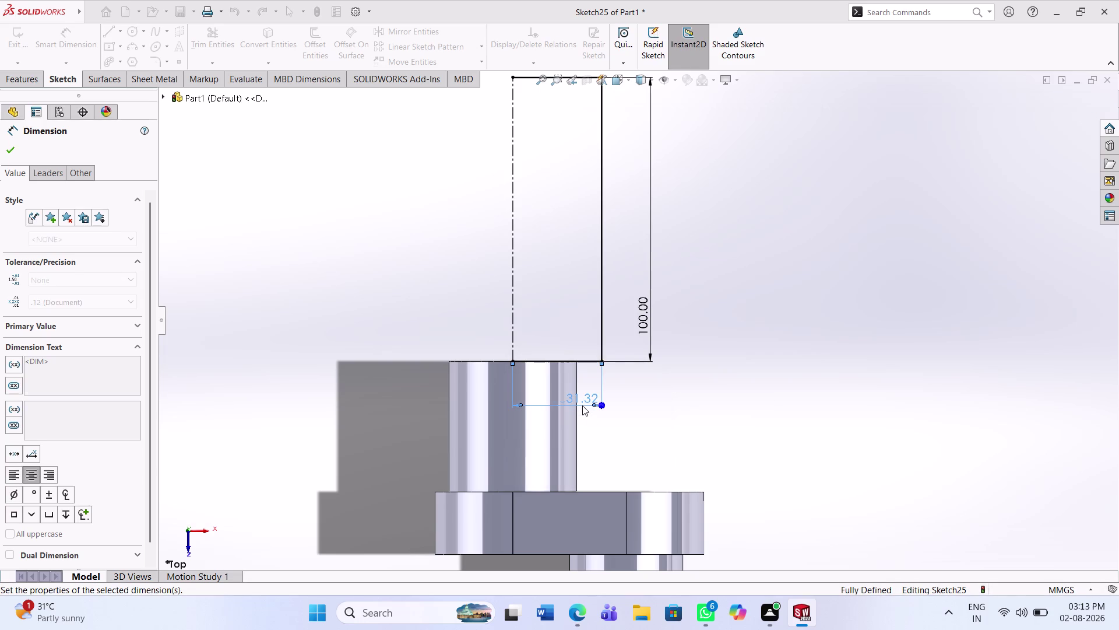
click(670, 433)
scroll(up, 3)
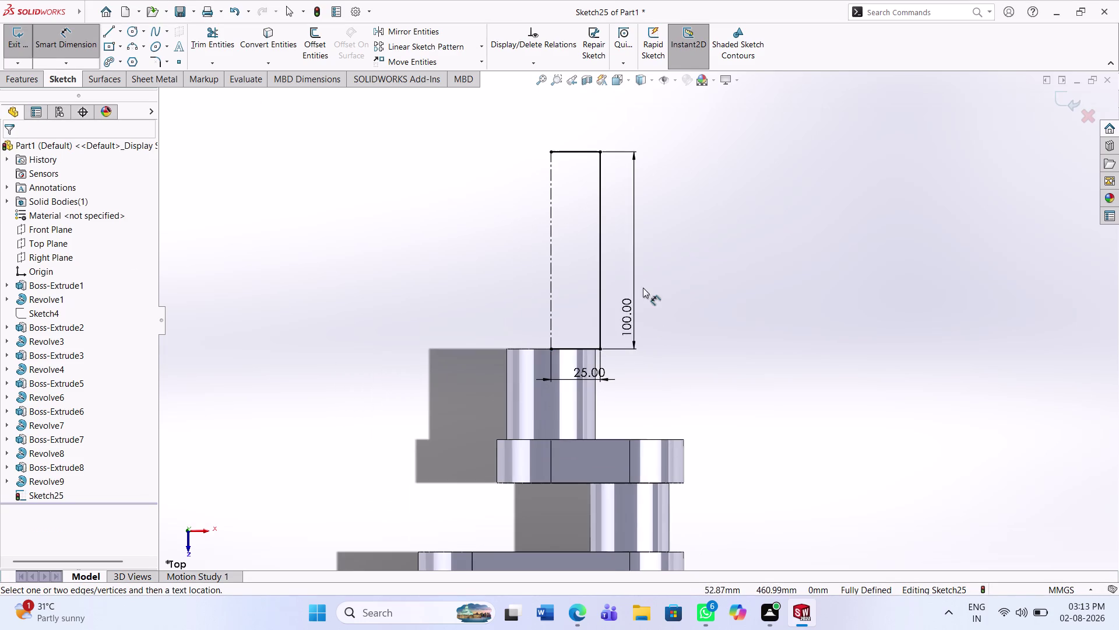
click(17, 79)
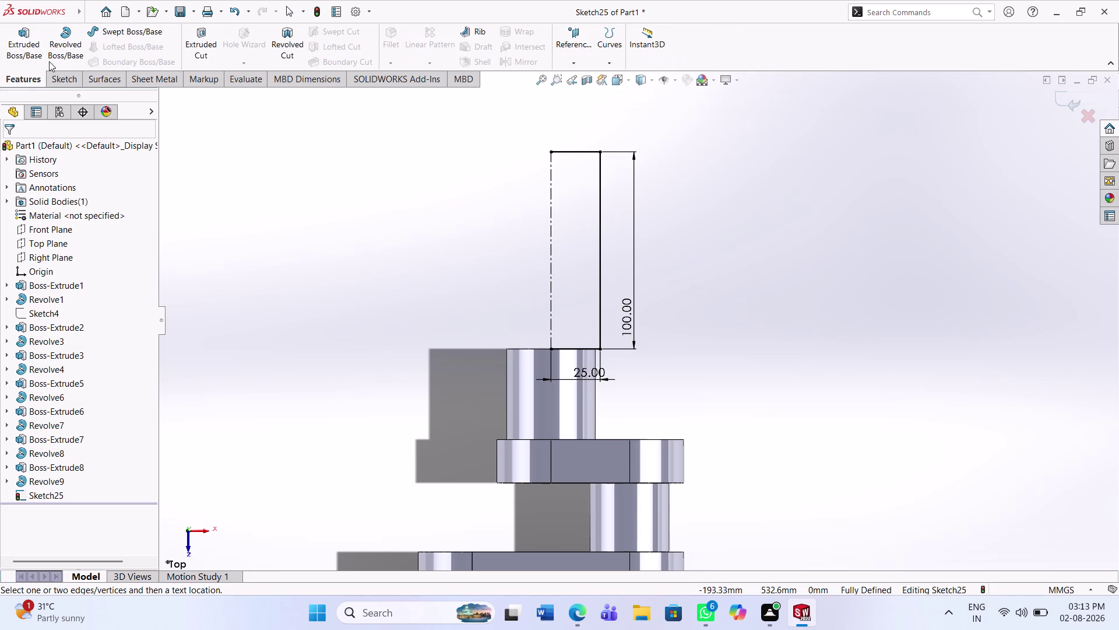
Revolve Sketch25 about its centerline into Revolve10, letting the sketch auto-close.
click(57, 49)
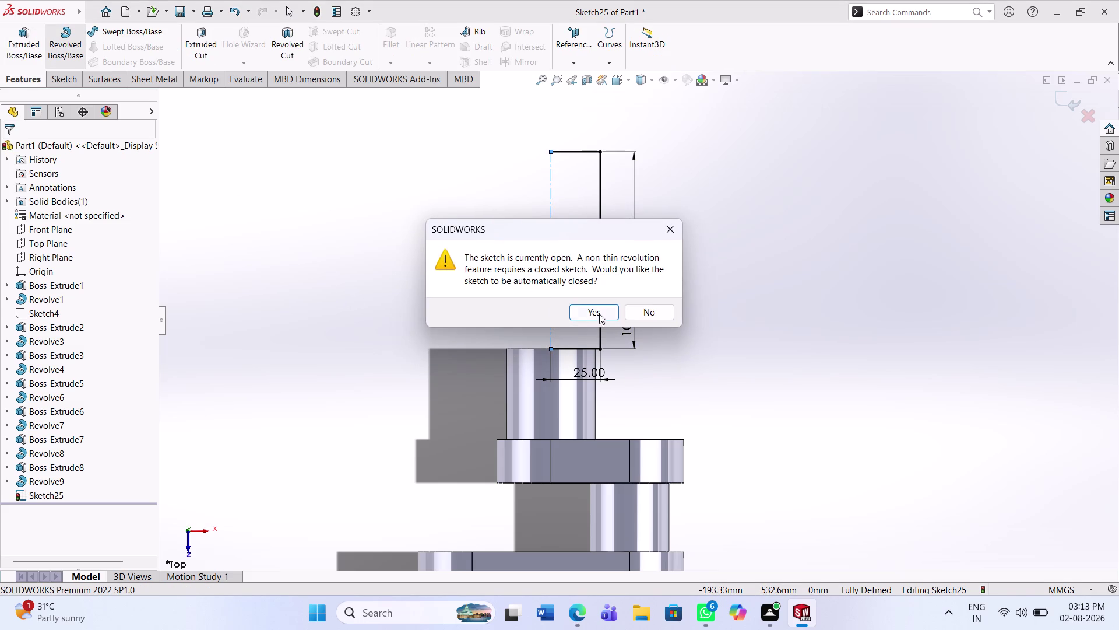
click(593, 314)
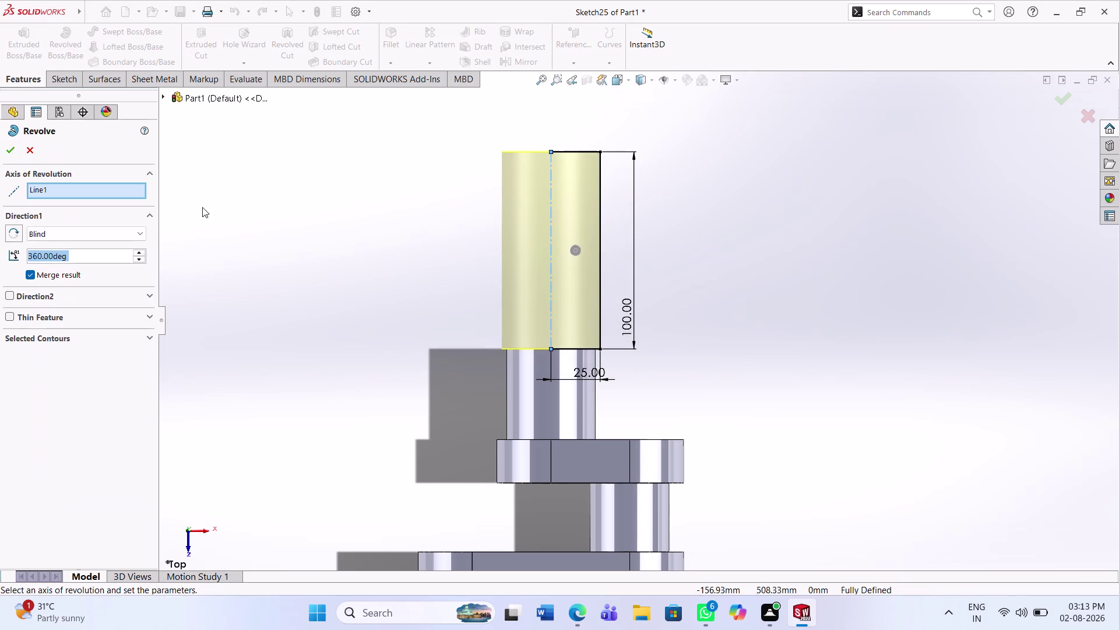
click(7, 146)
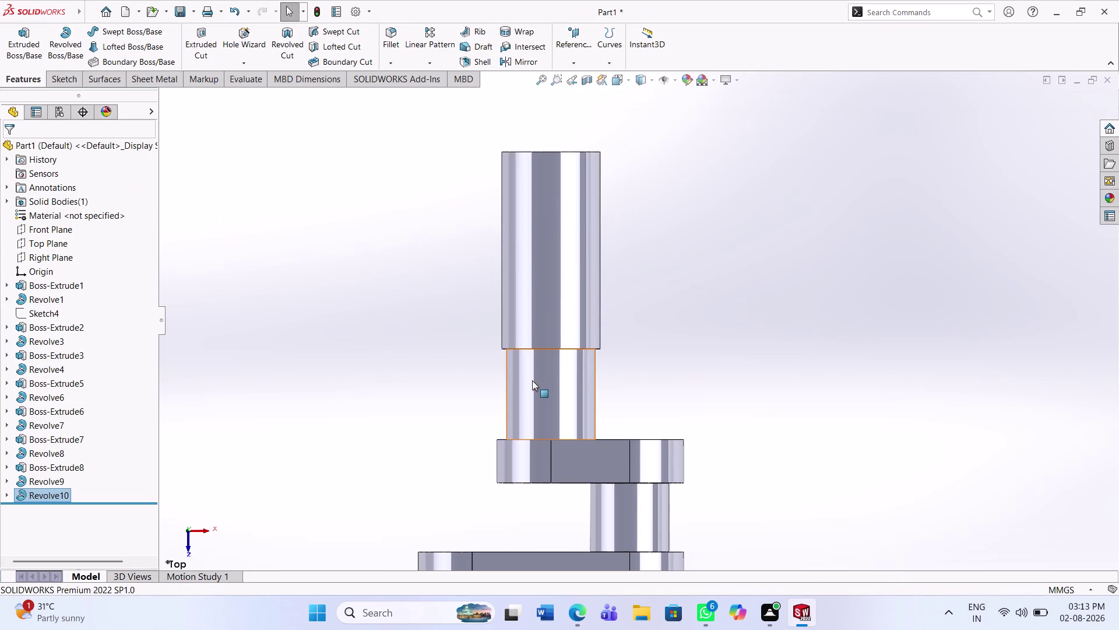
scroll(up, 3)
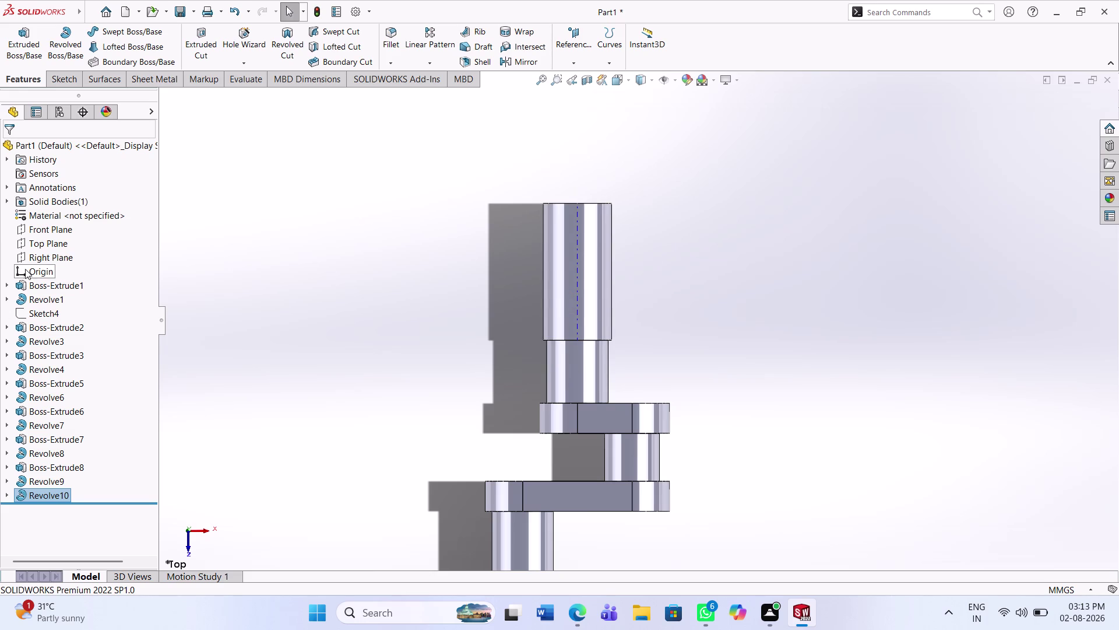
click(44, 240)
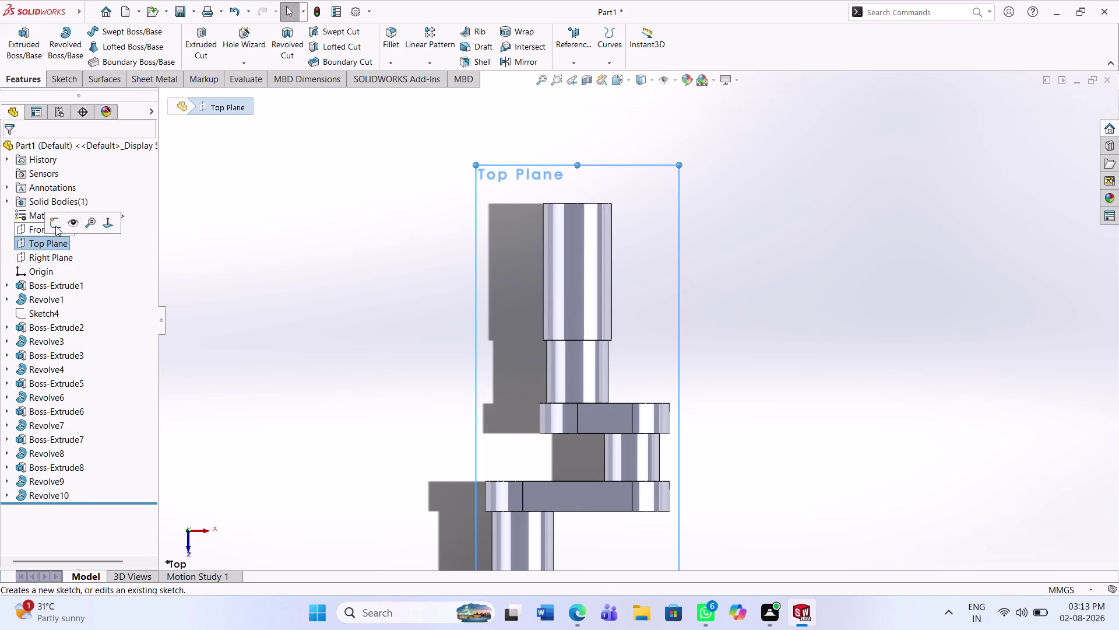
Start a sketch on the Top Plane with a vertical centerline above the shaft.
click(53, 223)
scroll(down, 3)
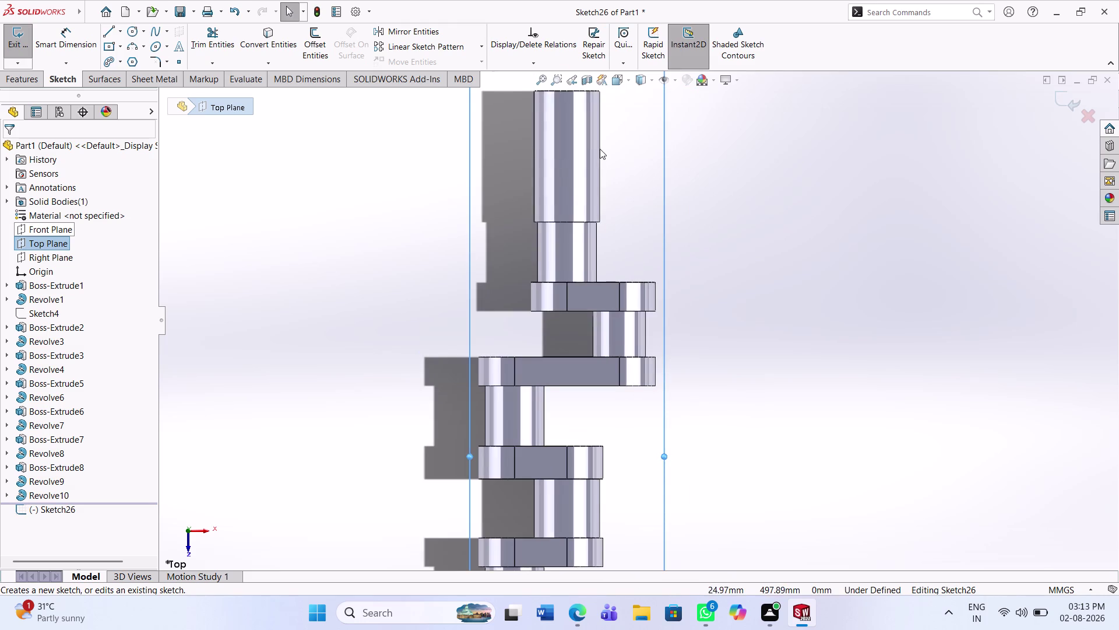
scroll(up, 3)
scroll(down, 3)
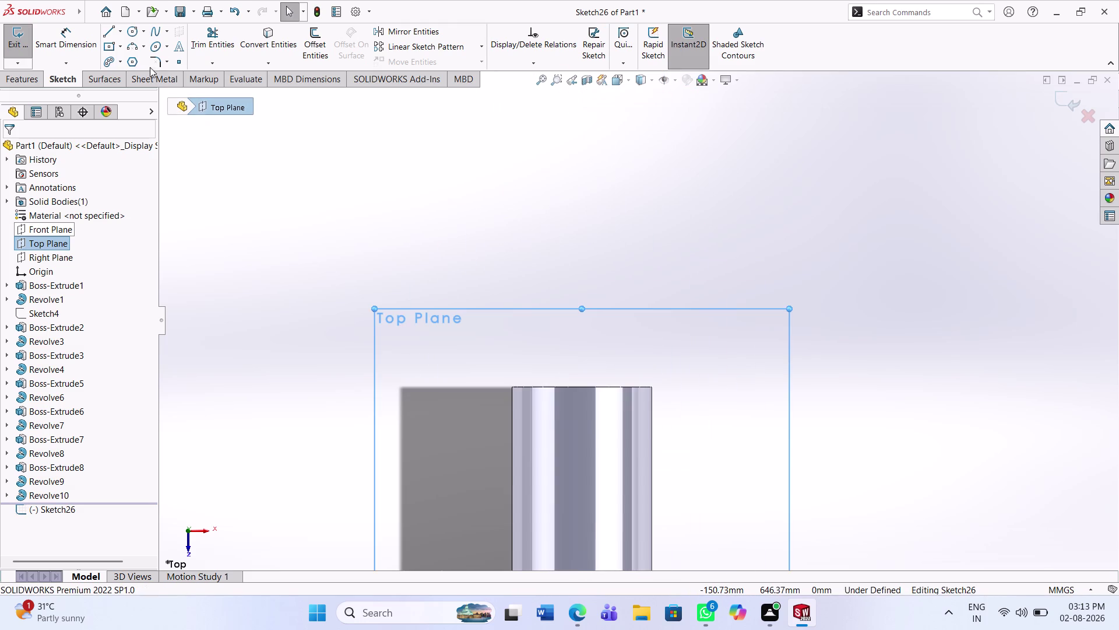
drag(139, 51, 143, 75)
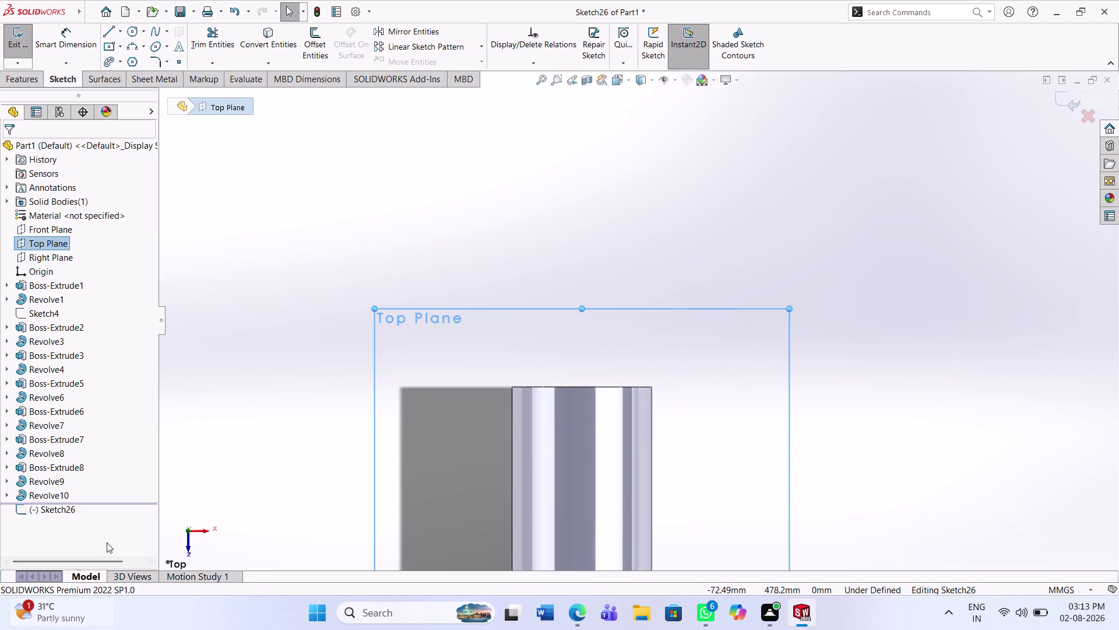
click(120, 30)
click(116, 58)
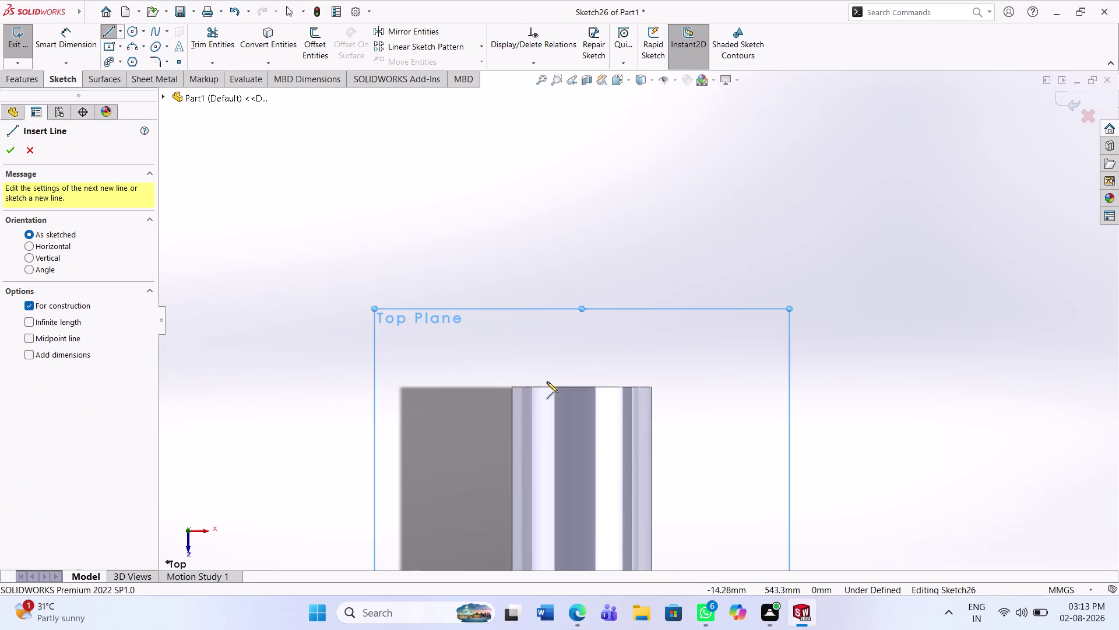
click(582, 386)
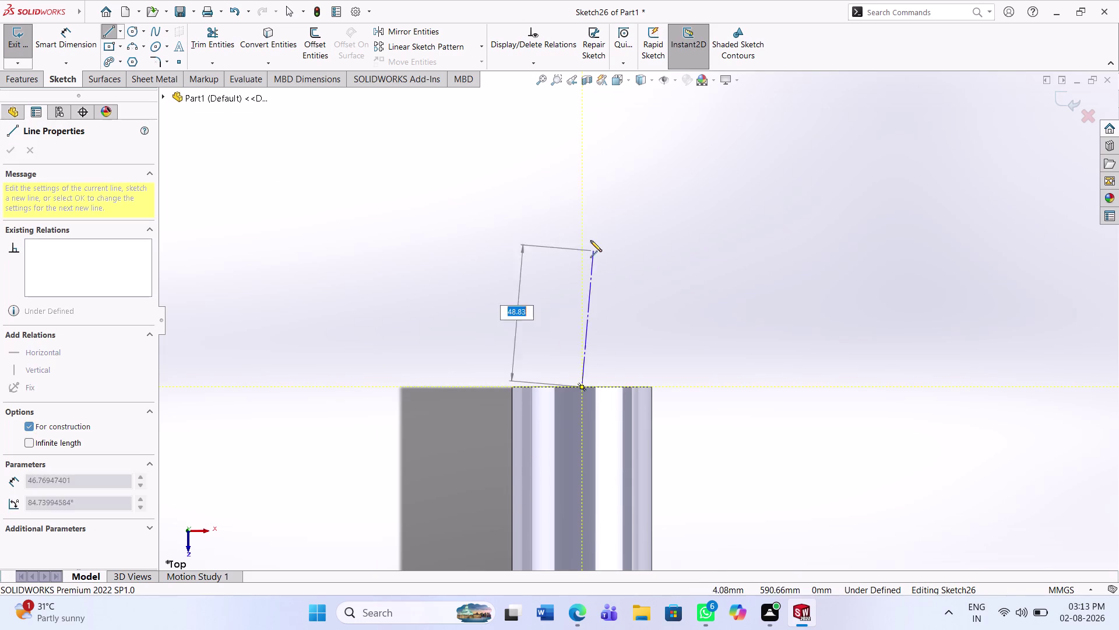
click(583, 224)
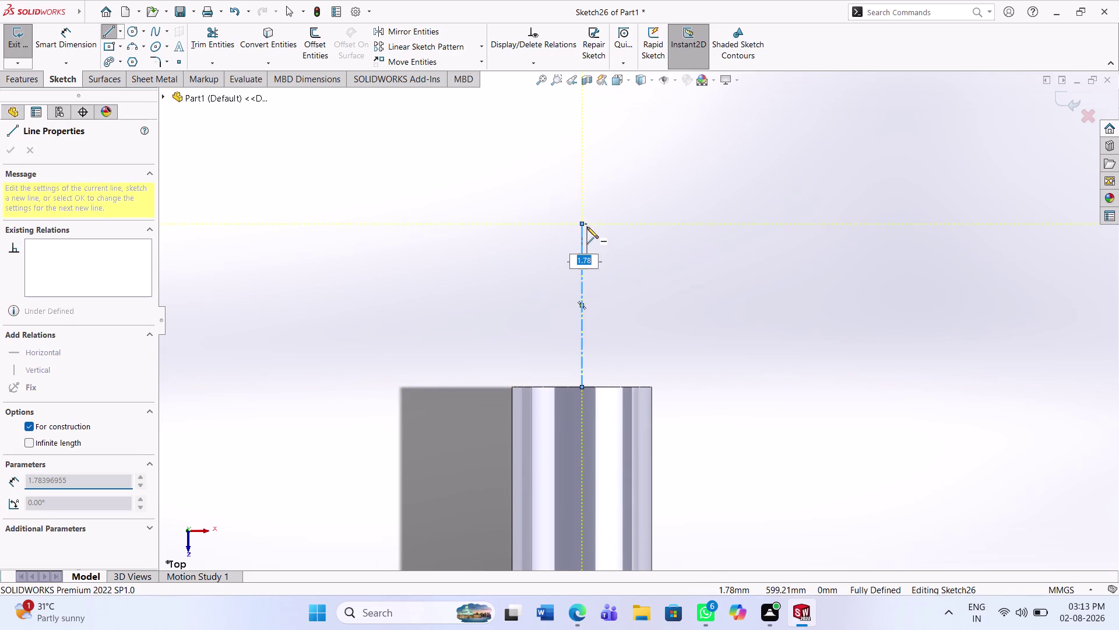
key(Escape)
key(Escape)
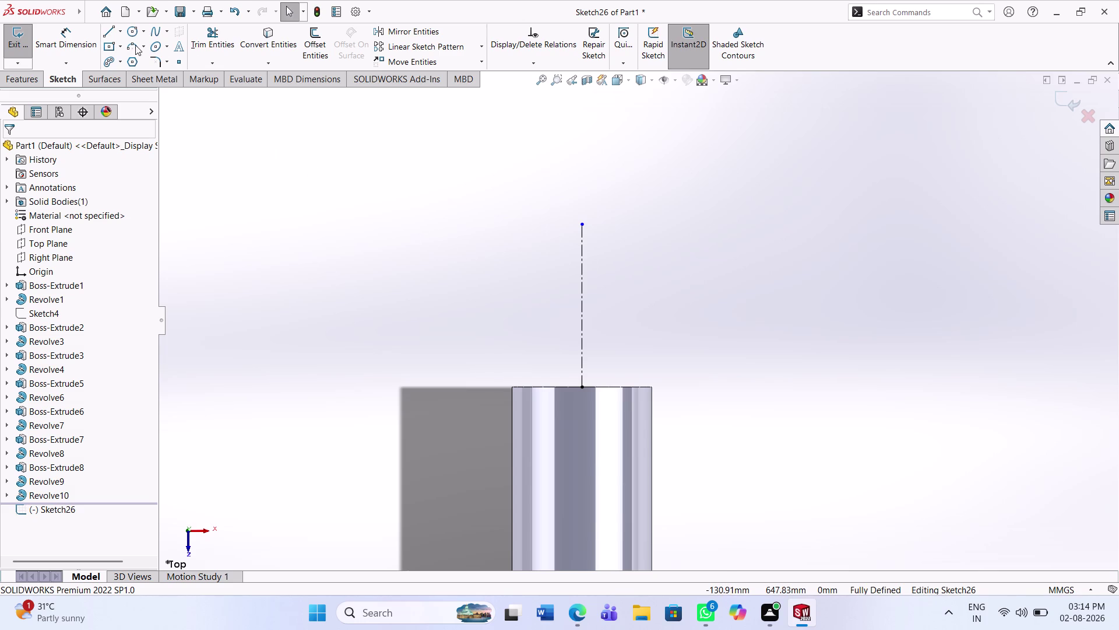
Draw the rectangular profile's bottom, side and top lines beside the centerline.
click(112, 30)
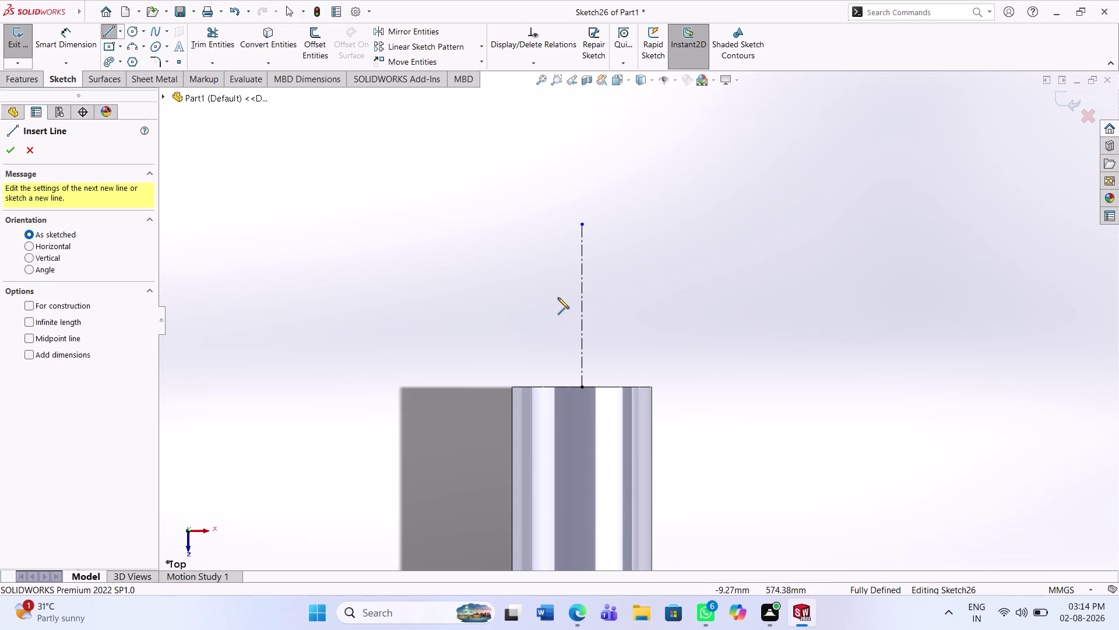
click(585, 388)
click(627, 385)
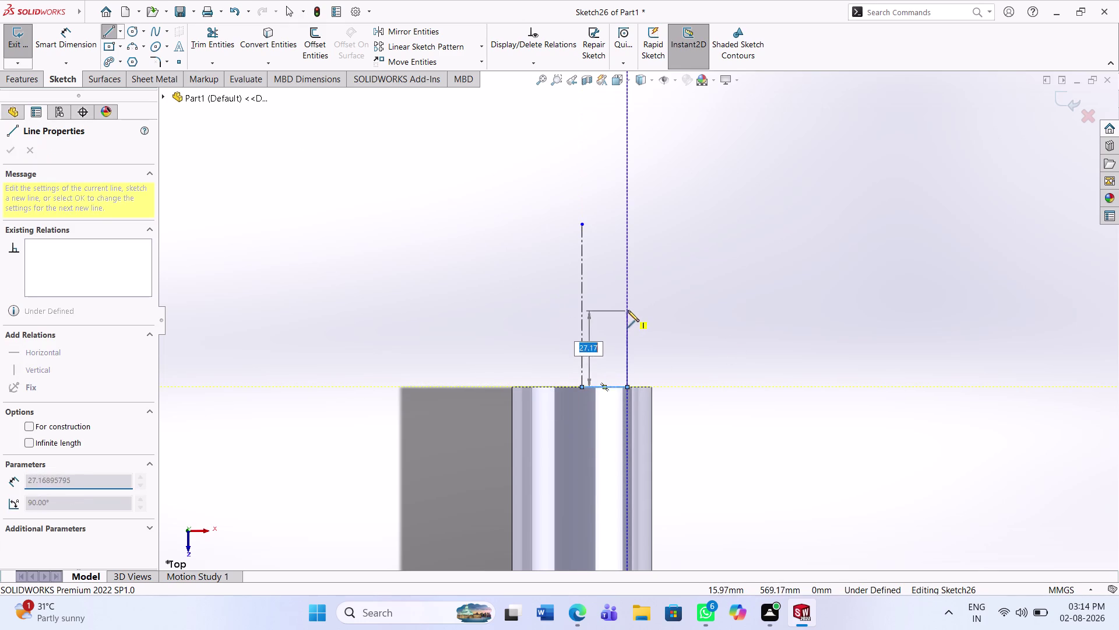
click(630, 309)
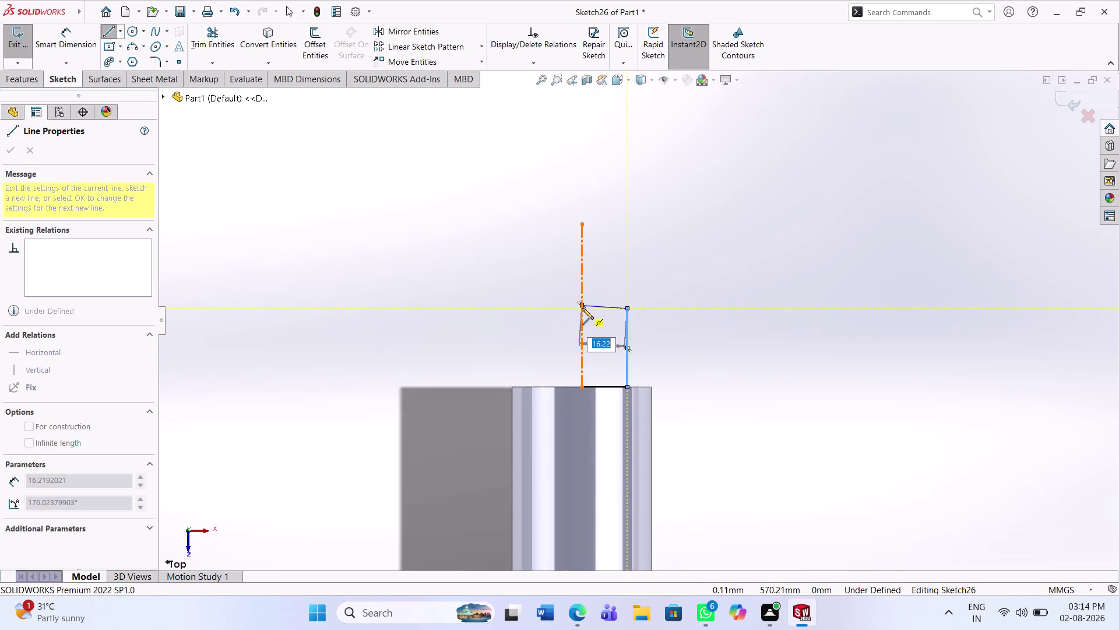
click(582, 310)
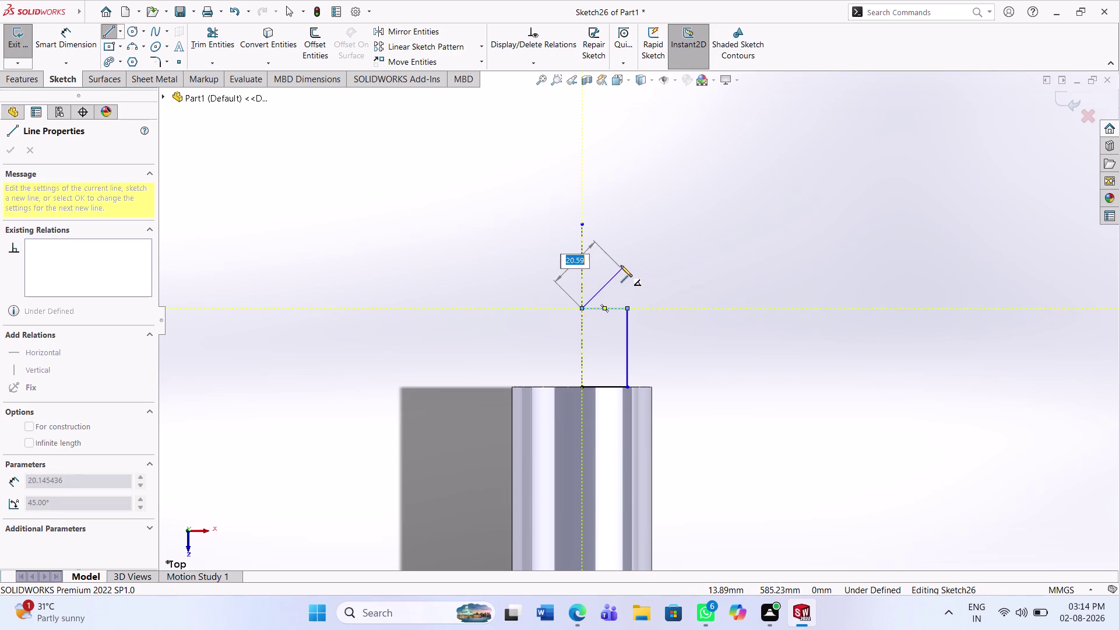
key(Escape)
key(Escape)
Dimension the profile 20 mm tall and 12.5 mm wide.
click(64, 46)
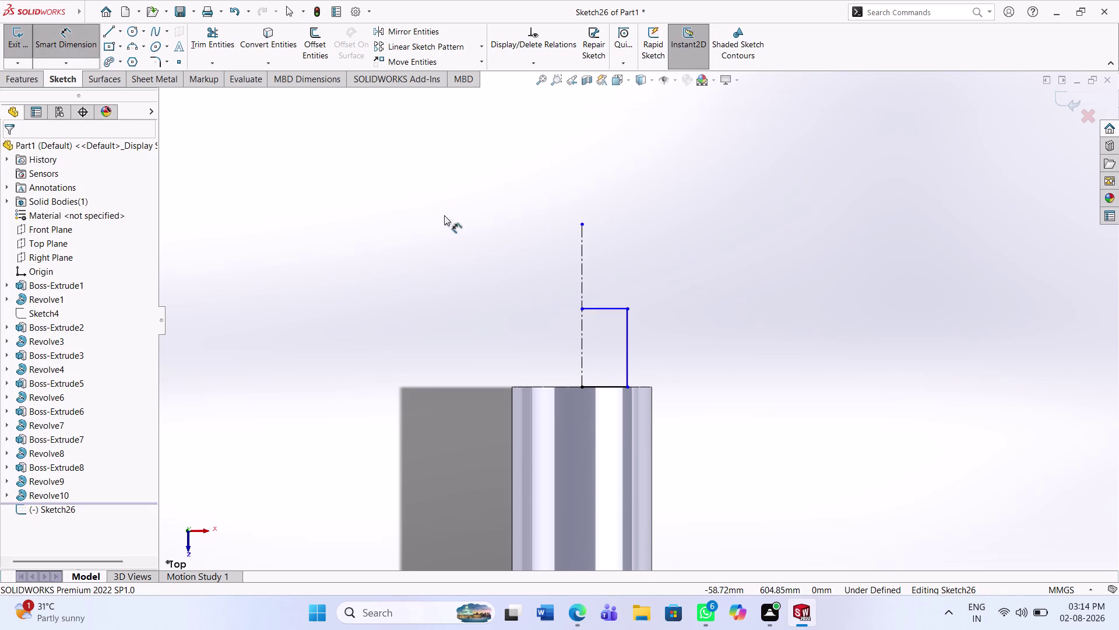
click(628, 352)
click(655, 348)
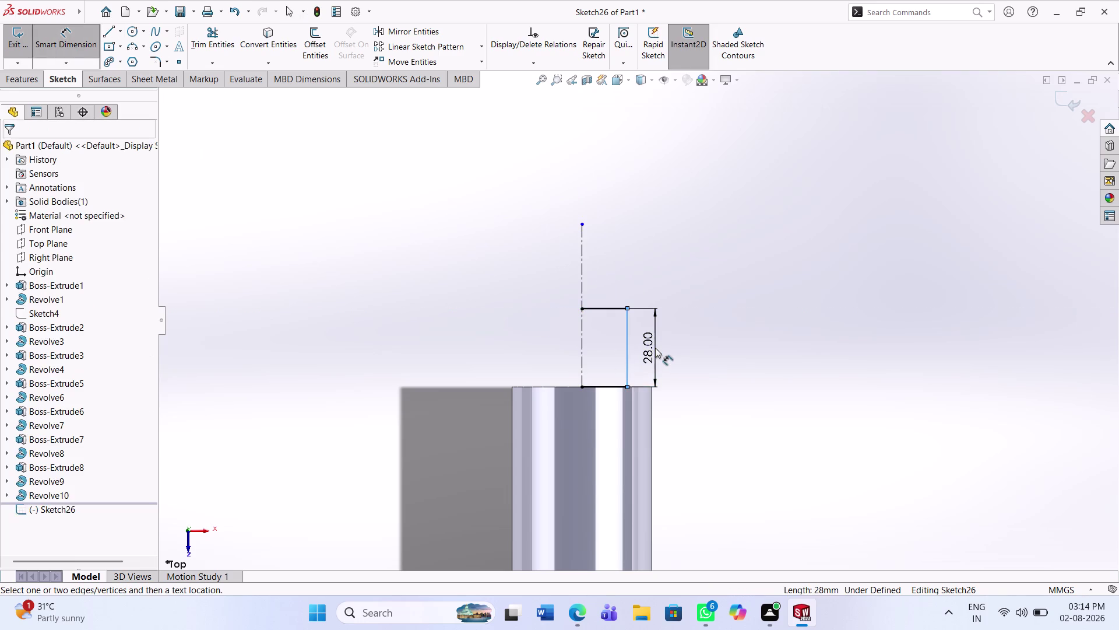
text(20)
key(Return)
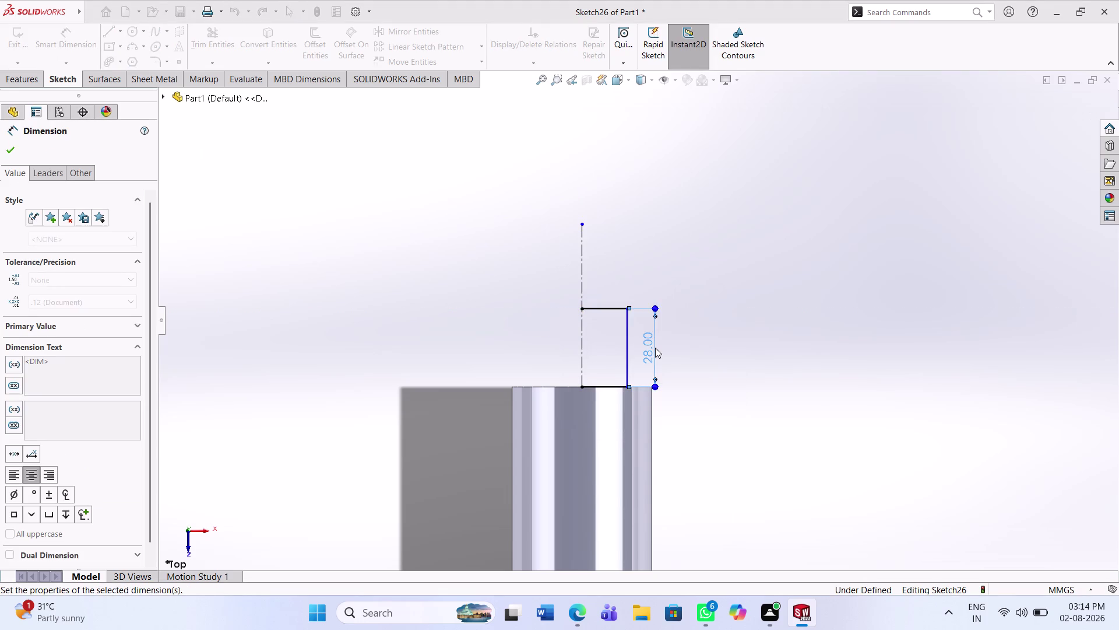
click(614, 332)
click(618, 291)
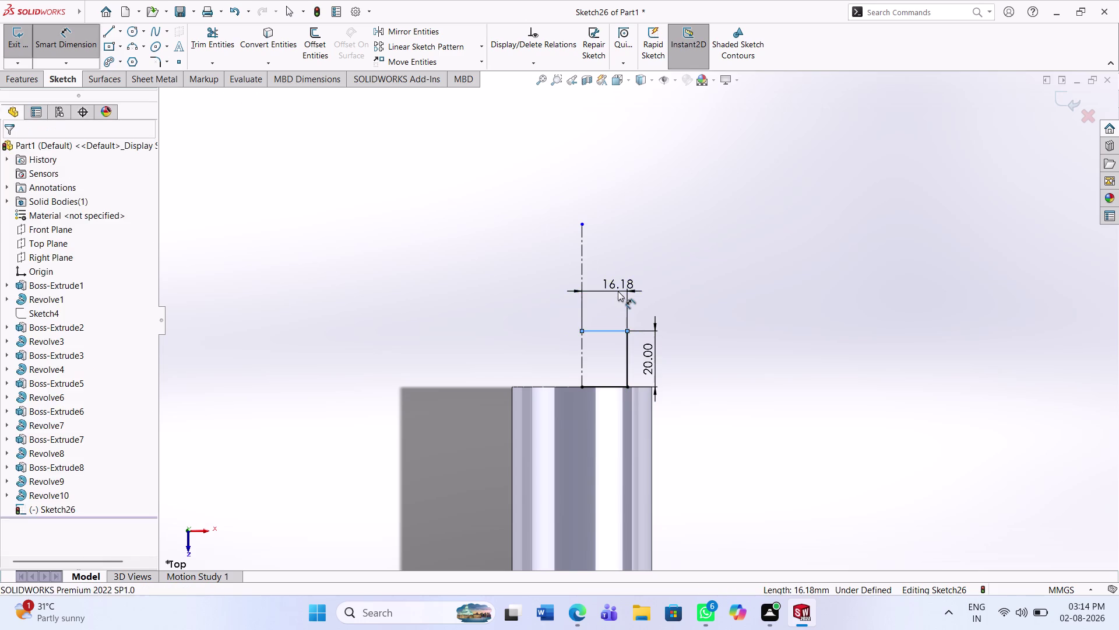
text(12.5)
key(Return)
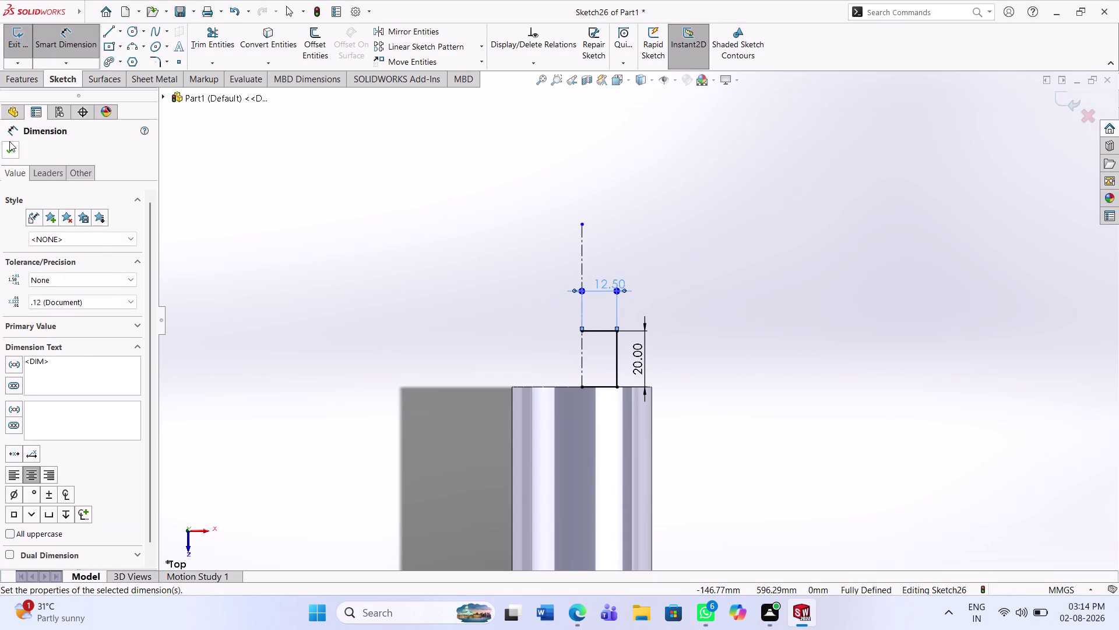
click(9, 141)
click(21, 92)
click(25, 75)
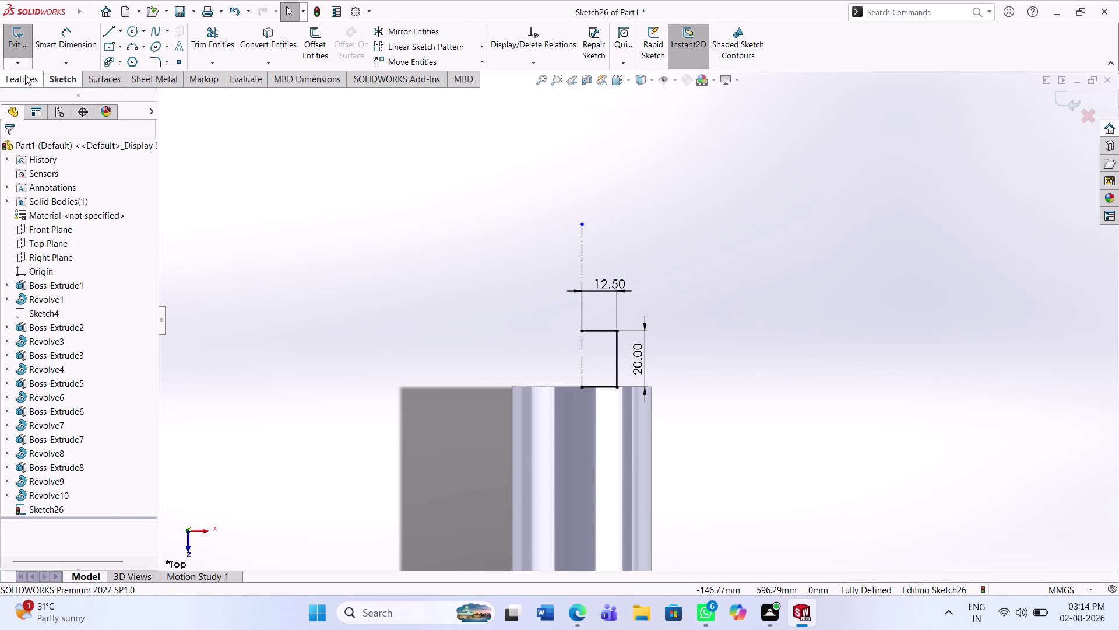
Revolve Sketch26 a full 360° about Line1 into Revolve11.
click(67, 45)
click(597, 312)
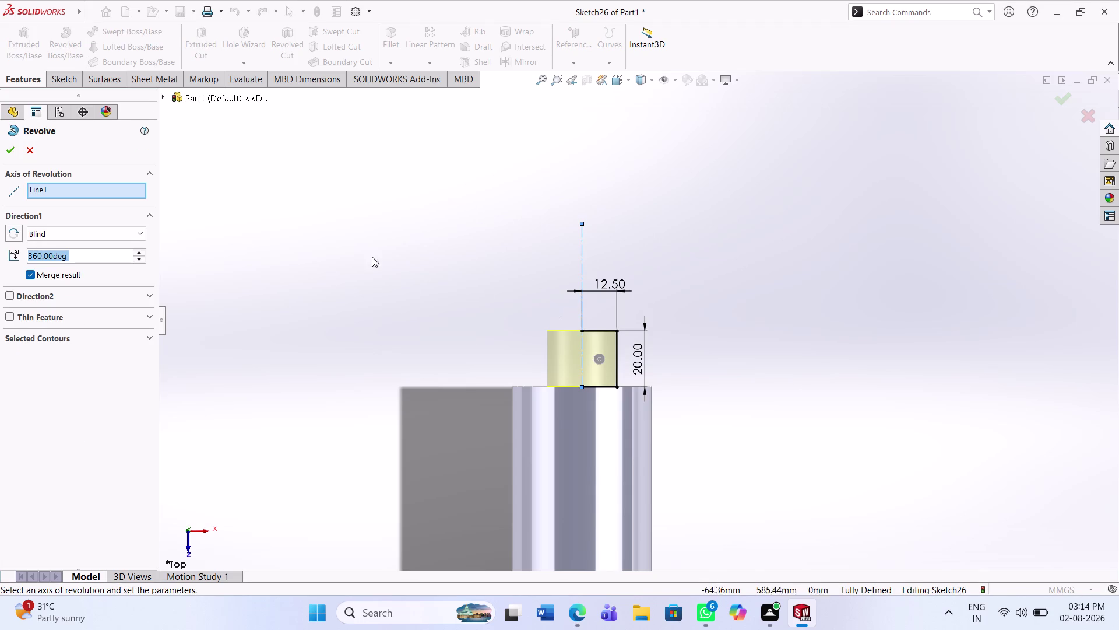
click(10, 147)
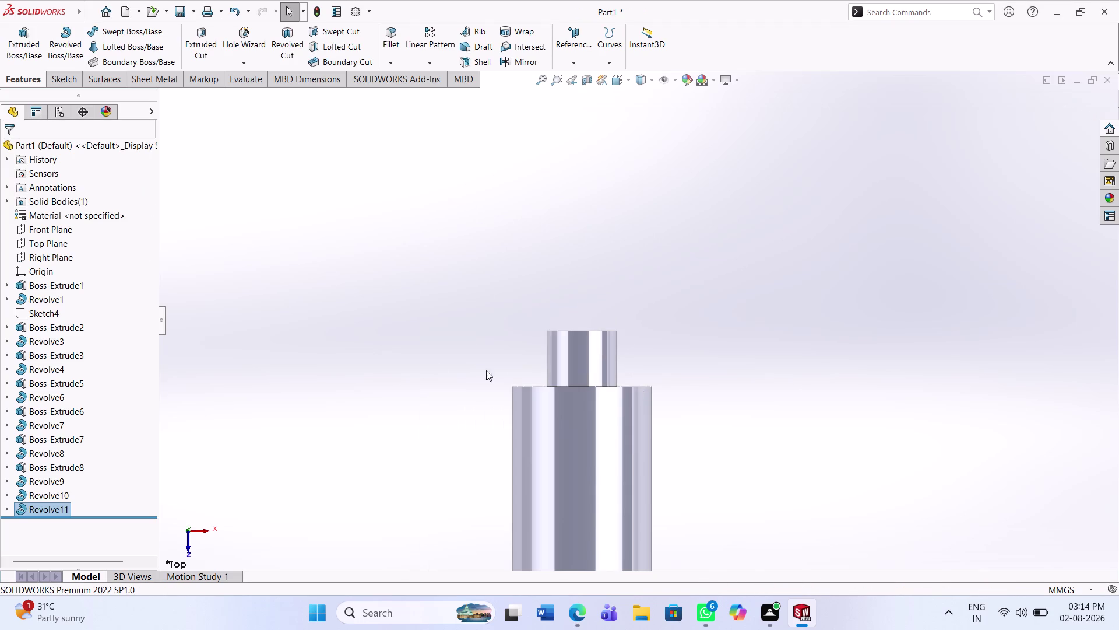
scroll(up, 3)
scroll(up, 3)
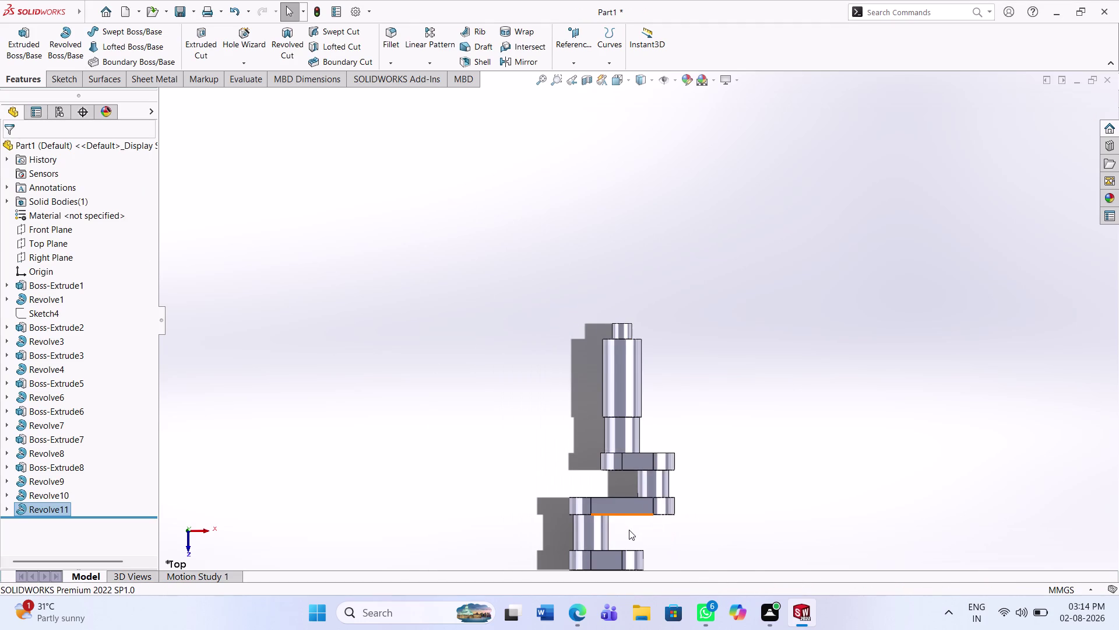
scroll(up, 3)
Orbit and zoom the view to face the crankshaft's end squarely.
middle_drag(628, 522, 655, 394)
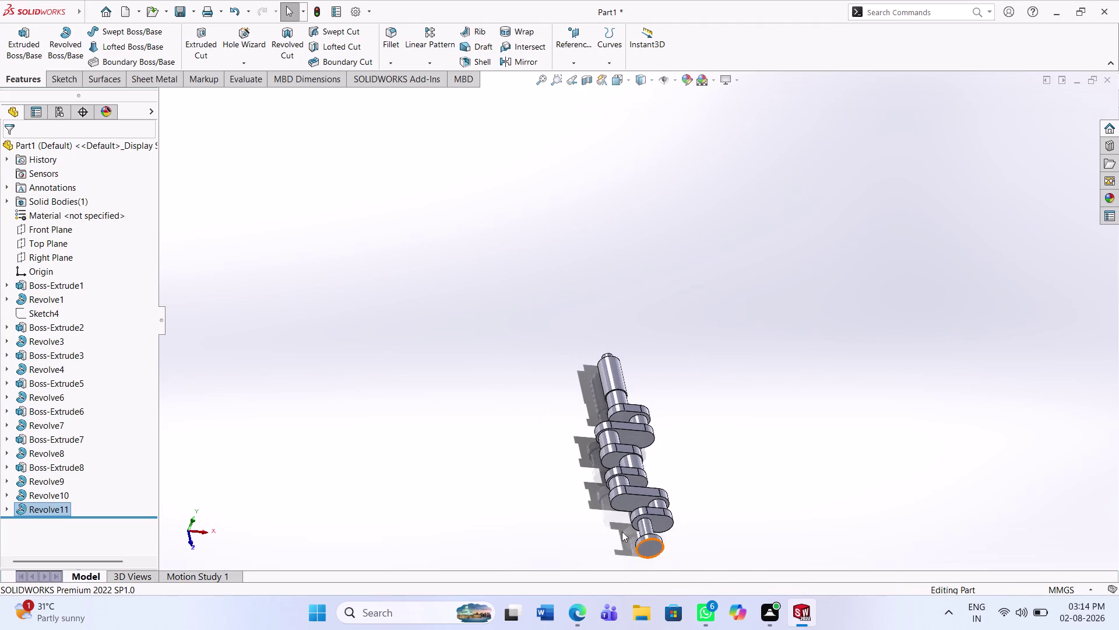
scroll(down, 3)
scroll(down, 3)
middle_drag(640, 522, 642, 516)
scroll(down, 3)
scroll(down, 3)
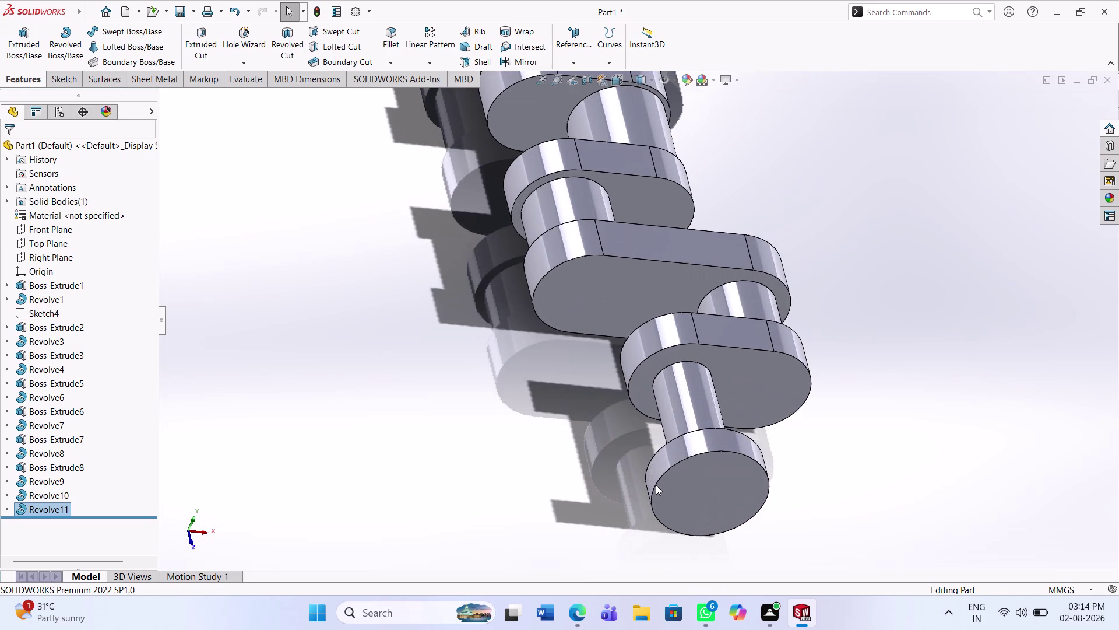
scroll(down, 3)
middle_drag(716, 498, 687, 390)
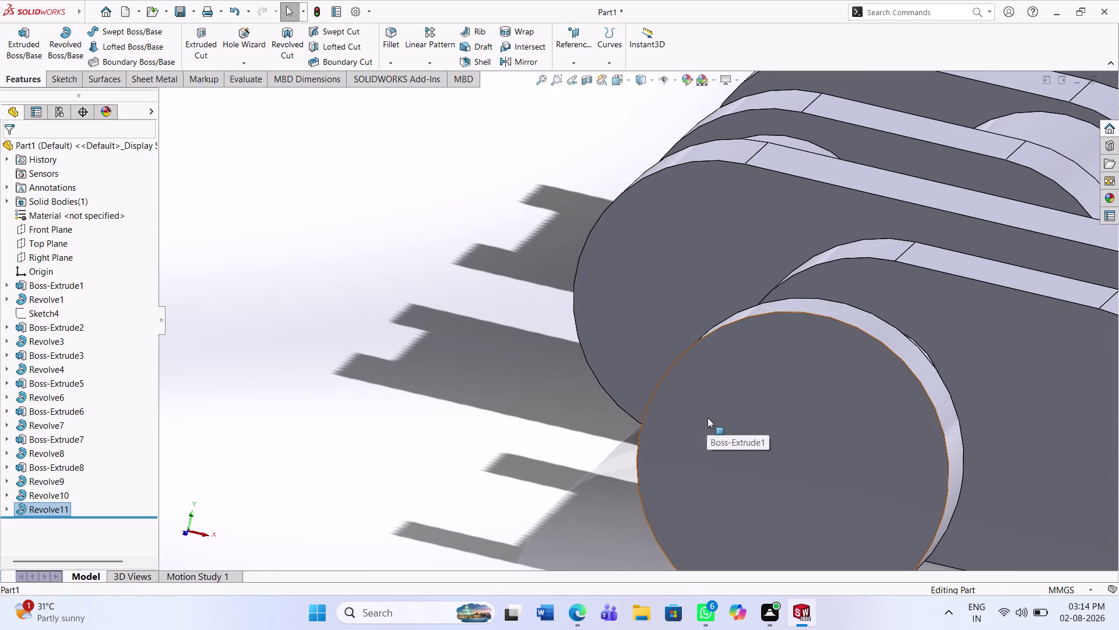
scroll(down, 3)
middle_drag(819, 440, 828, 421)
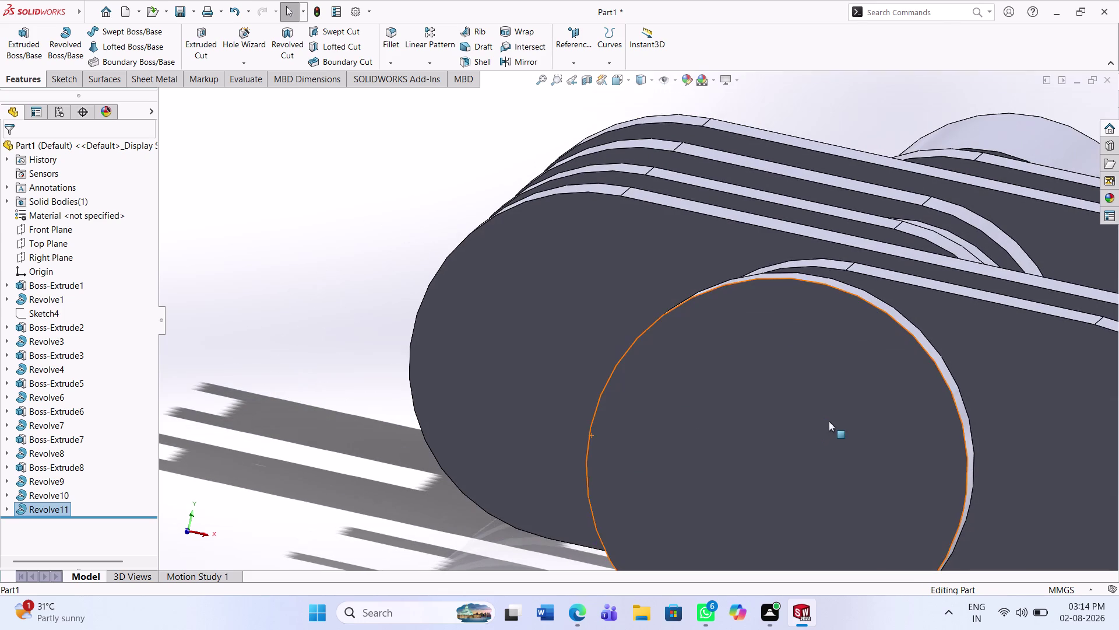
Start a sketch on the end face, viewed normal, with a construction line across the circle.
click(826, 426)
click(72, 79)
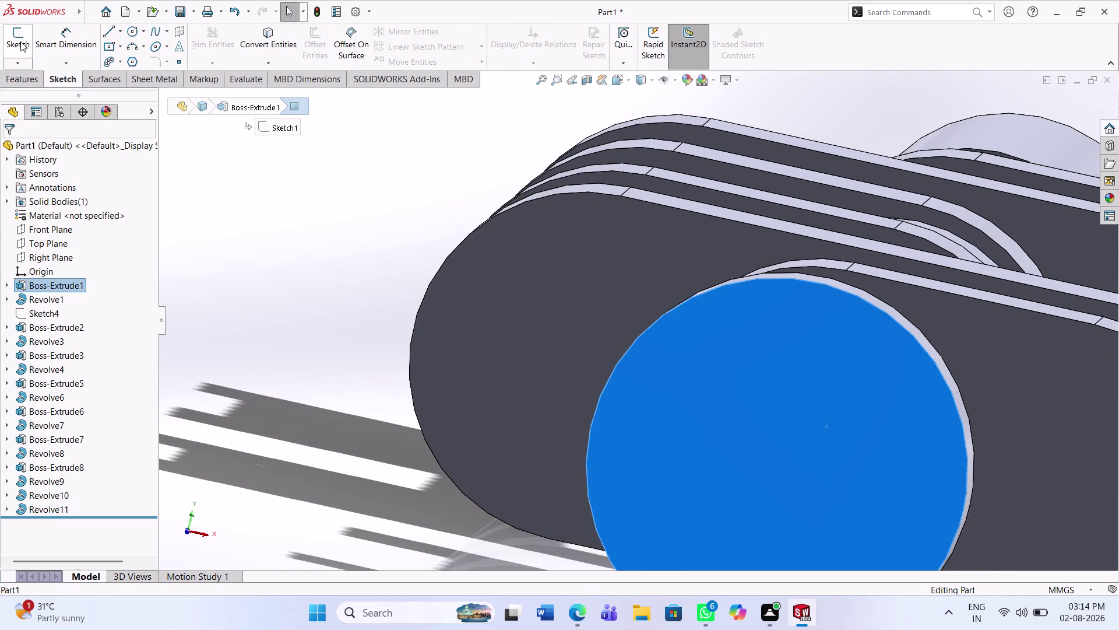
click(20, 41)
click(119, 30)
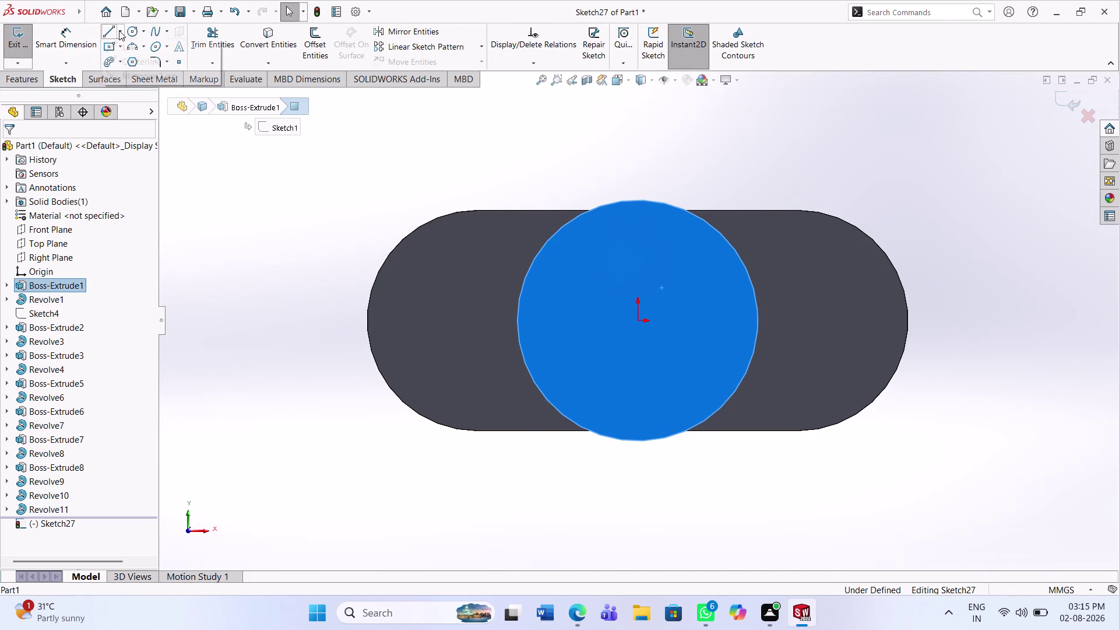
click(119, 61)
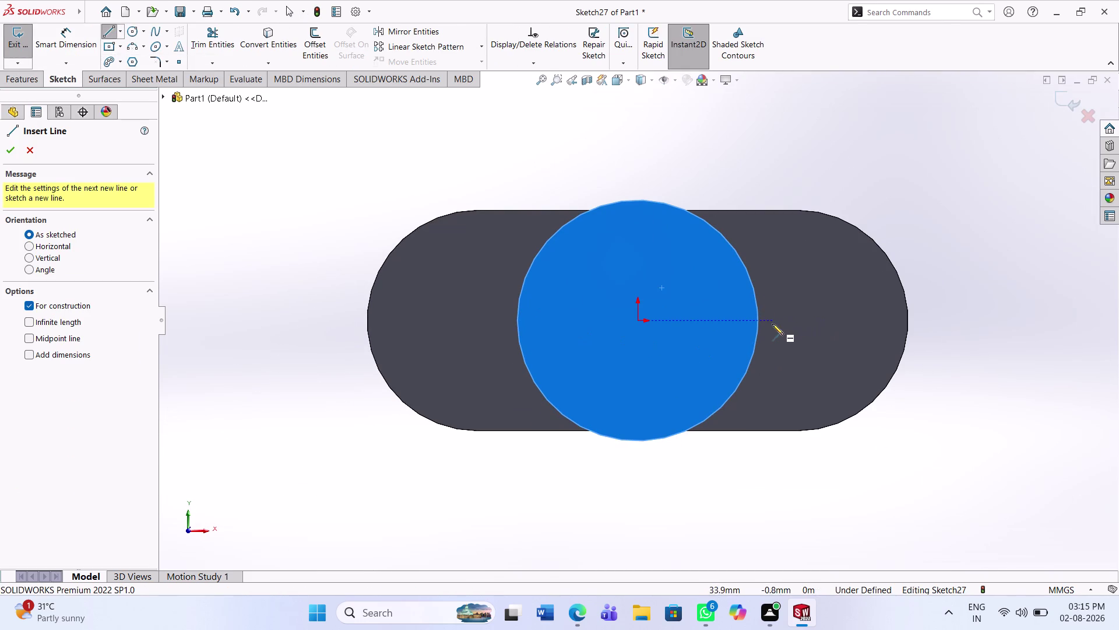
click(759, 319)
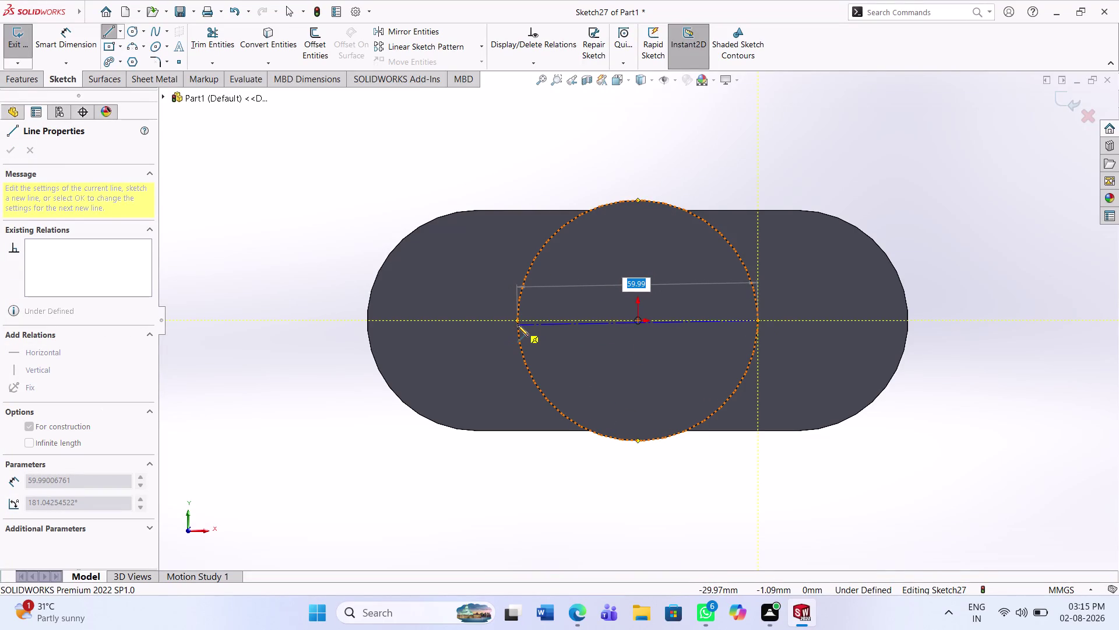
click(518, 325)
key(Escape)
key(Escape)
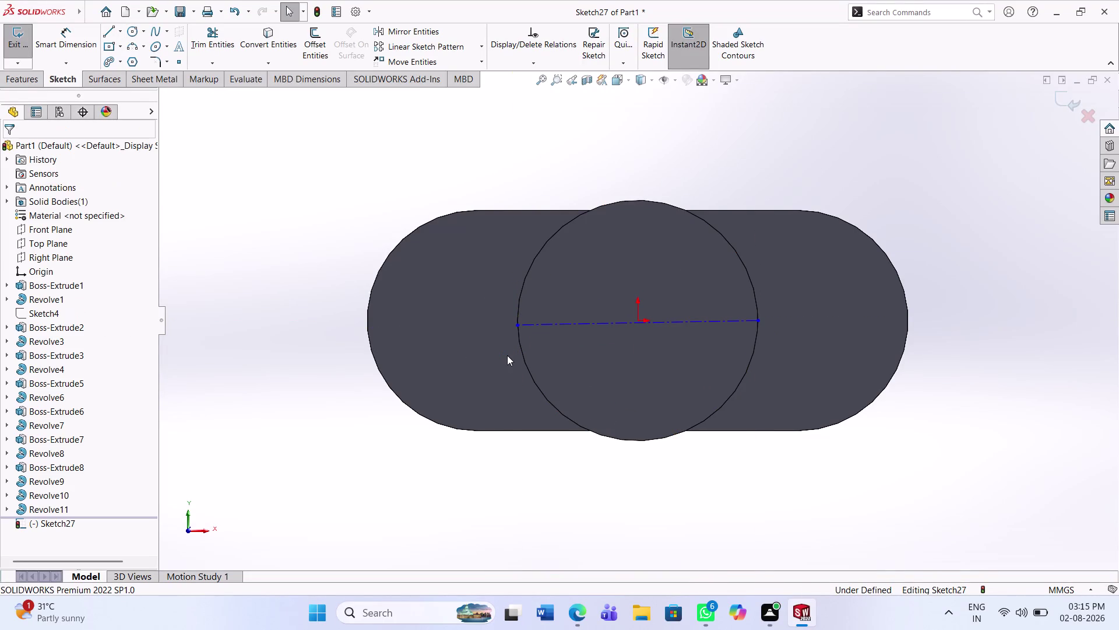
Relate the construction line to the origin, then delete the slanted line.
click(647, 321)
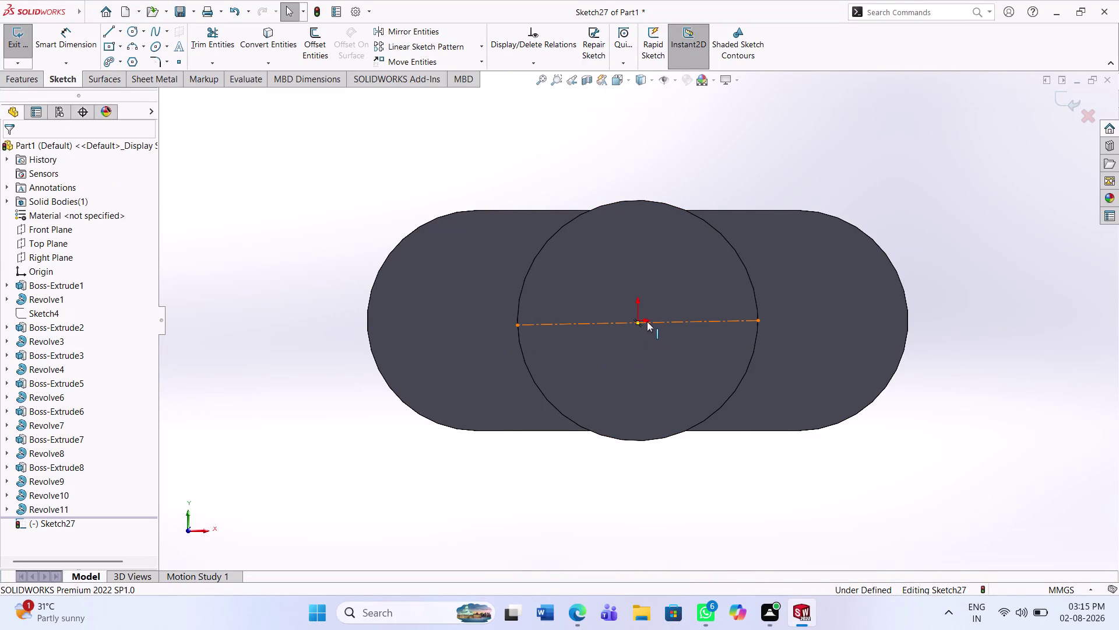
click(637, 319)
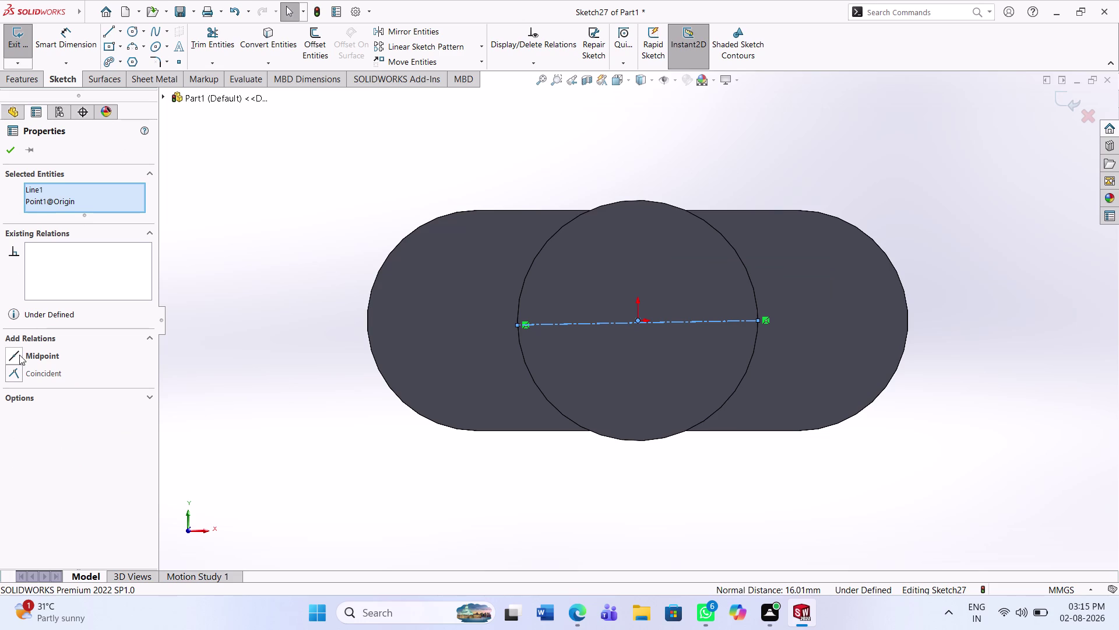
click(14, 370)
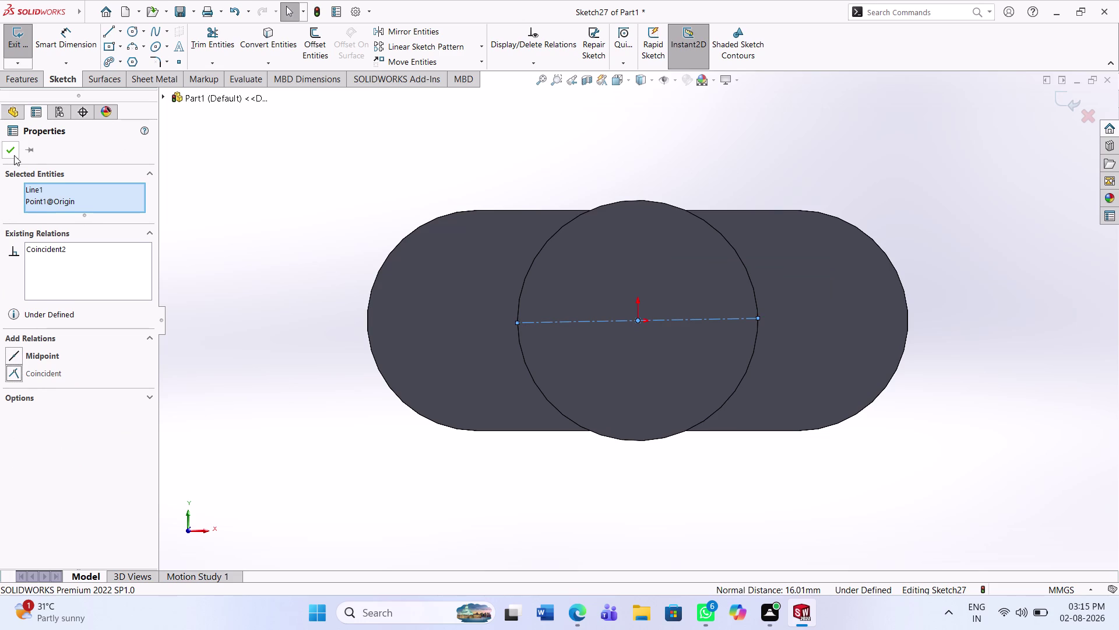
click(14, 155)
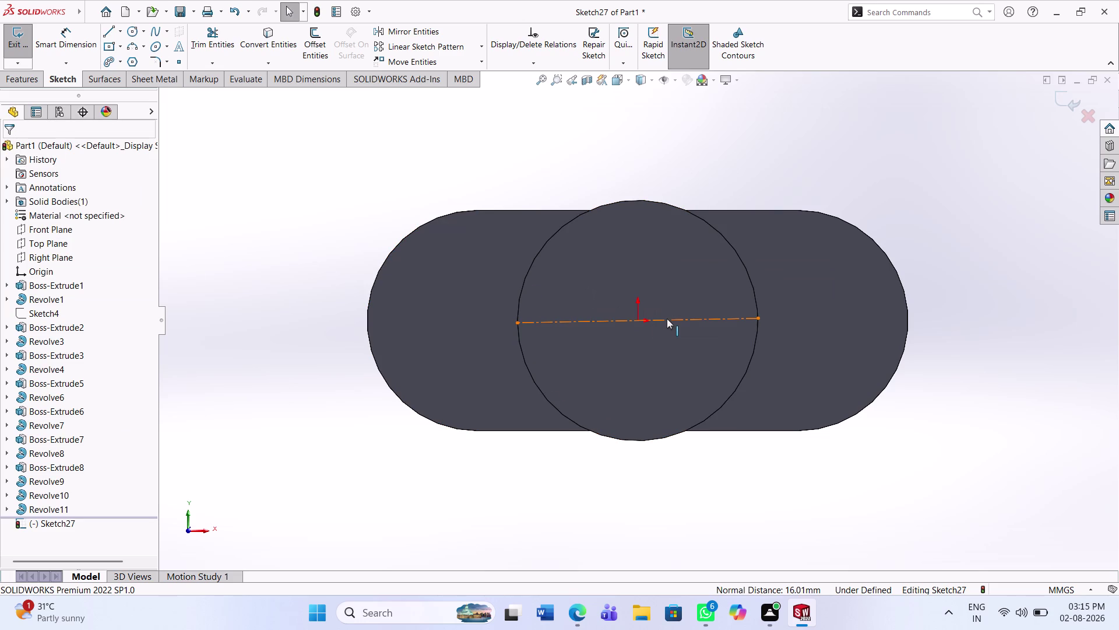
right_click(667, 318)
click(695, 491)
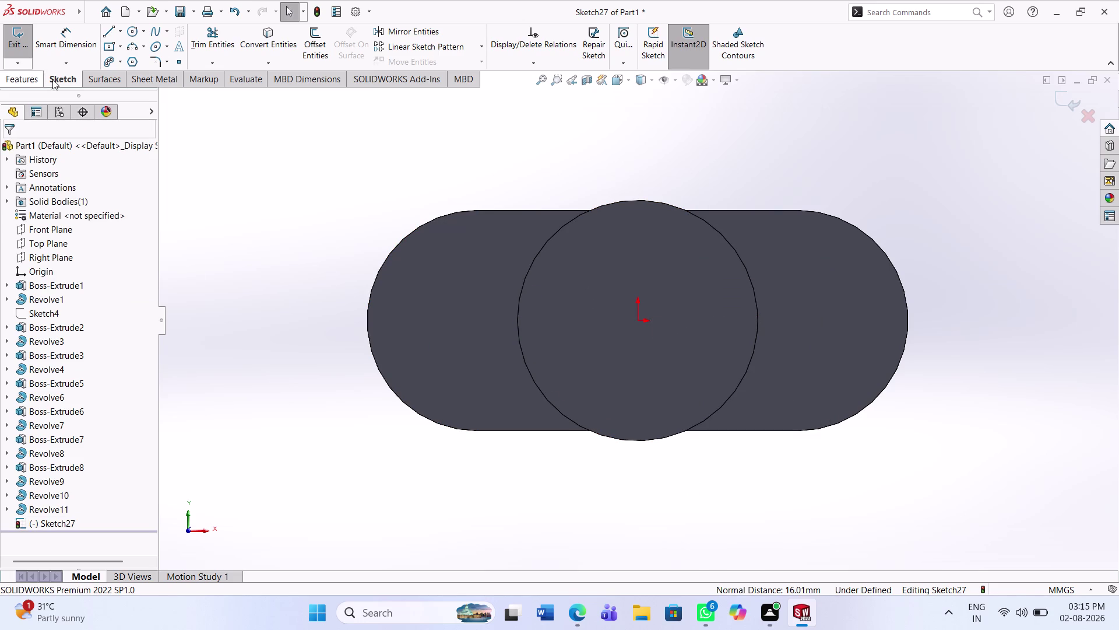
Draw a horizontal centerline across the circle's diameter.
click(119, 29)
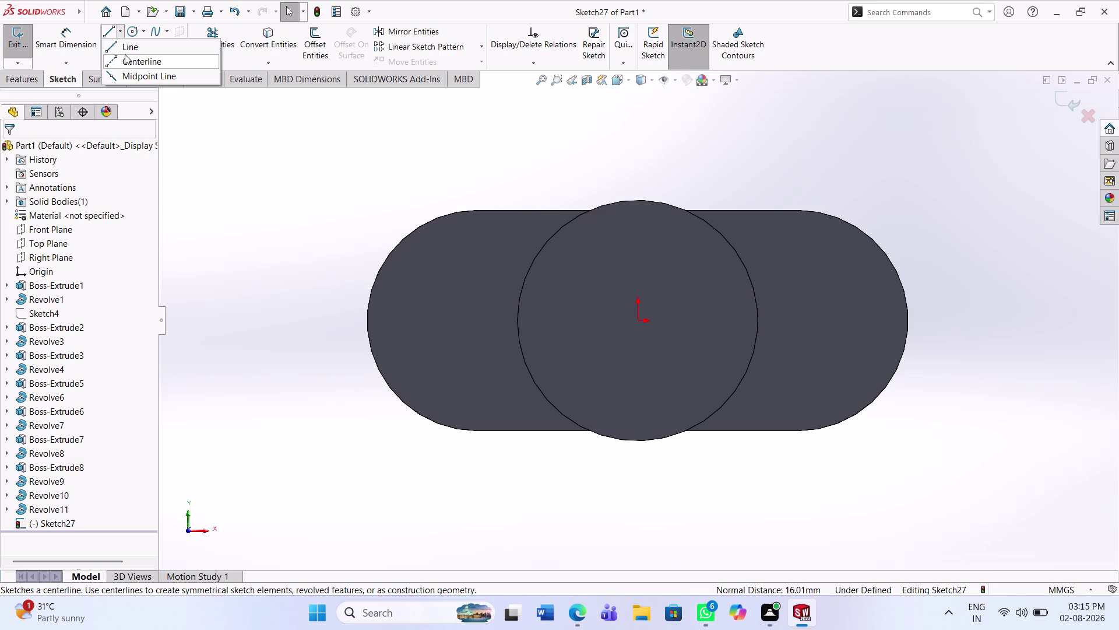
click(124, 54)
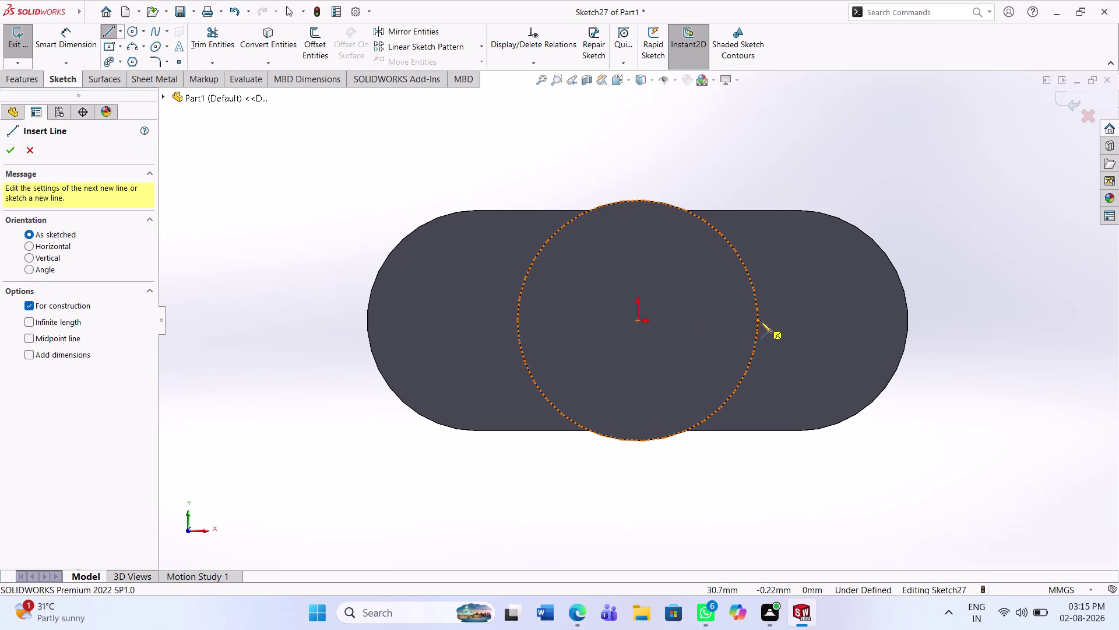
click(761, 321)
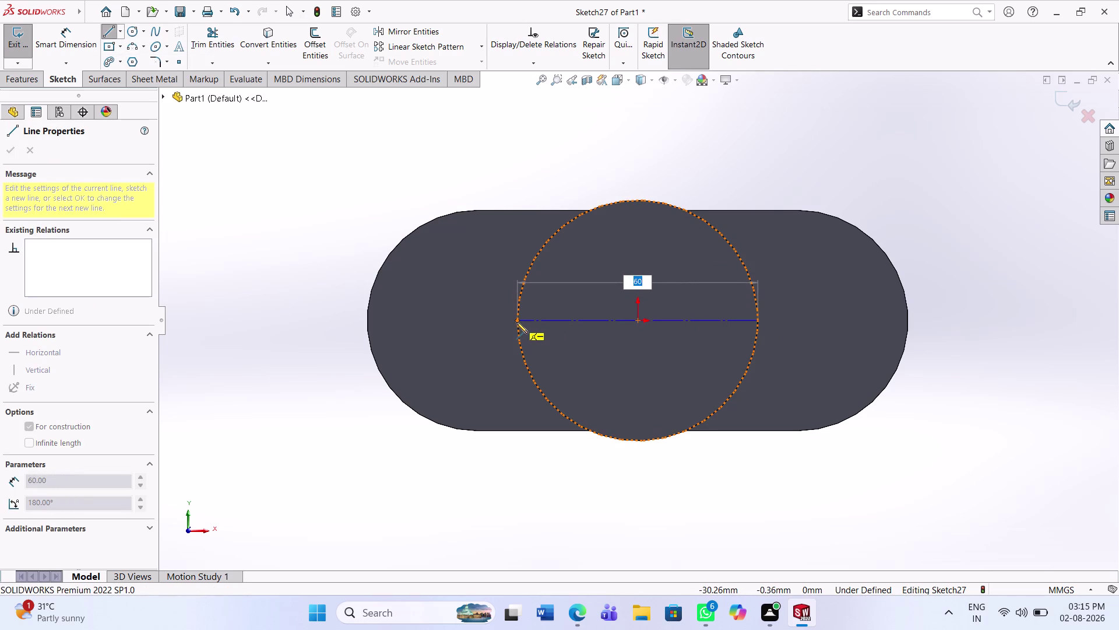
click(517, 322)
key(Escape)
key(Escape)
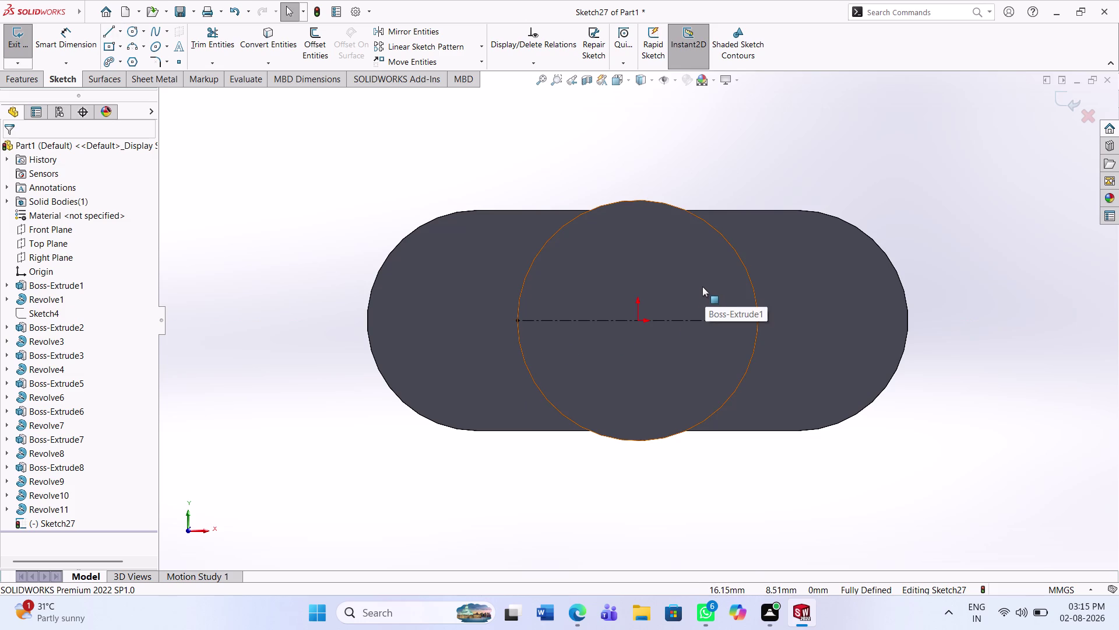
click(131, 31)
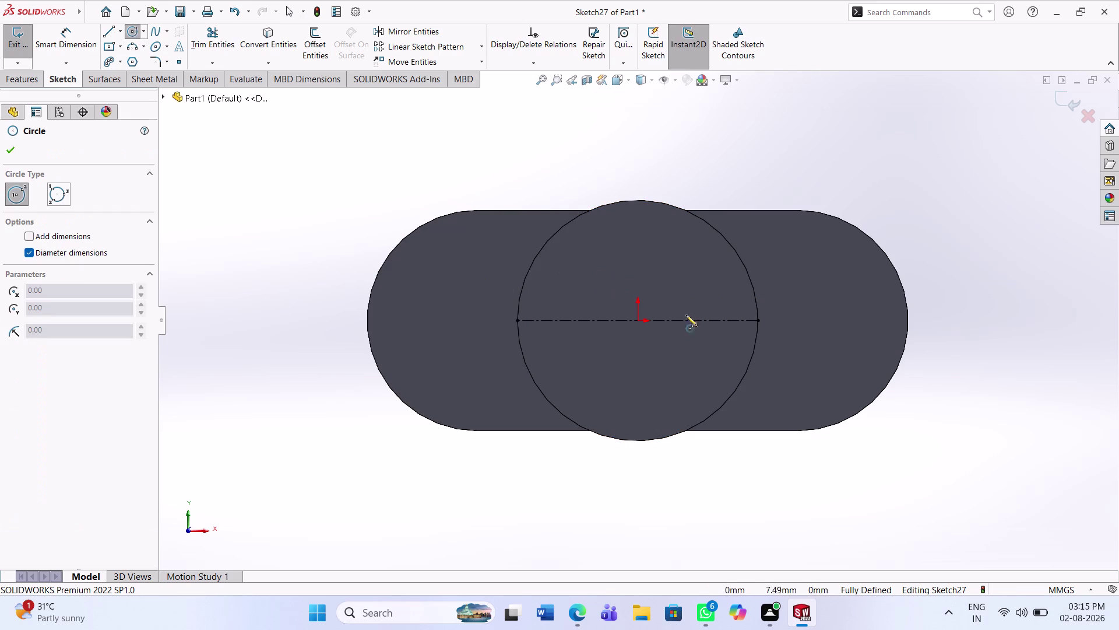
Draw a small circle on the centerline and dimension it 12 mm in diameter.
click(726, 321)
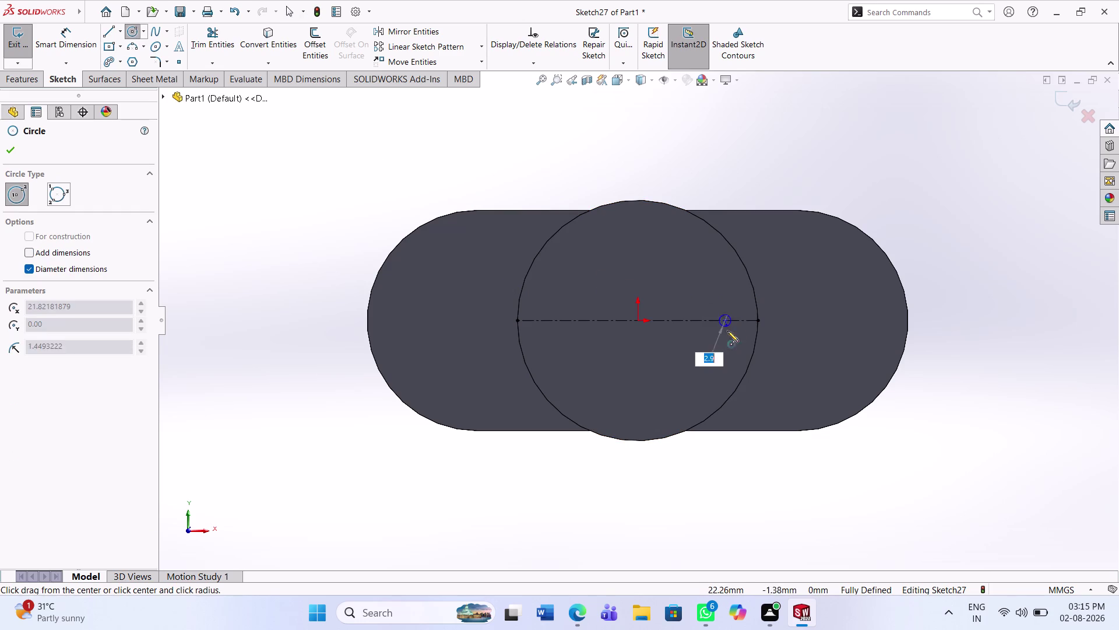
click(730, 340)
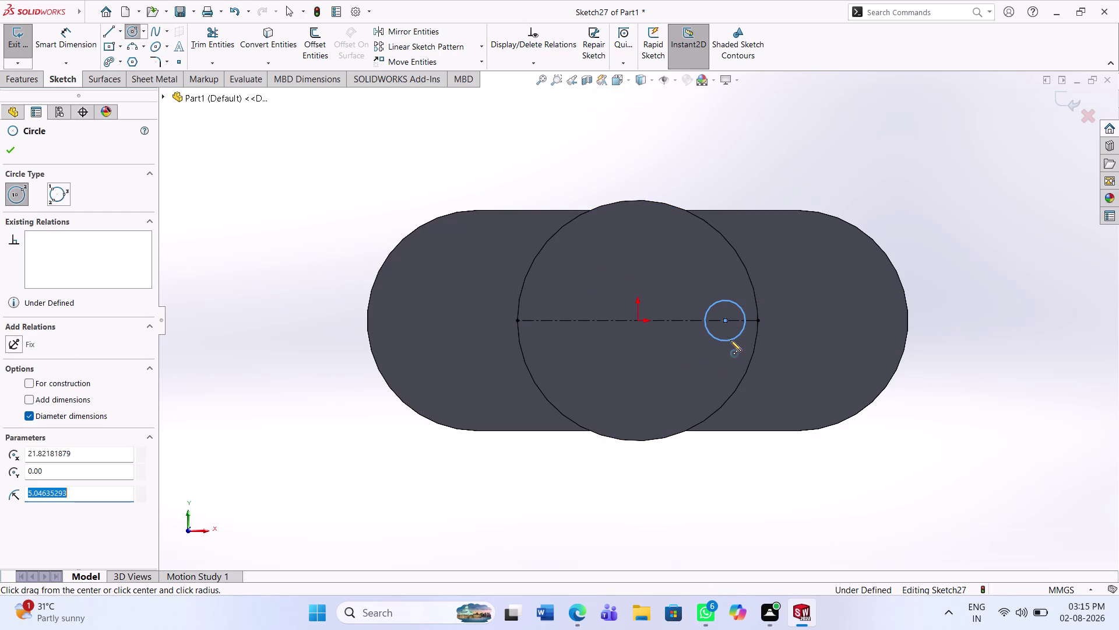
key(Escape)
key(Escape)
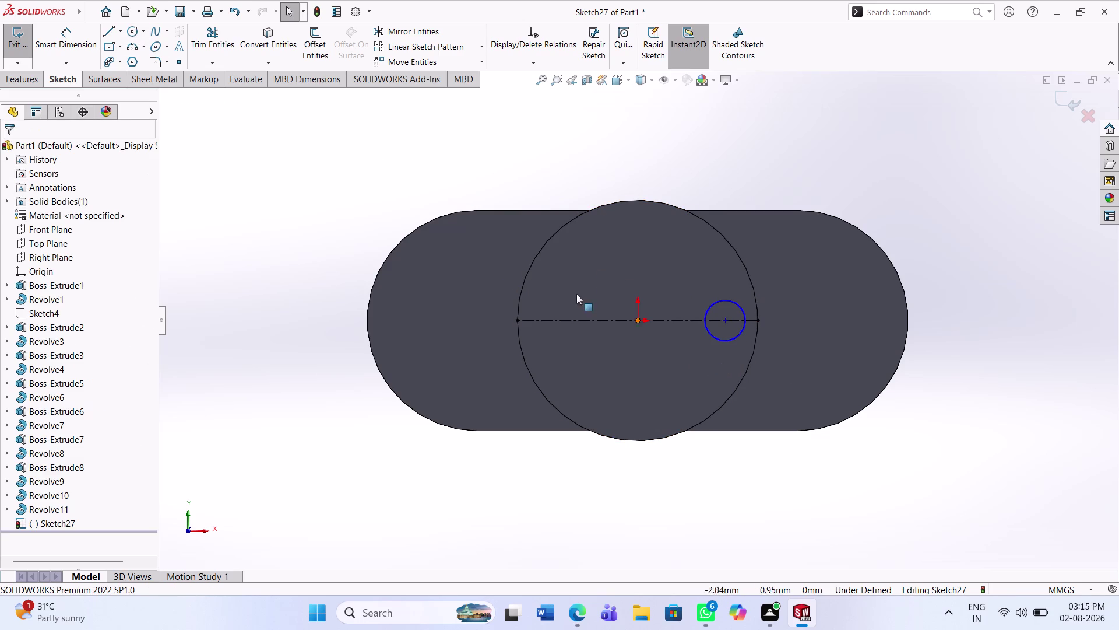
click(51, 47)
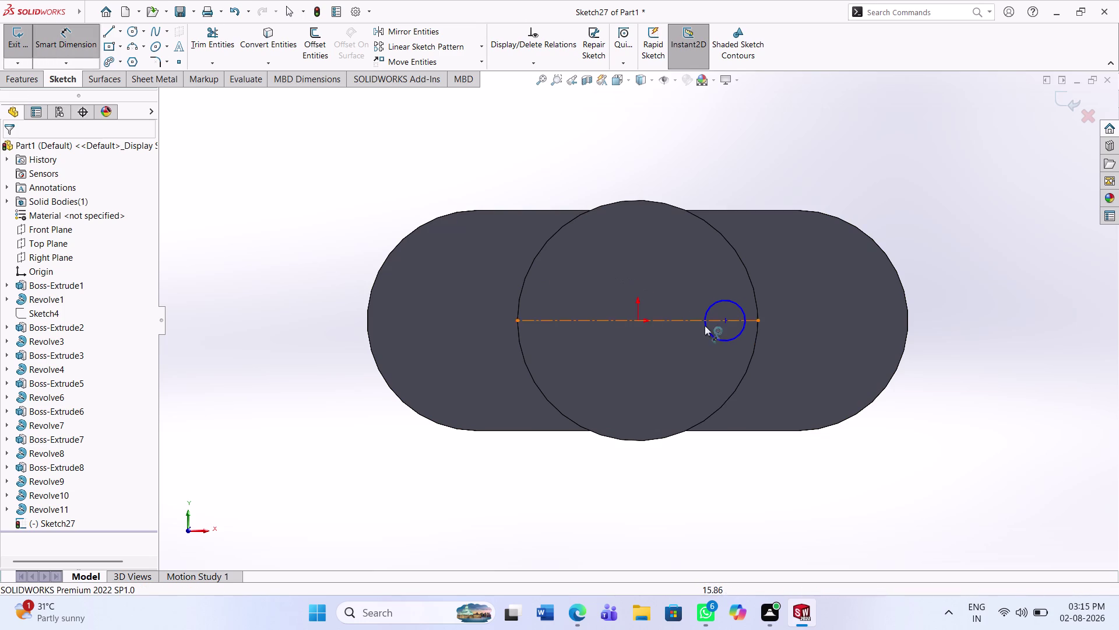
click(730, 338)
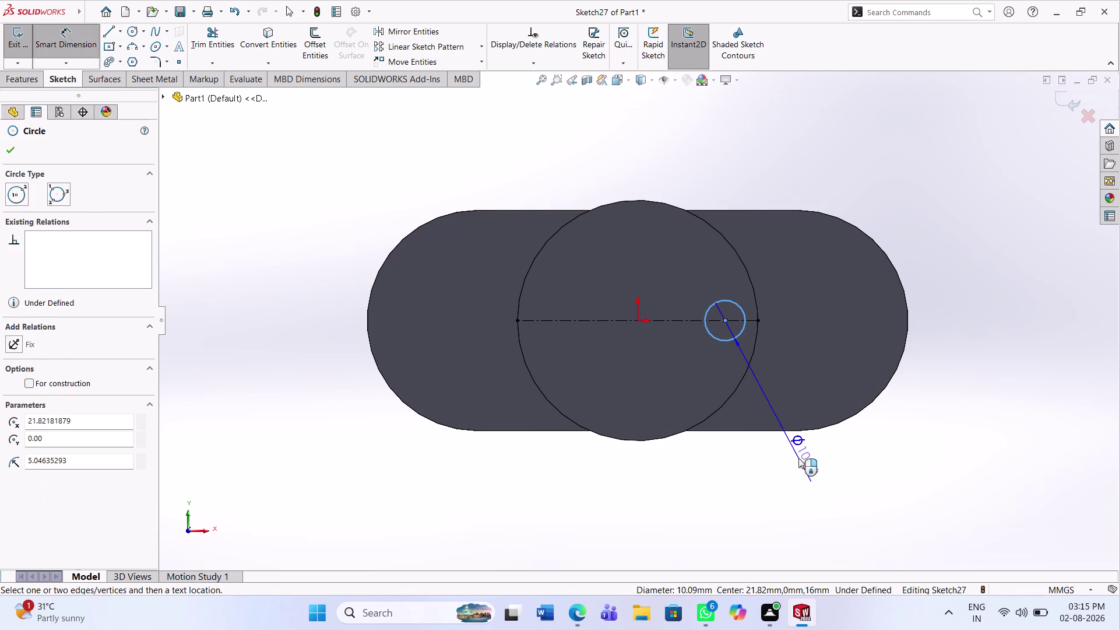
click(799, 458)
text(12)
key(Return)
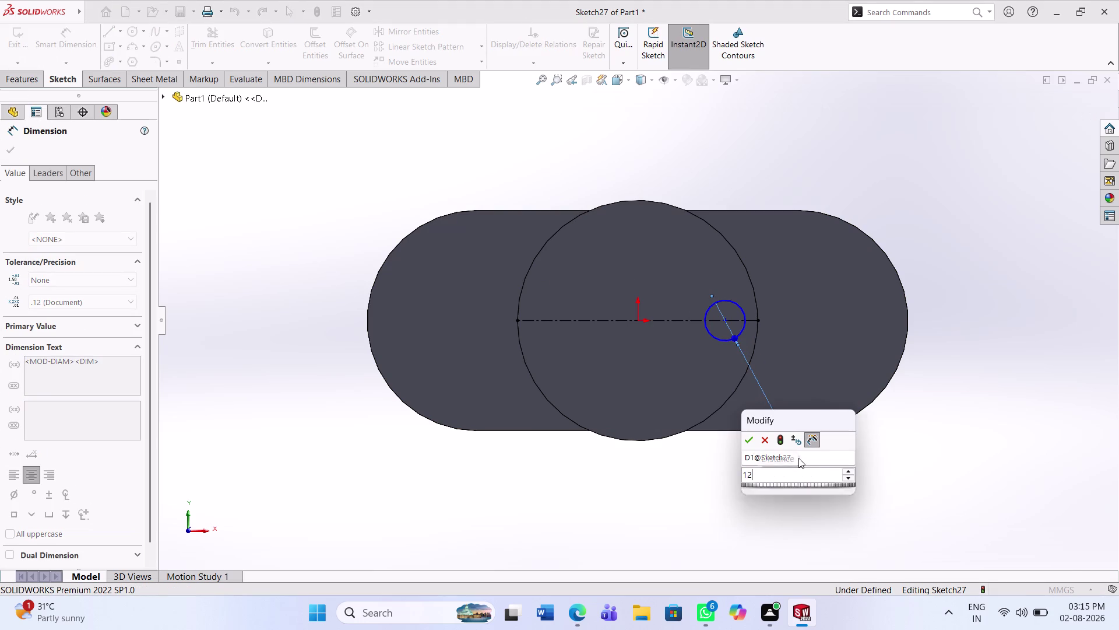
Place the hole 10 mm from the centerline's end and start a Circular Sketch Pattern.
click(759, 319)
click(722, 320)
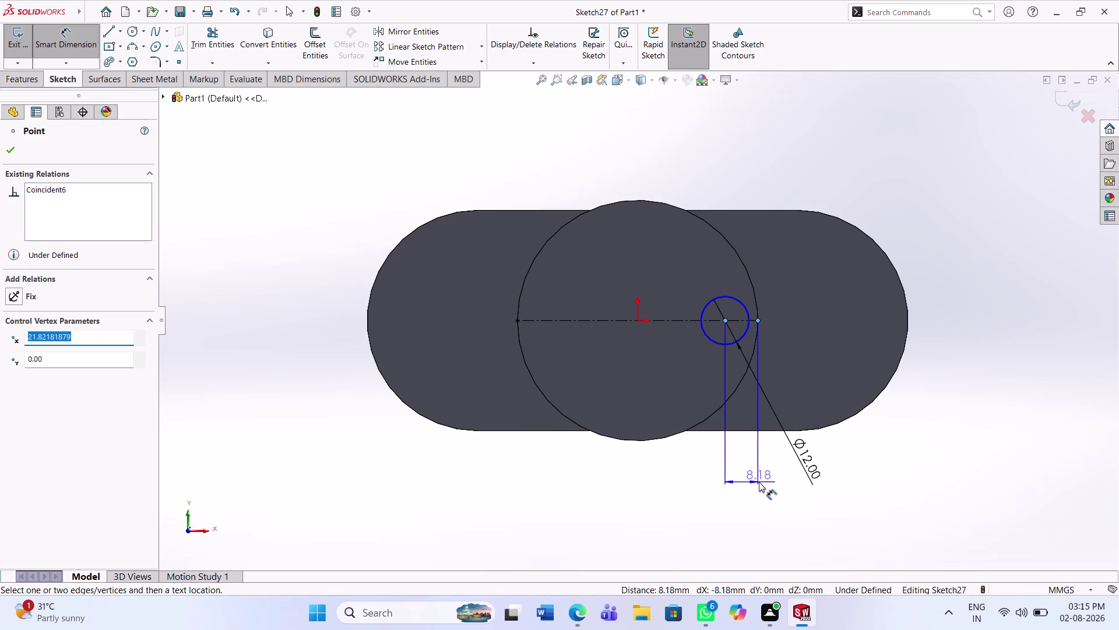
click(759, 481)
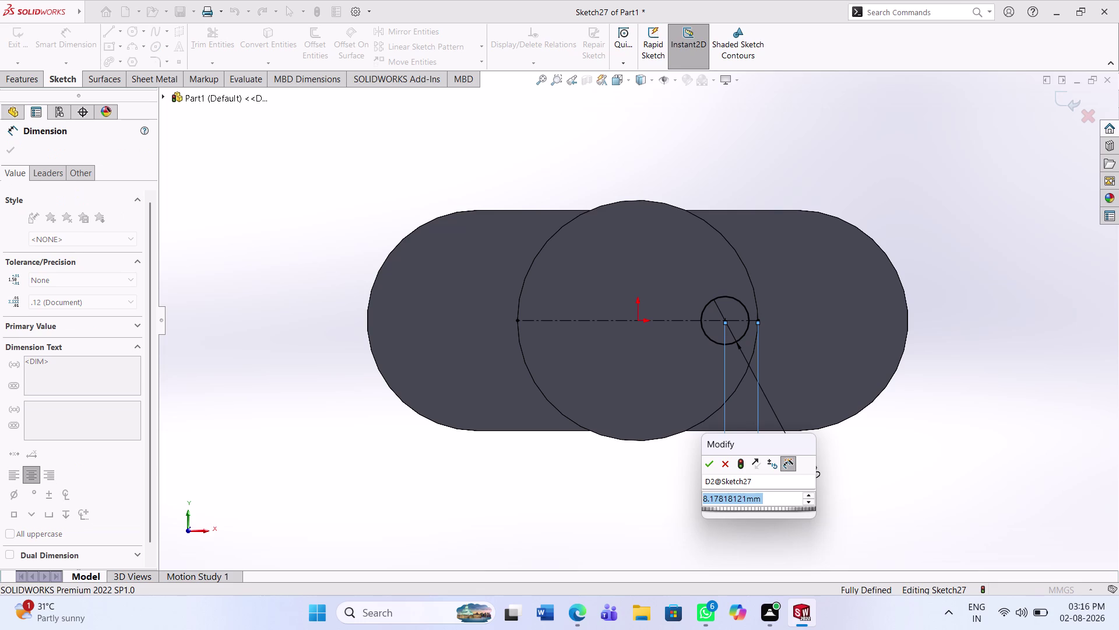
text(10)
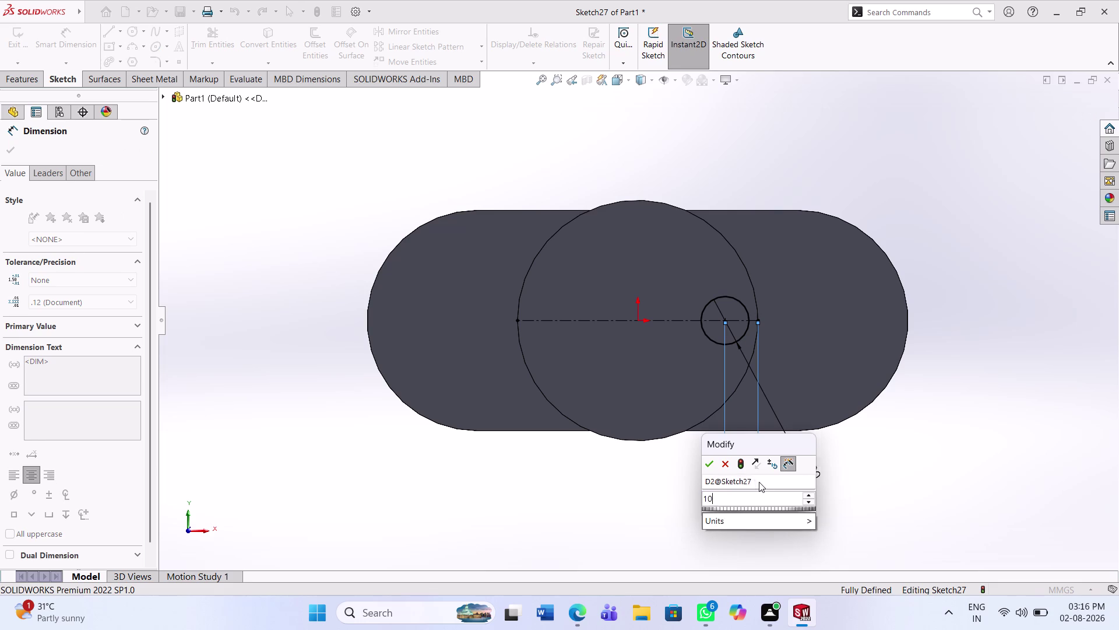
key(Return)
click(905, 480)
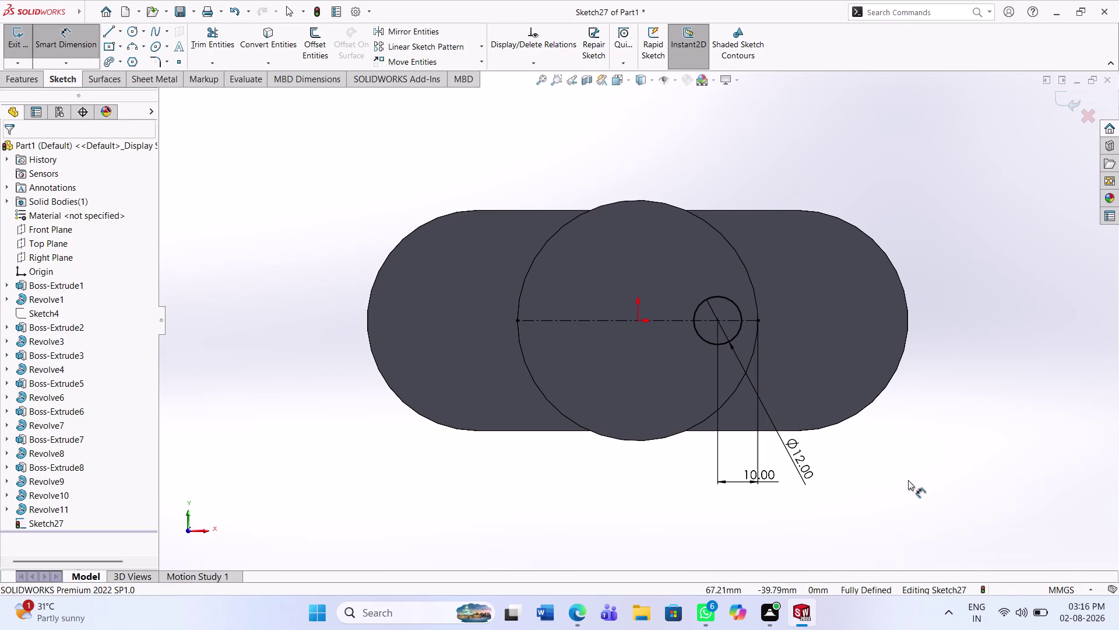
click(480, 43)
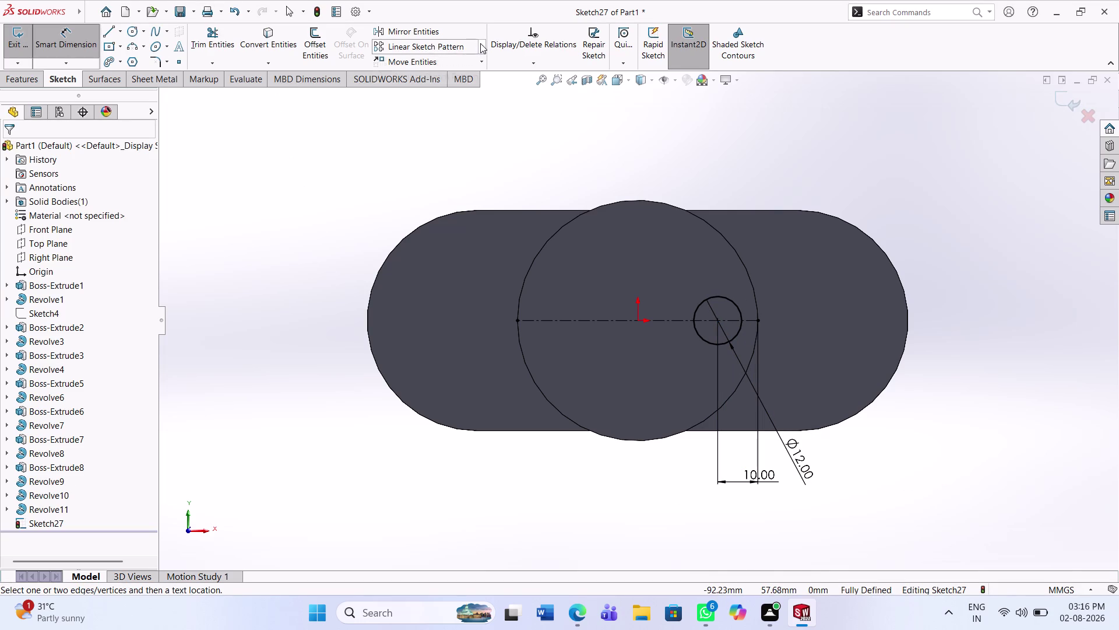
click(462, 73)
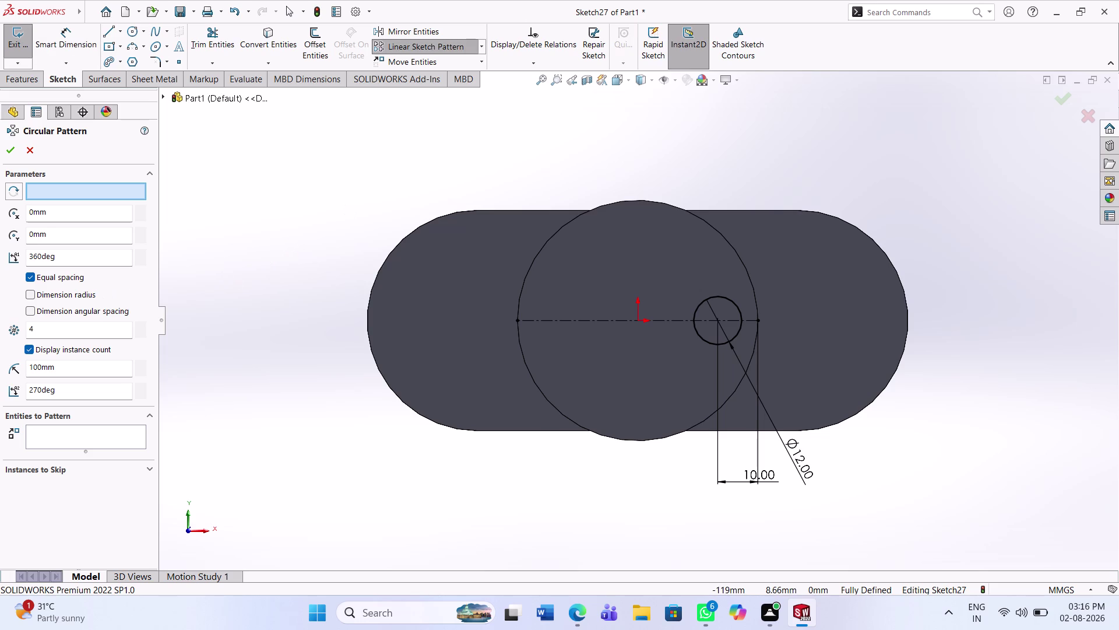
Pattern the 12 mm hole into four equally spaced instances around the flange centre.
click(711, 344)
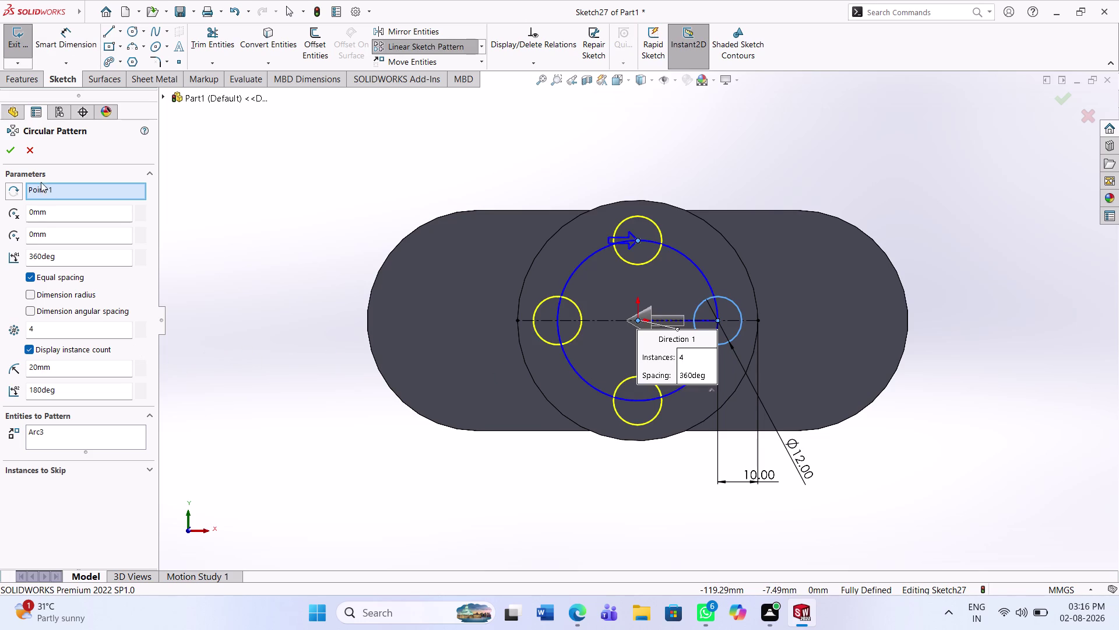
click(11, 153)
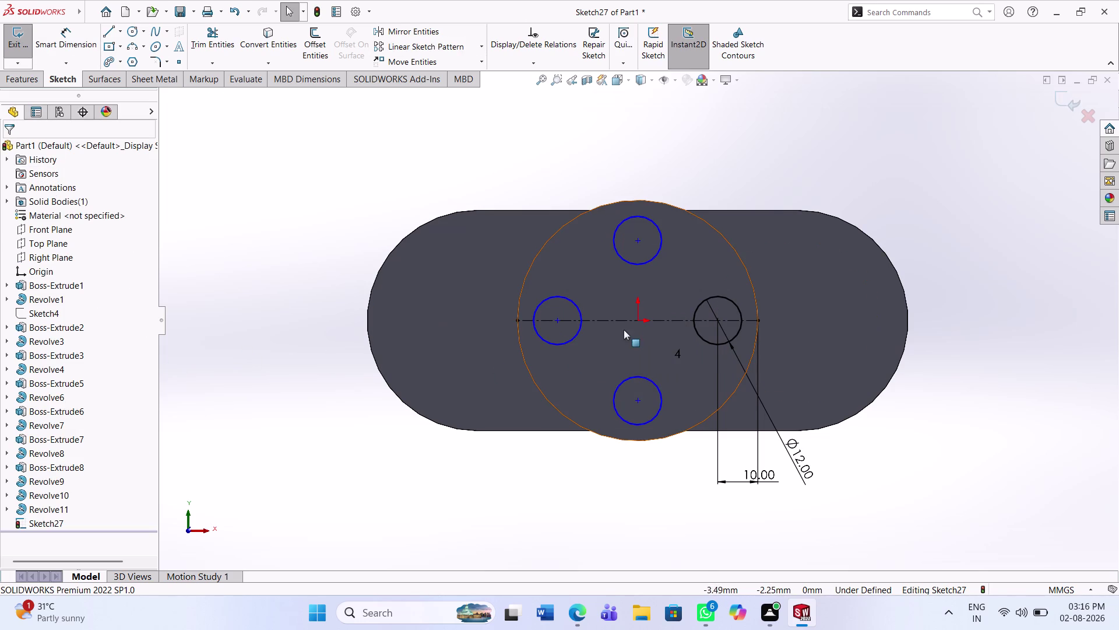
drag(555, 320, 555, 296)
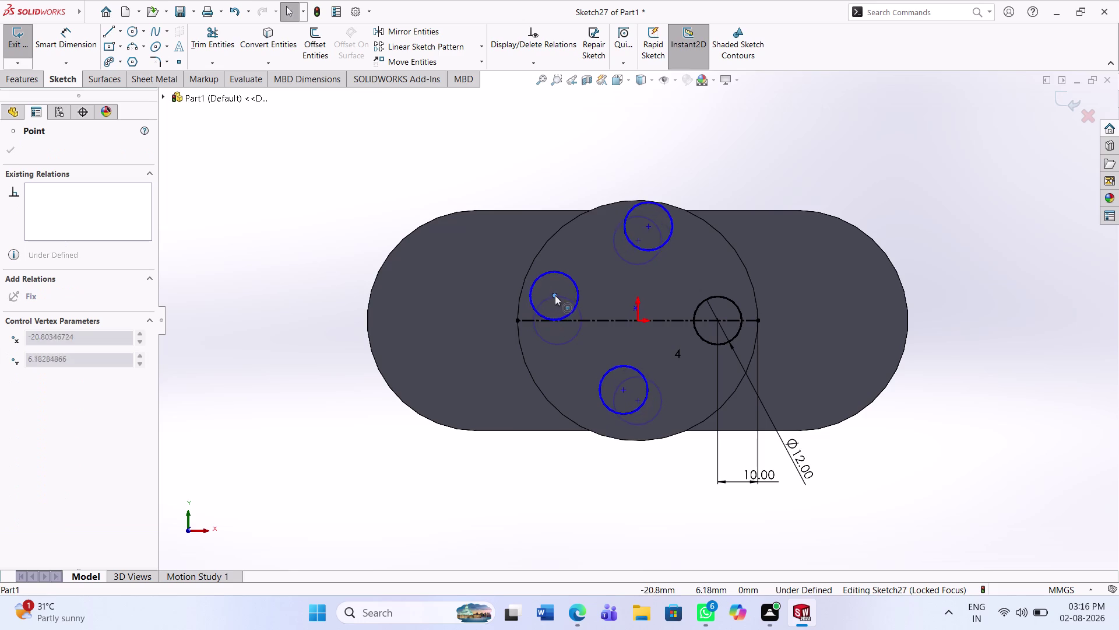
drag(554, 295, 555, 295)
Drag the left hole instance so its centre snaps onto the centreline.
click(591, 301)
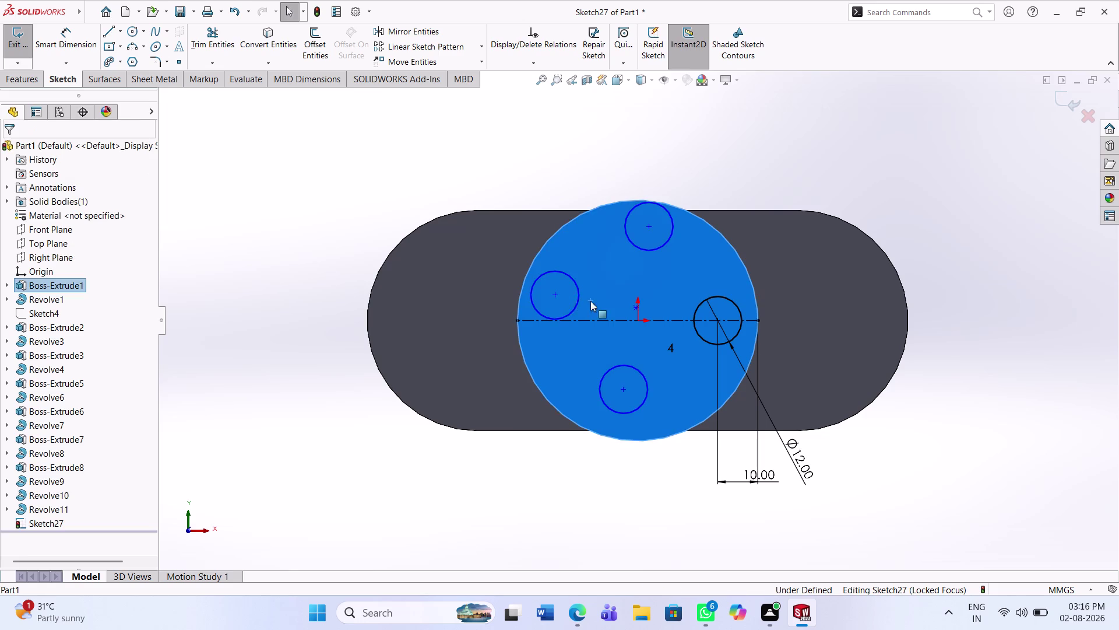
drag(555, 295, 553, 319)
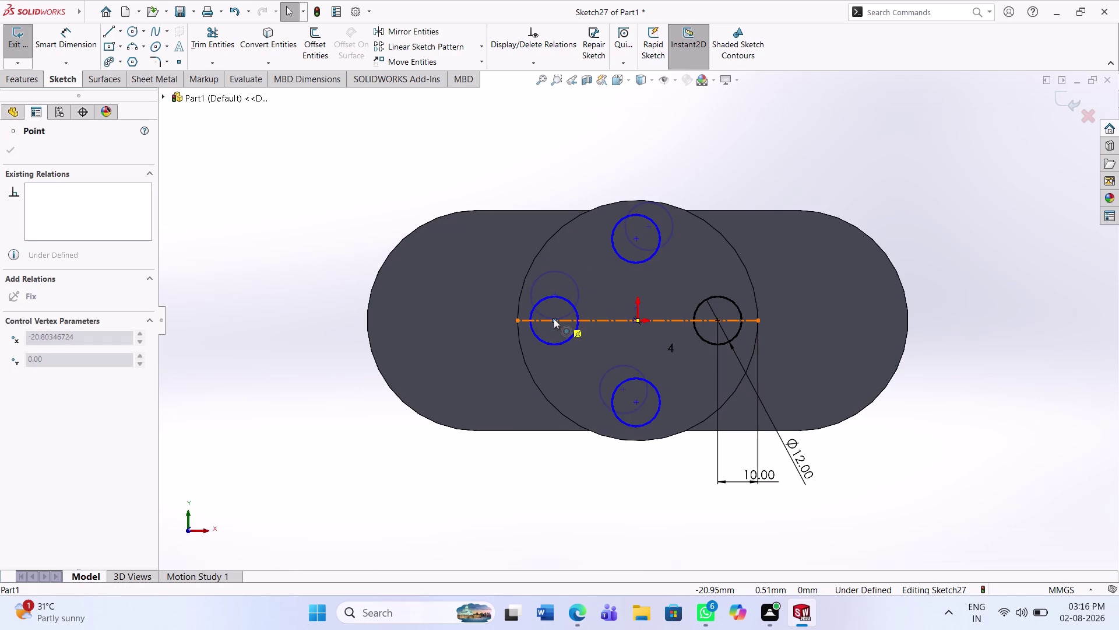
drag(554, 318, 556, 317)
click(489, 441)
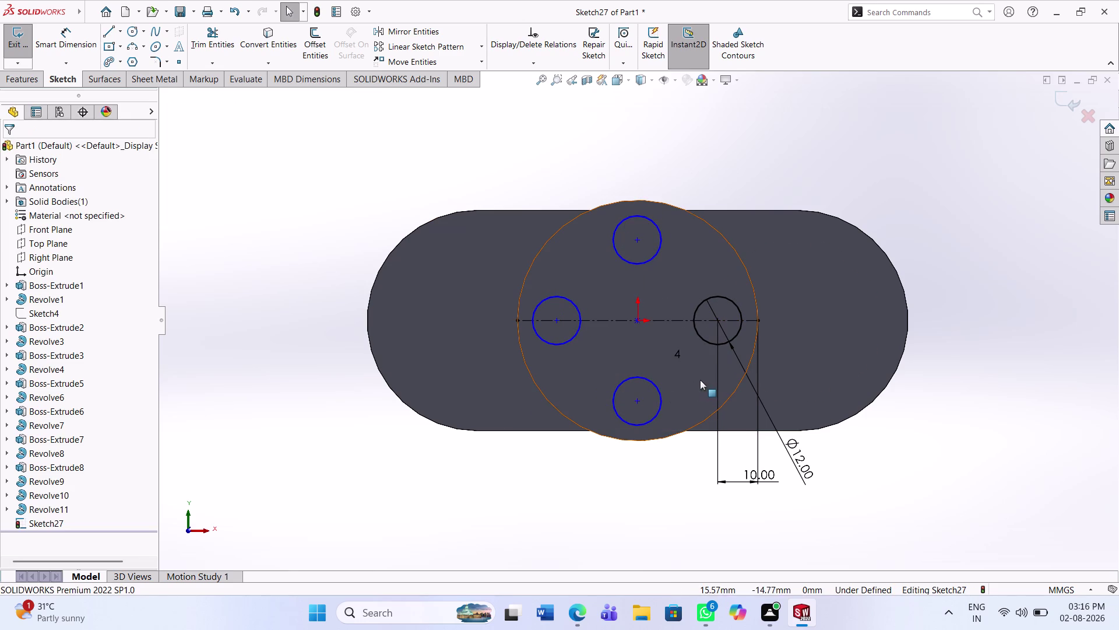
key(ctrl+z)
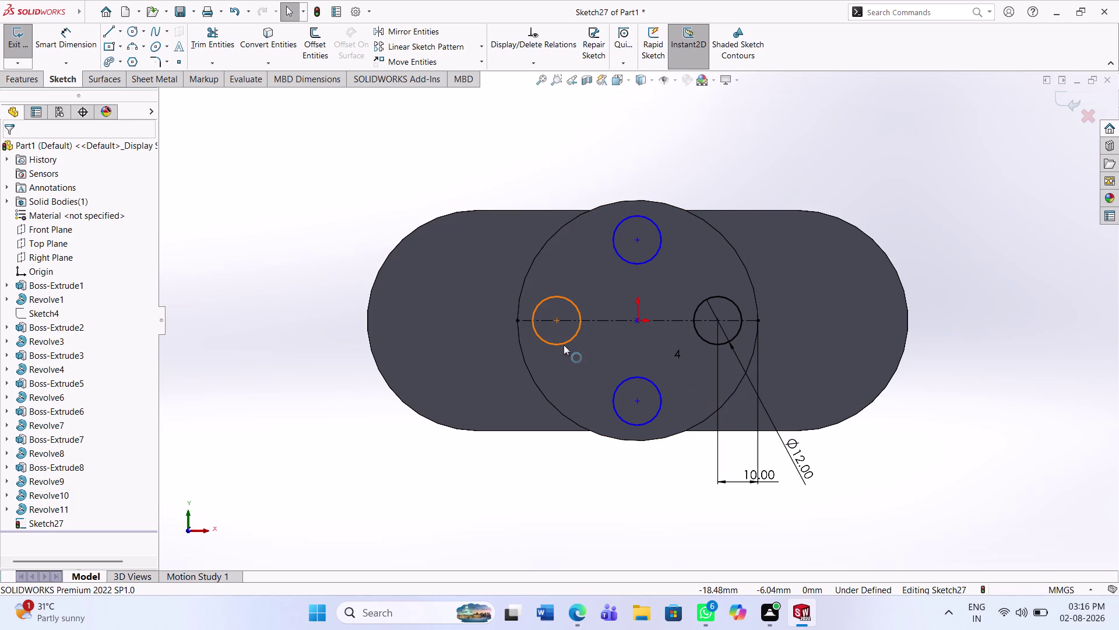
click(292, 306)
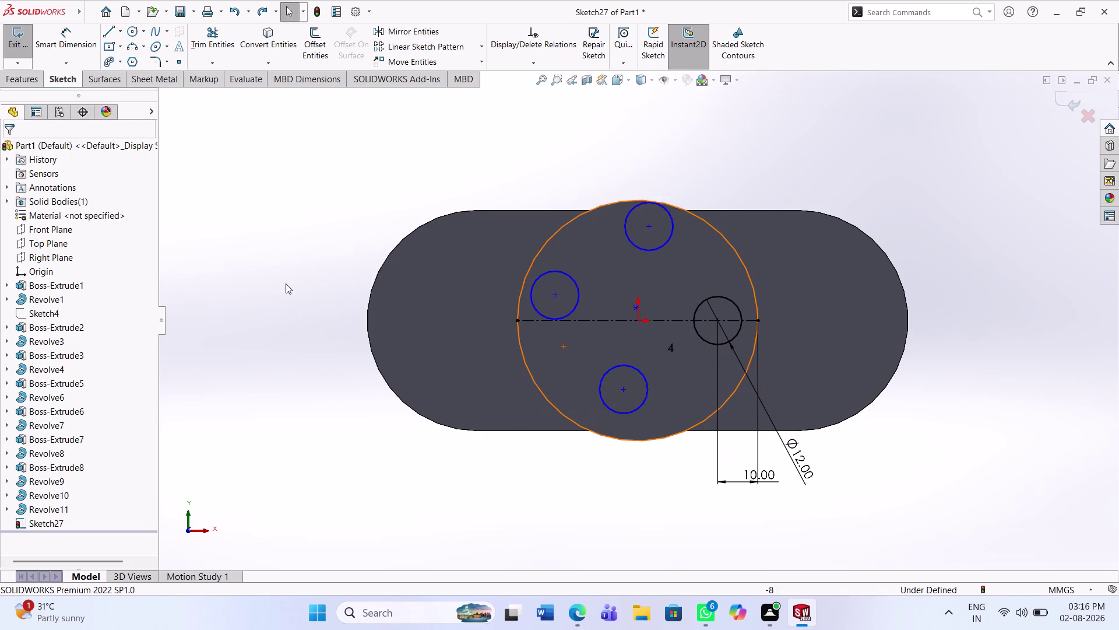
drag(555, 294, 555, 319)
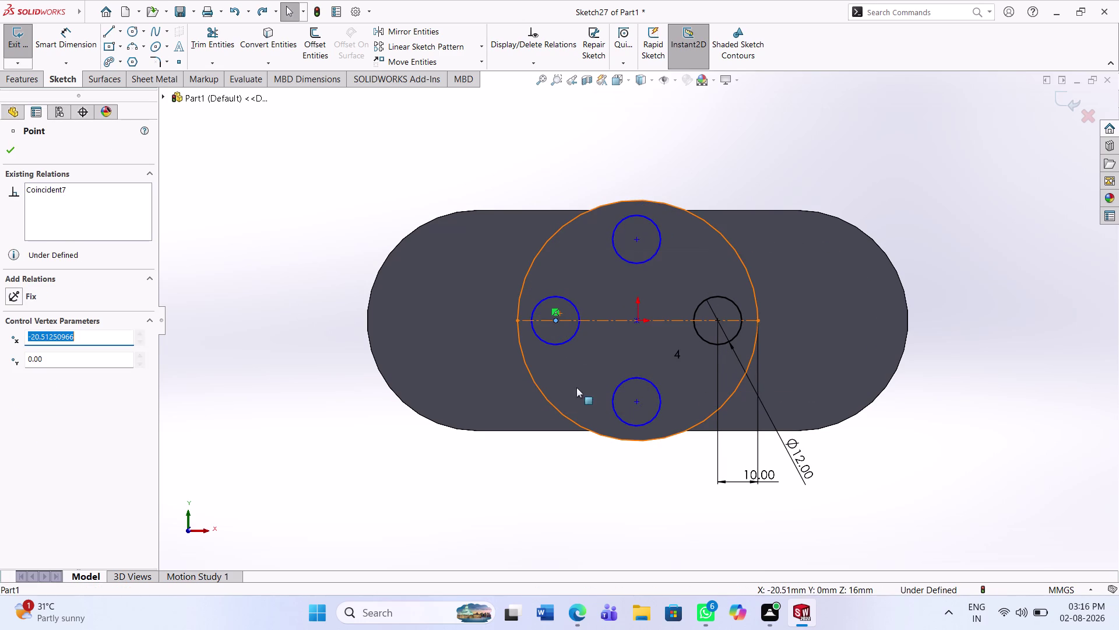
click(506, 448)
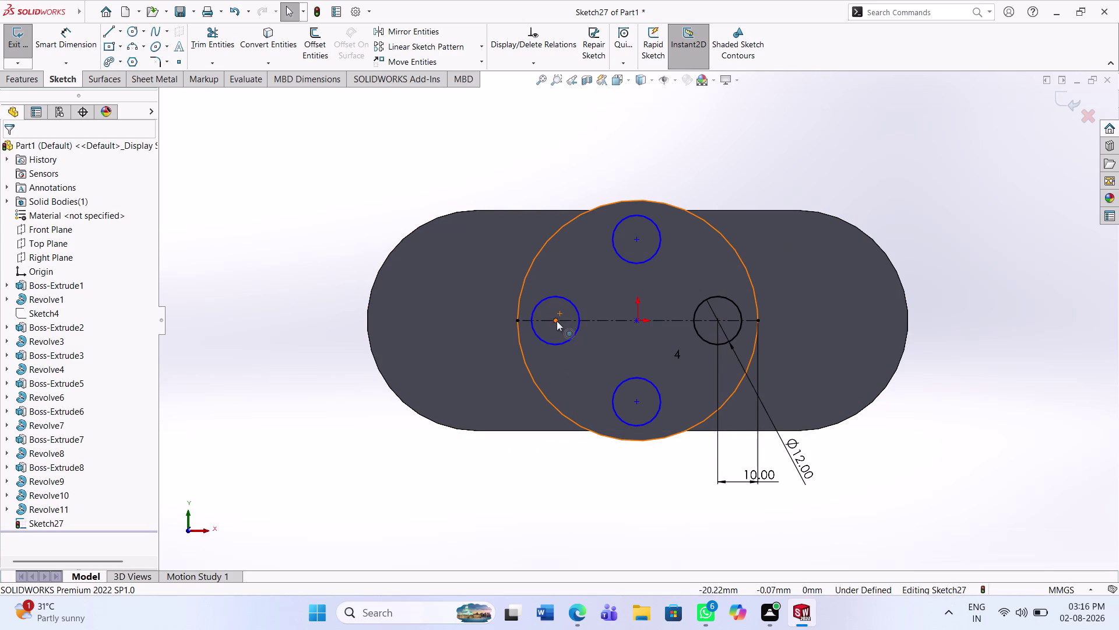
Fix the left hole's centre point so the sketch is fully defined.
click(554, 320)
click(32, 292)
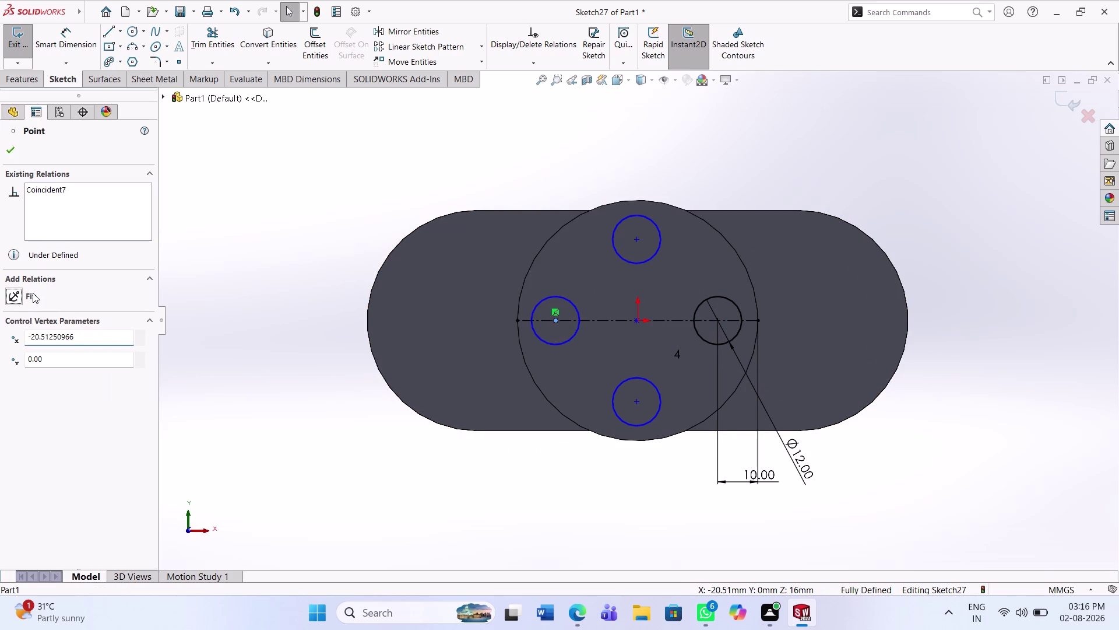
click(14, 153)
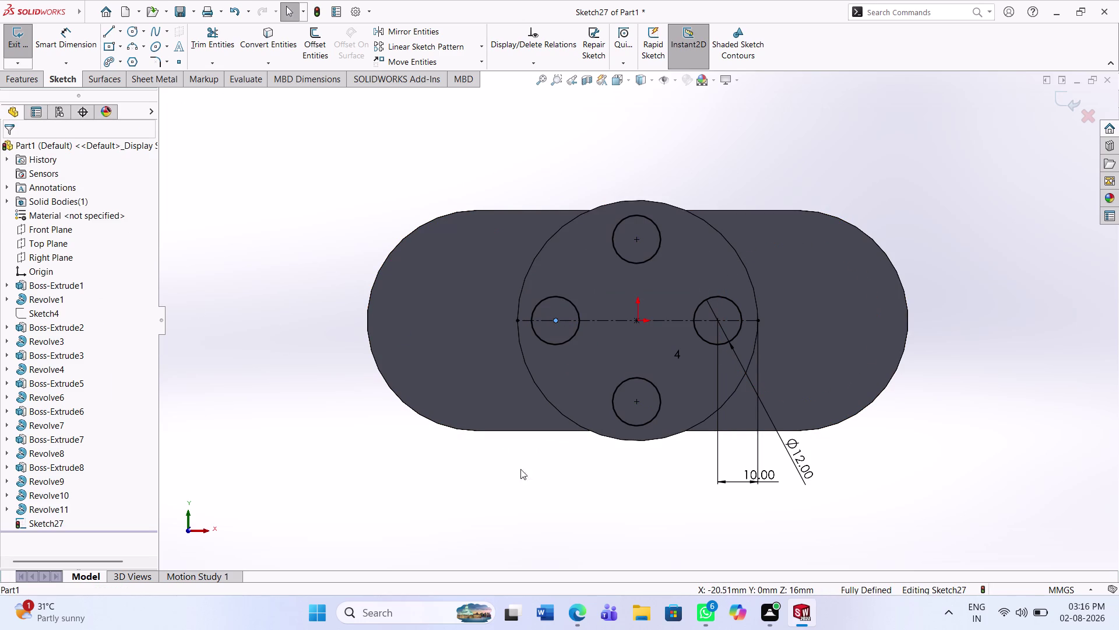
click(618, 519)
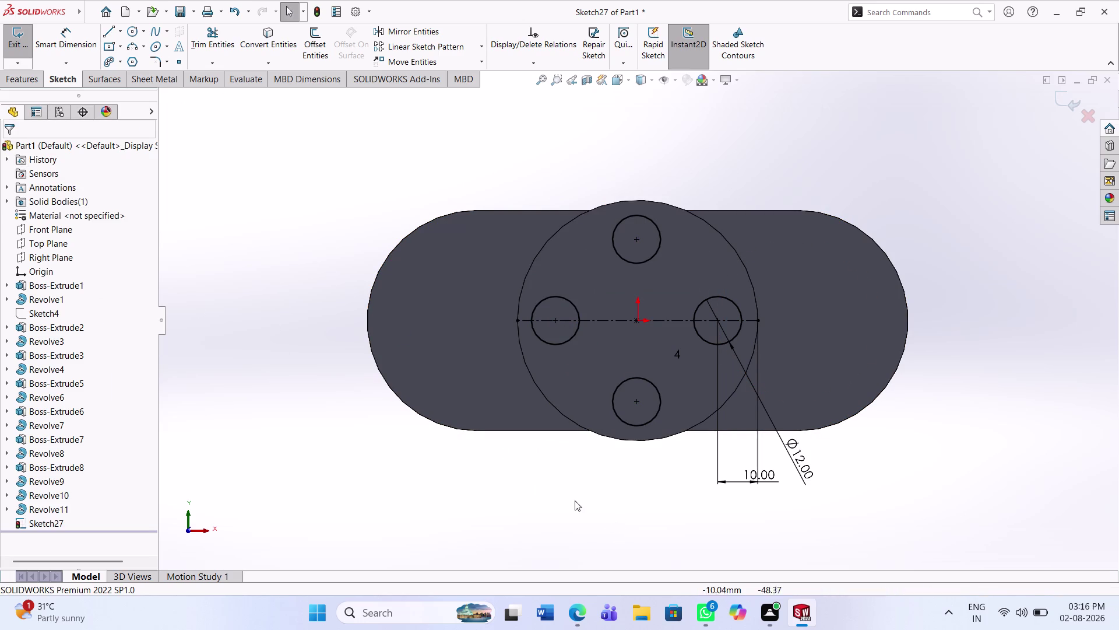
click(31, 76)
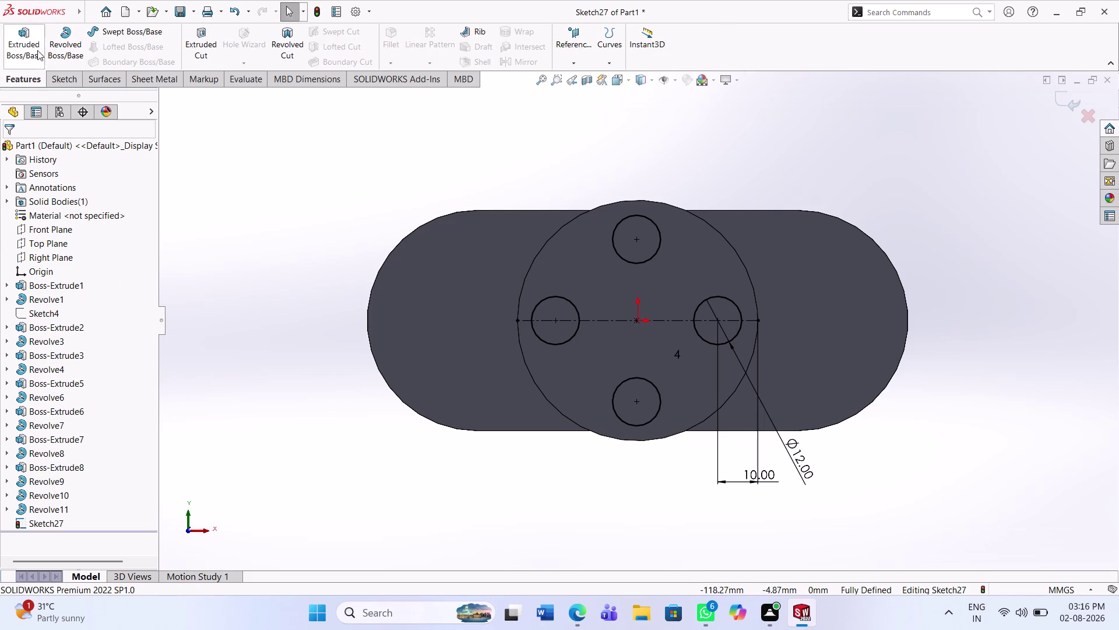
Extrude-cut the hole sketch and orbit around to inspect the flange holes.
click(193, 64)
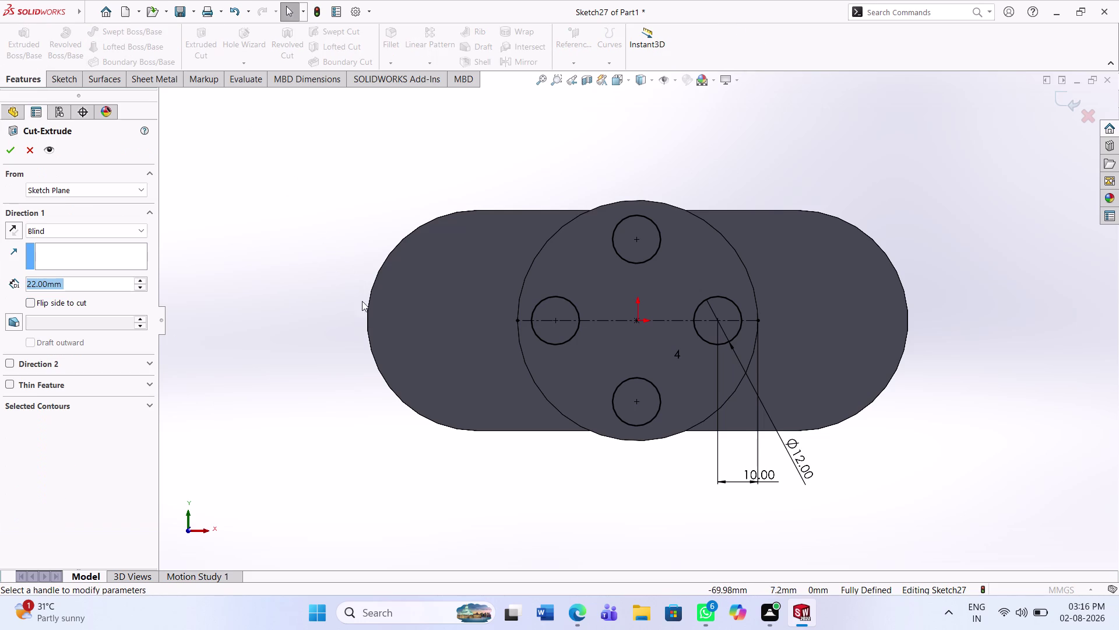
click(14, 146)
middle_drag(497, 414, 516, 420)
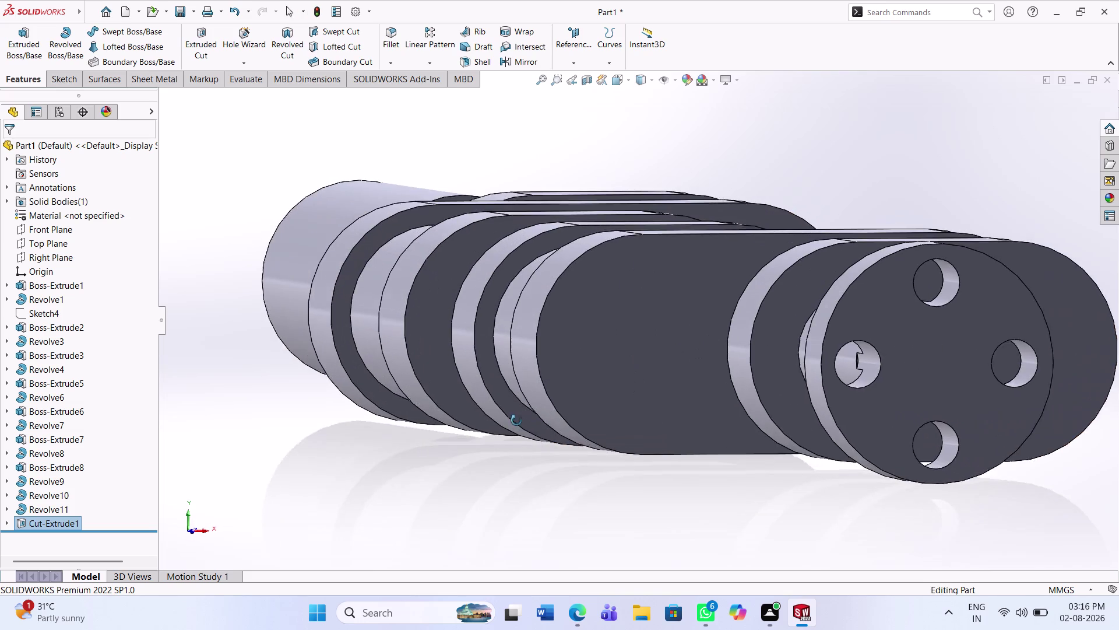
middle_drag(516, 420, 526, 426)
middle_drag(1100, 526, 1118, 518)
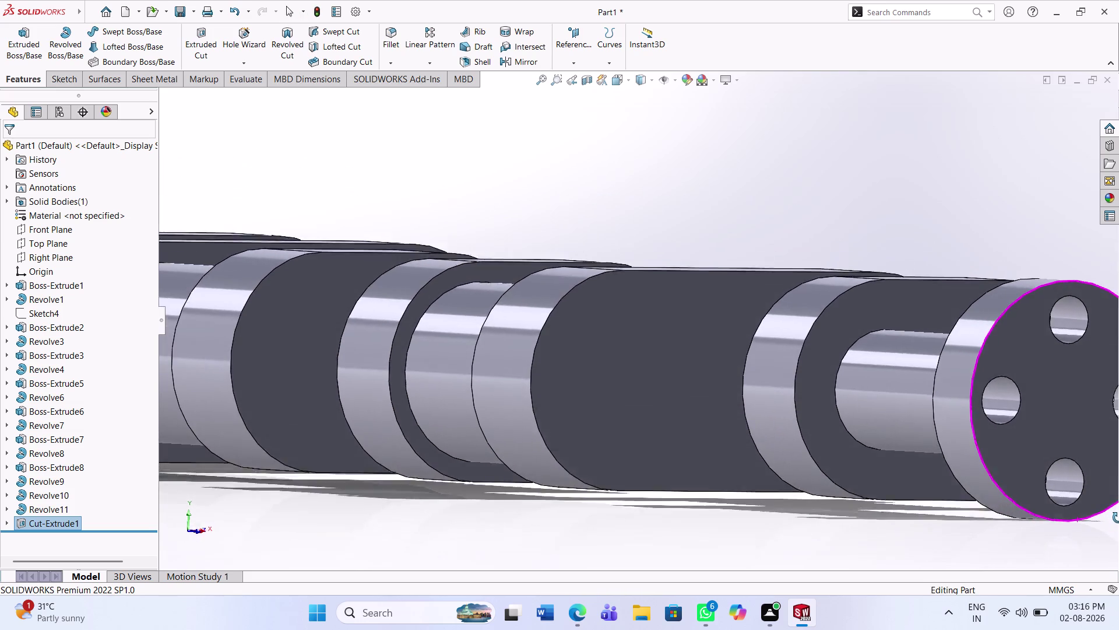
middle_drag(1118, 518, 1071, 503)
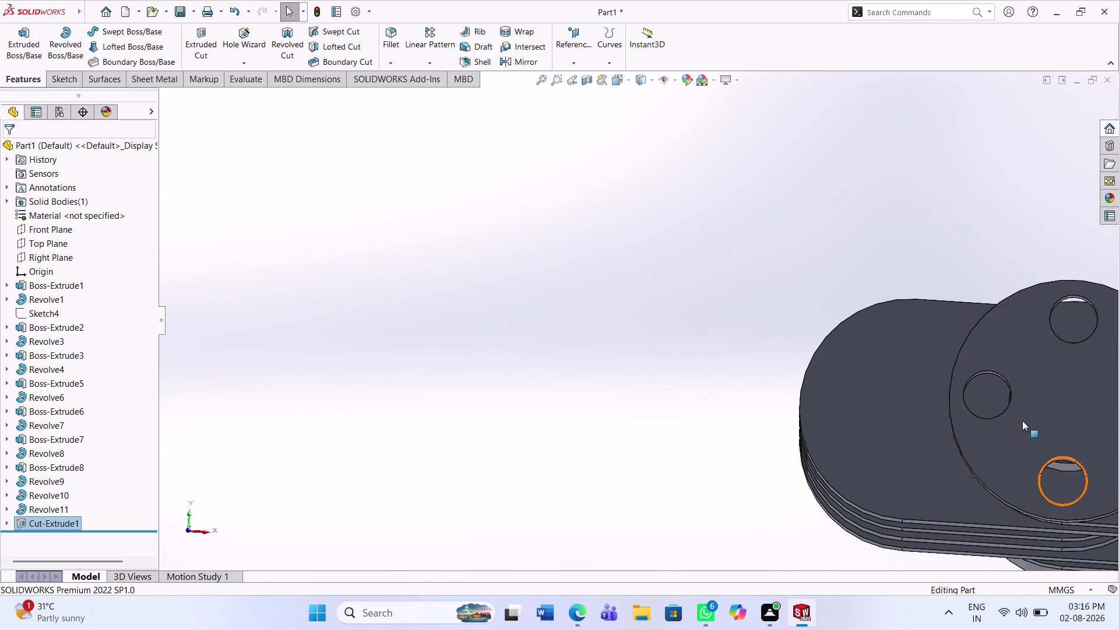
scroll(down, 3)
scroll(down, 3)
middle_drag(1023, 423, 1023, 393)
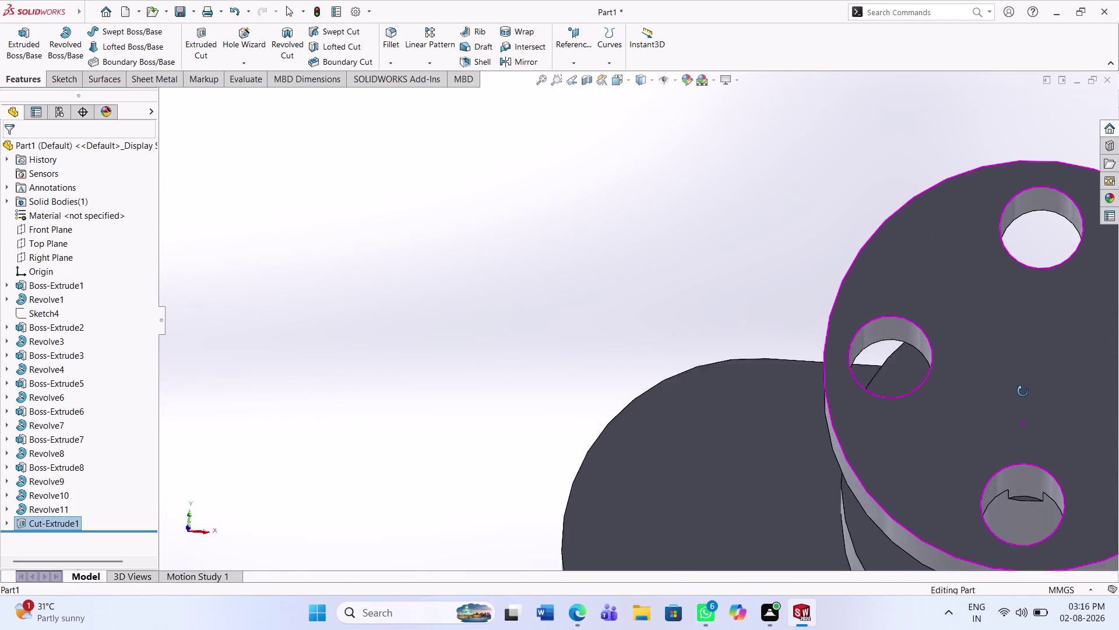
middle_drag(1024, 393, 1022, 434)
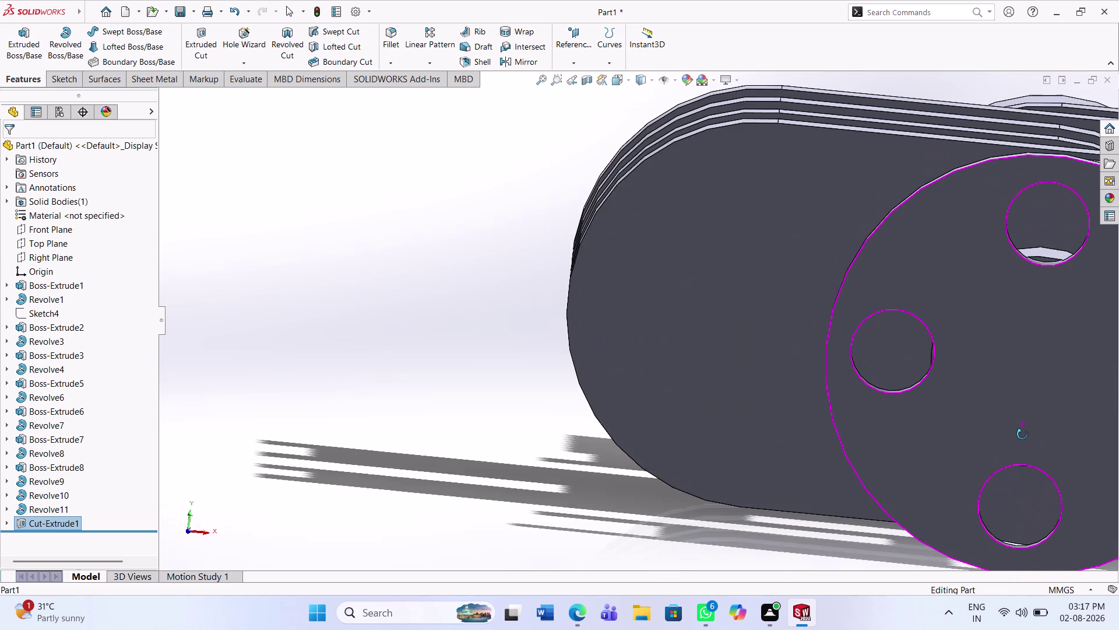
middle_drag(1023, 434, 1022, 434)
scroll(up, 3)
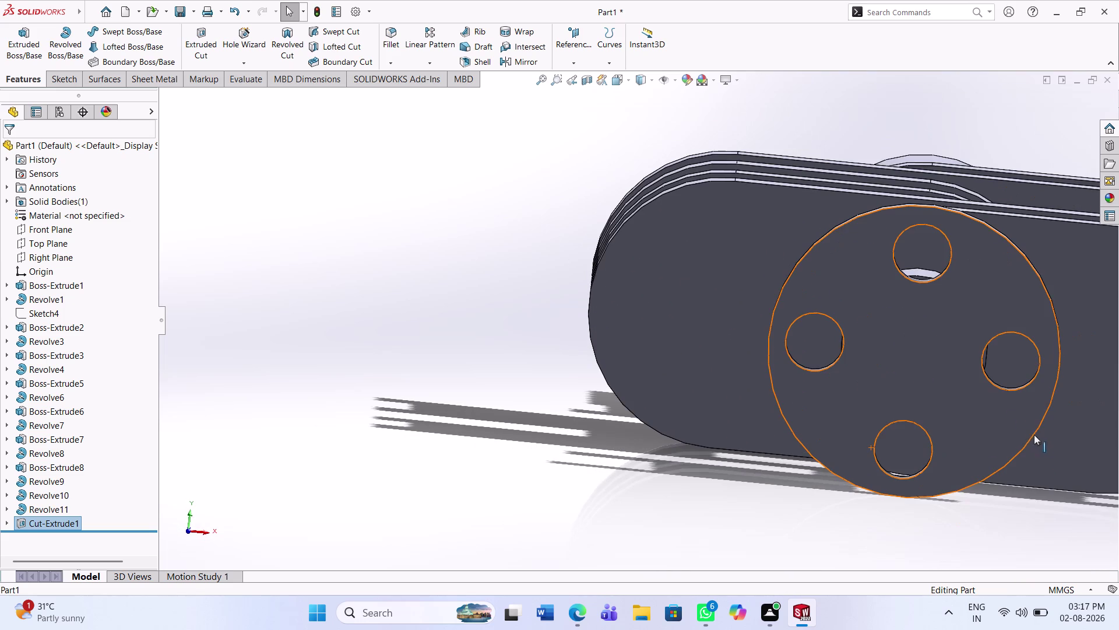
click(1030, 509)
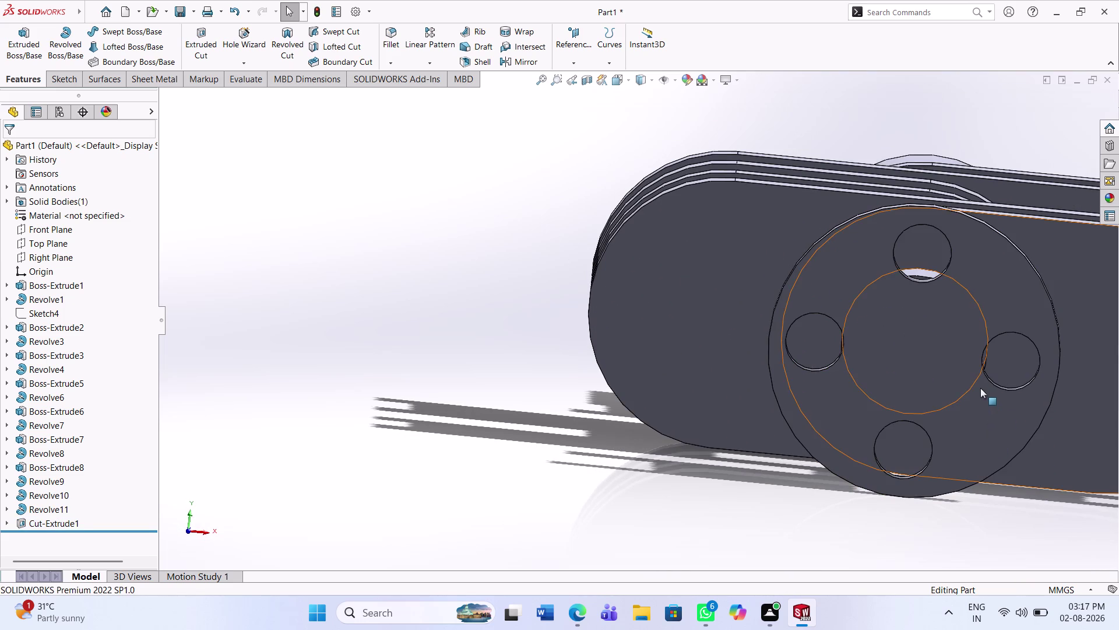
scroll(down, 3)
scroll(down, 3)
scroll(down, 3)
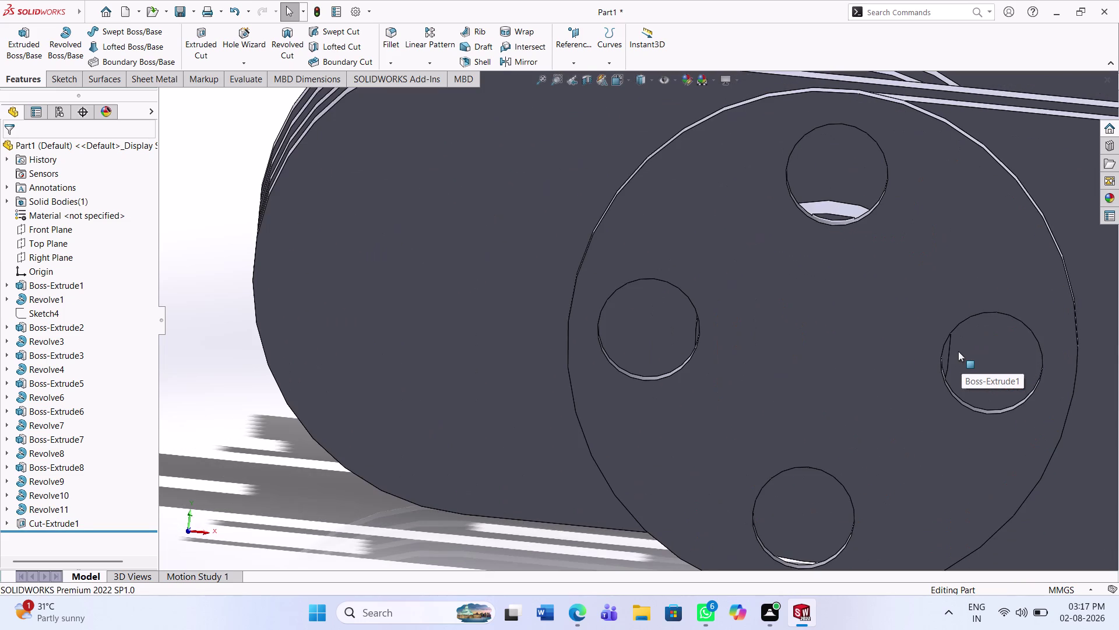
Undo the cut and change the hole offset dimension from 10 mm to 8 mm.
key(ctrl+z)
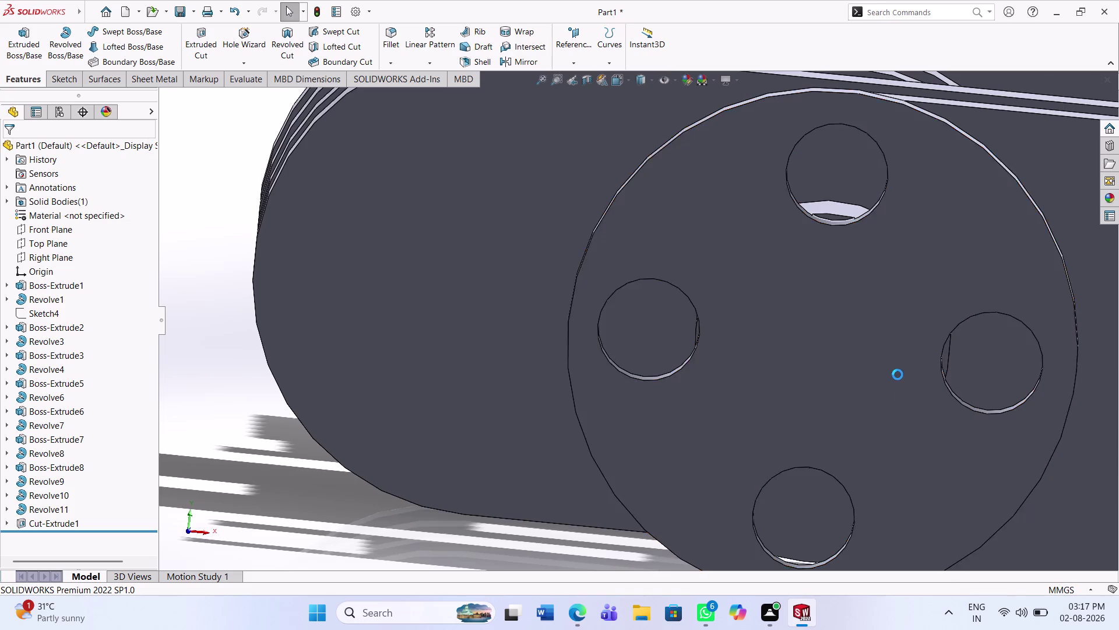
key(ctrl+z)
click(757, 472)
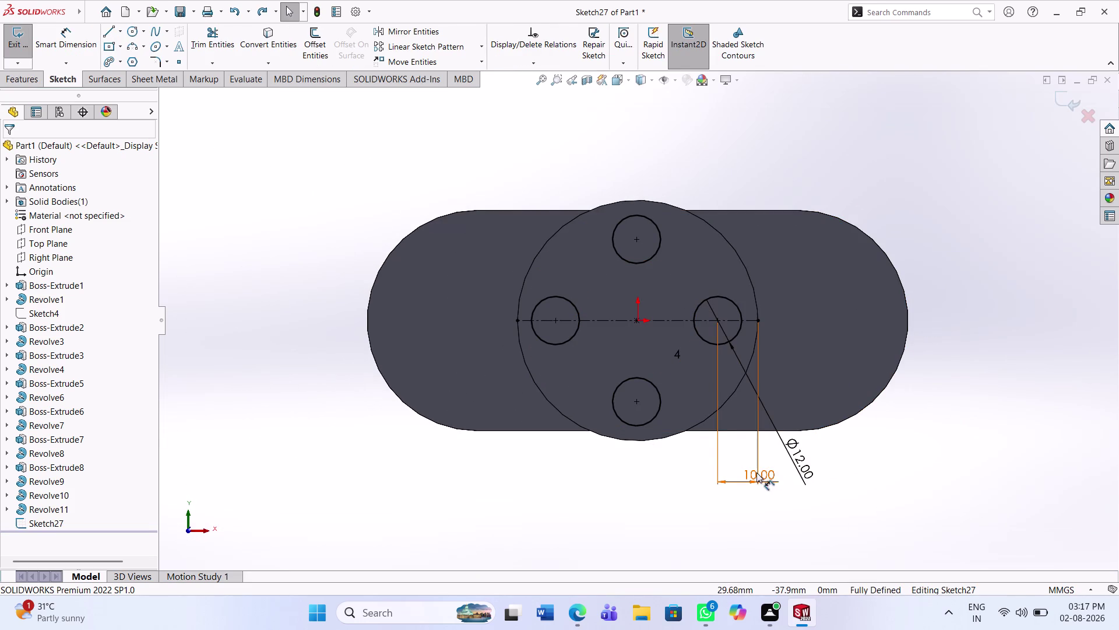
double_click(754, 473)
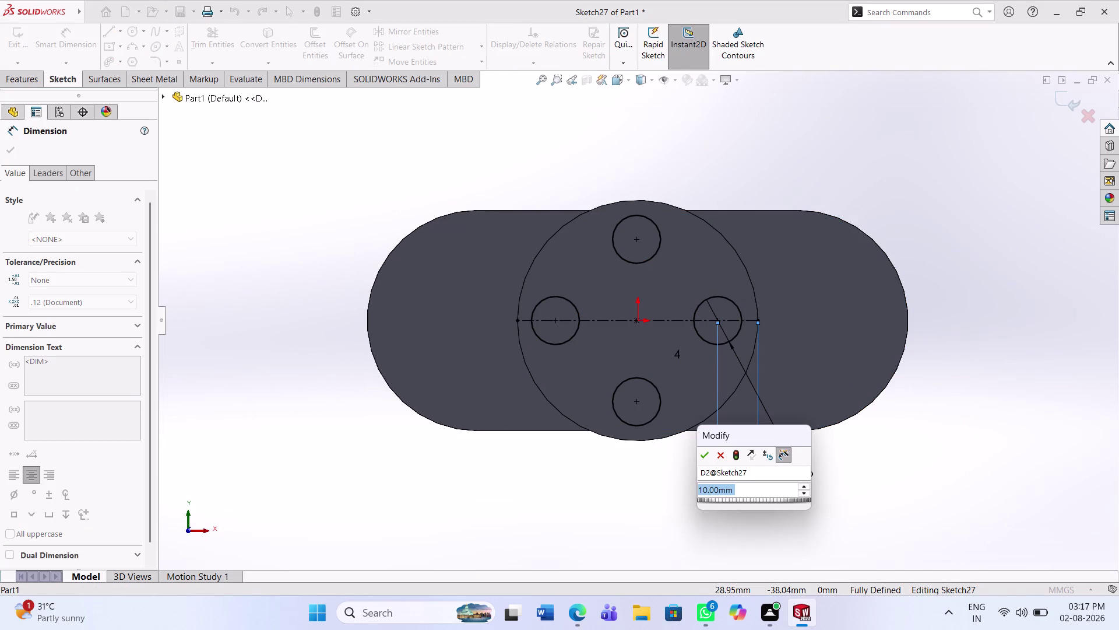
key(8)
key(Return)
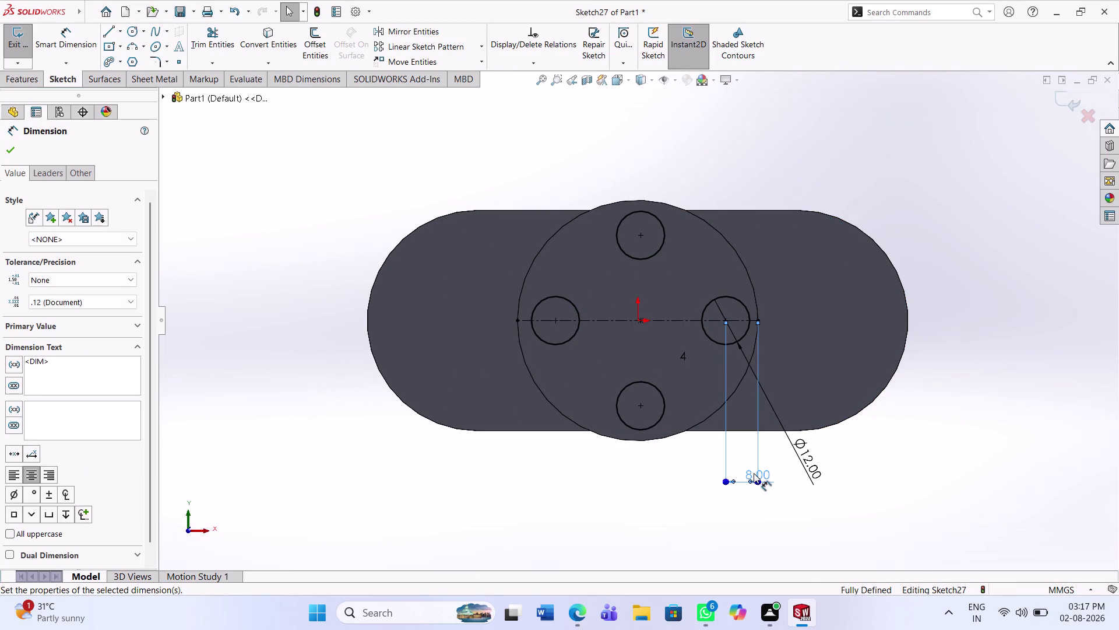
click(409, 477)
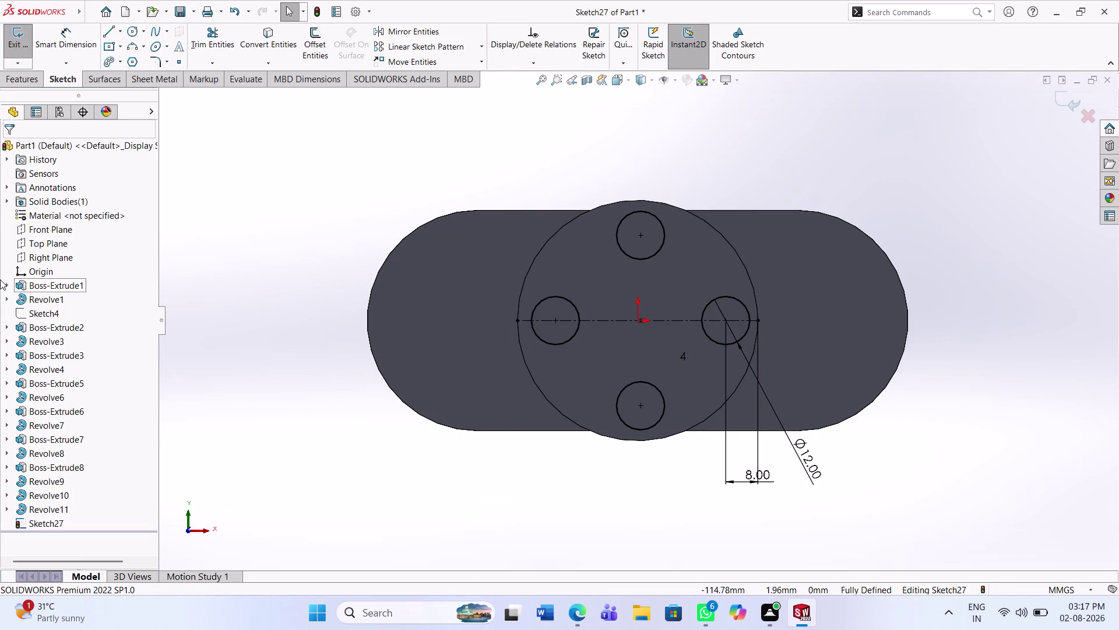
Recut the four 12 mm holes 22 mm deep through the flange.
click(24, 76)
click(194, 56)
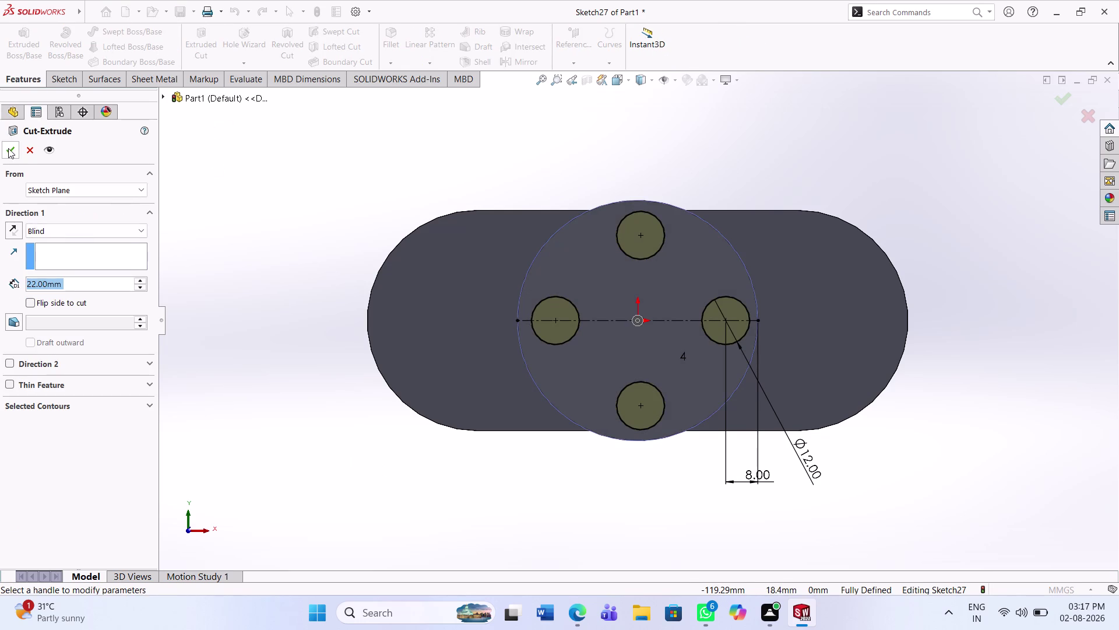
click(8, 148)
middle_drag(474, 384, 478, 388)
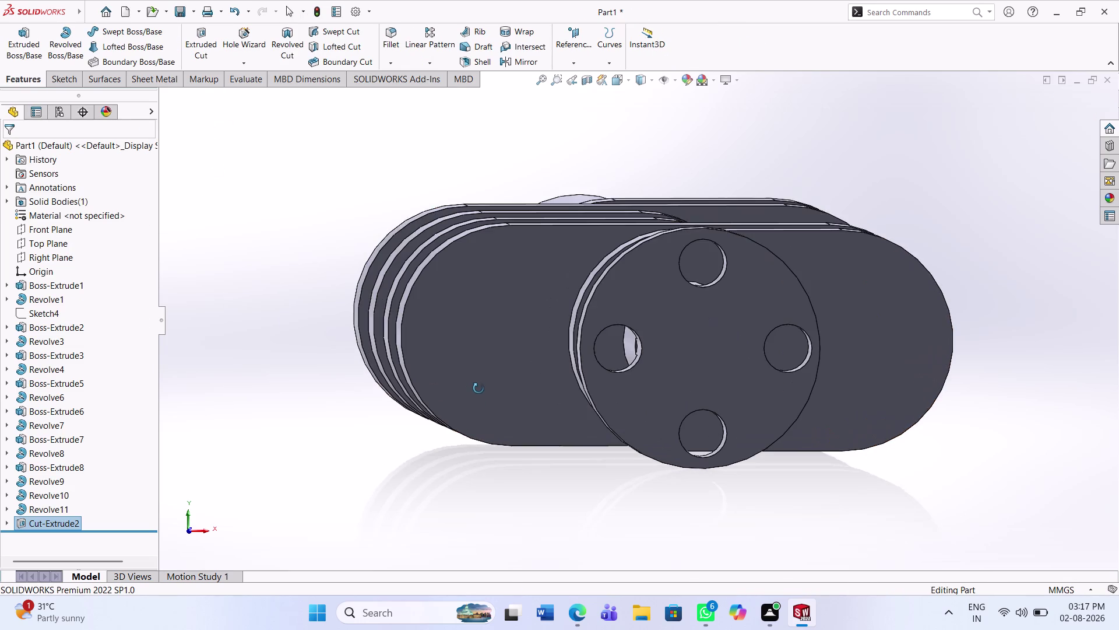
Orbit and zoom around the crankshaft, then select the flange end face.
middle_drag(479, 388, 472, 390)
middle_click(617, 410)
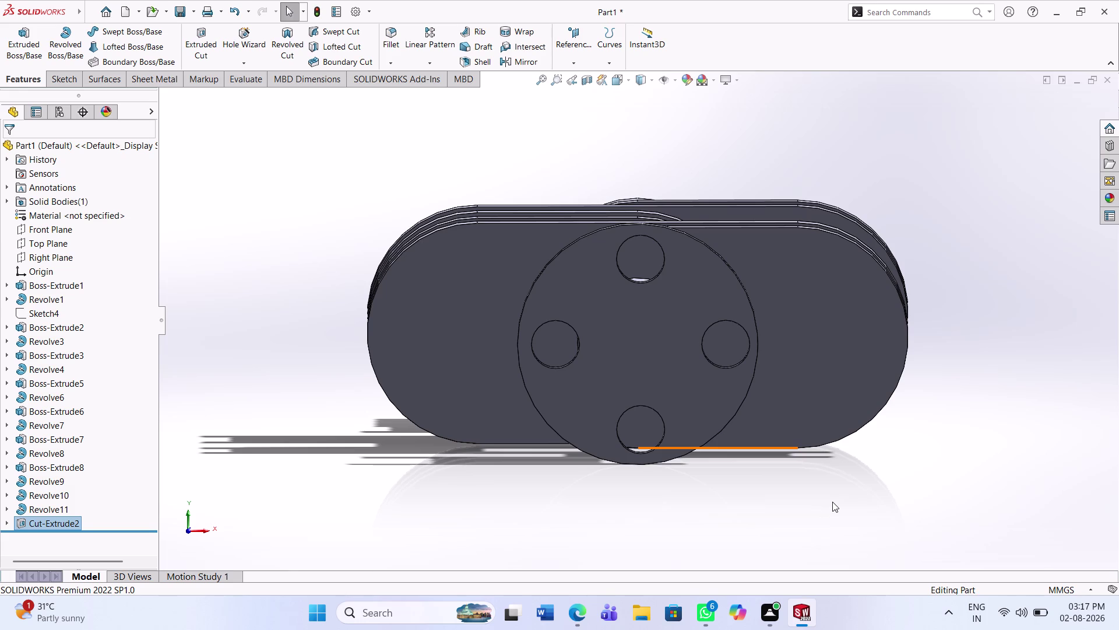
middle_drag(921, 373, 893, 373)
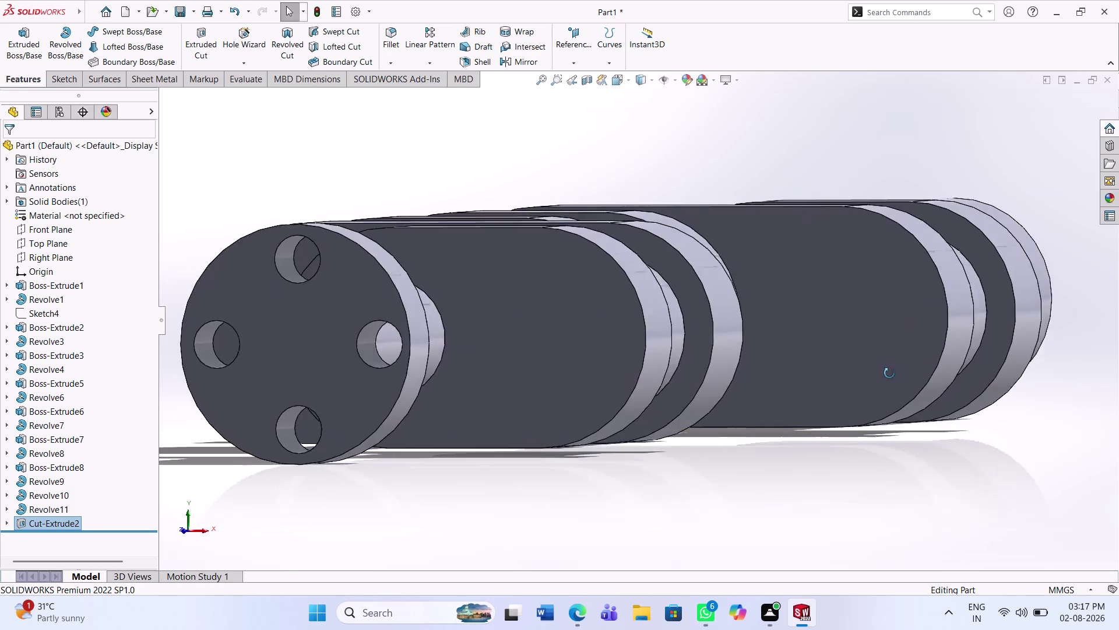
middle_drag(892, 373, 851, 435)
scroll(up, 3)
scroll(up, 3)
middle_drag(731, 425, 879, 390)
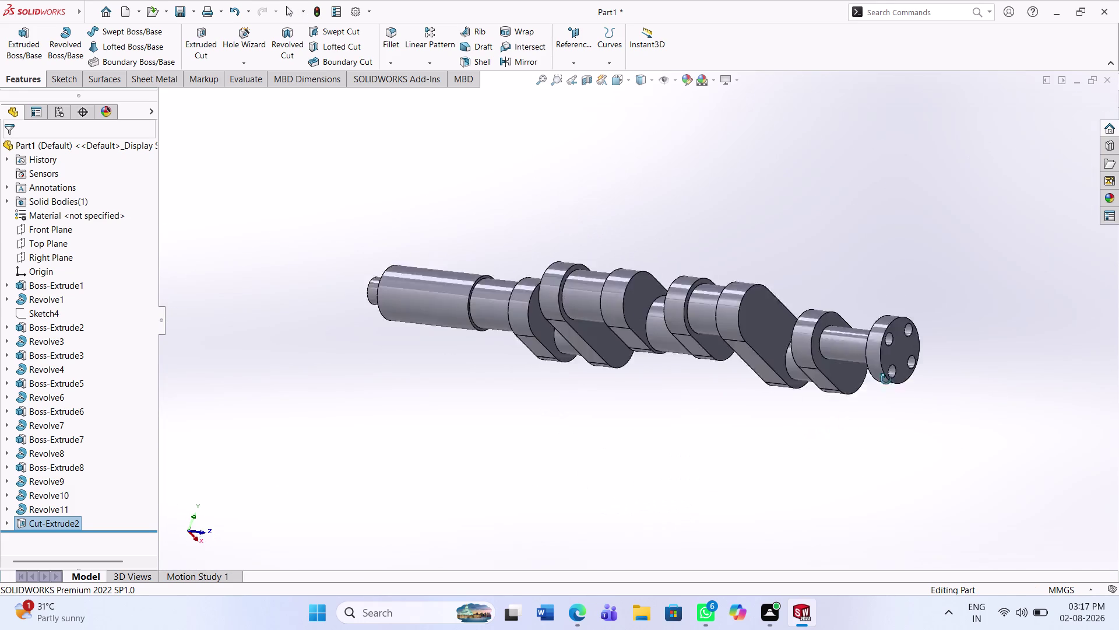
middle_drag(879, 390, 895, 353)
scroll(down, 3)
middle_drag(915, 298, 875, 298)
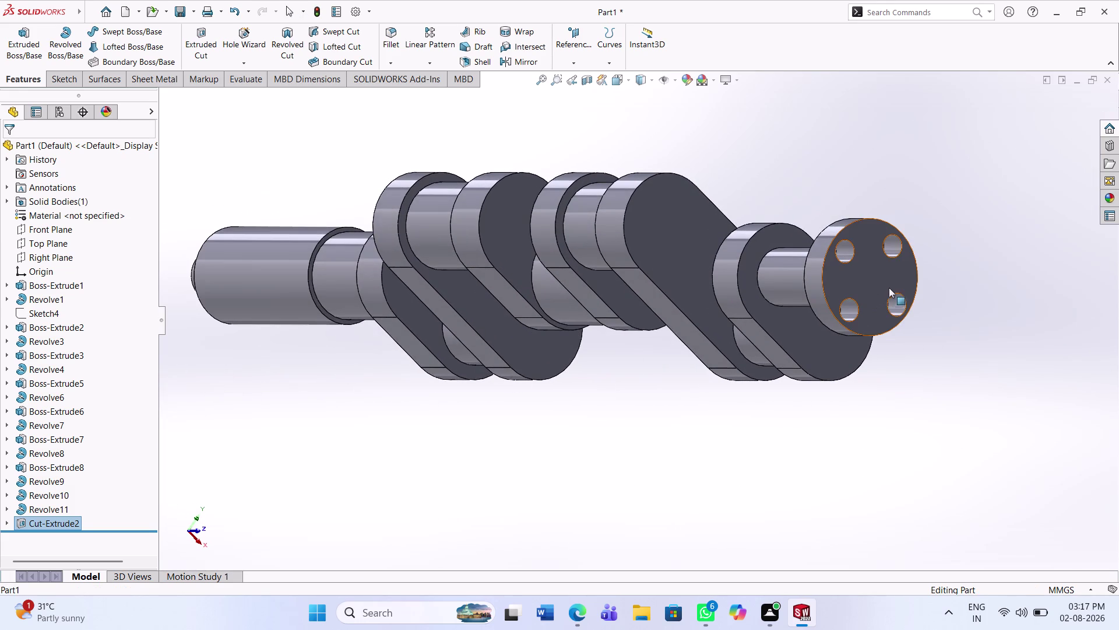
click(883, 281)
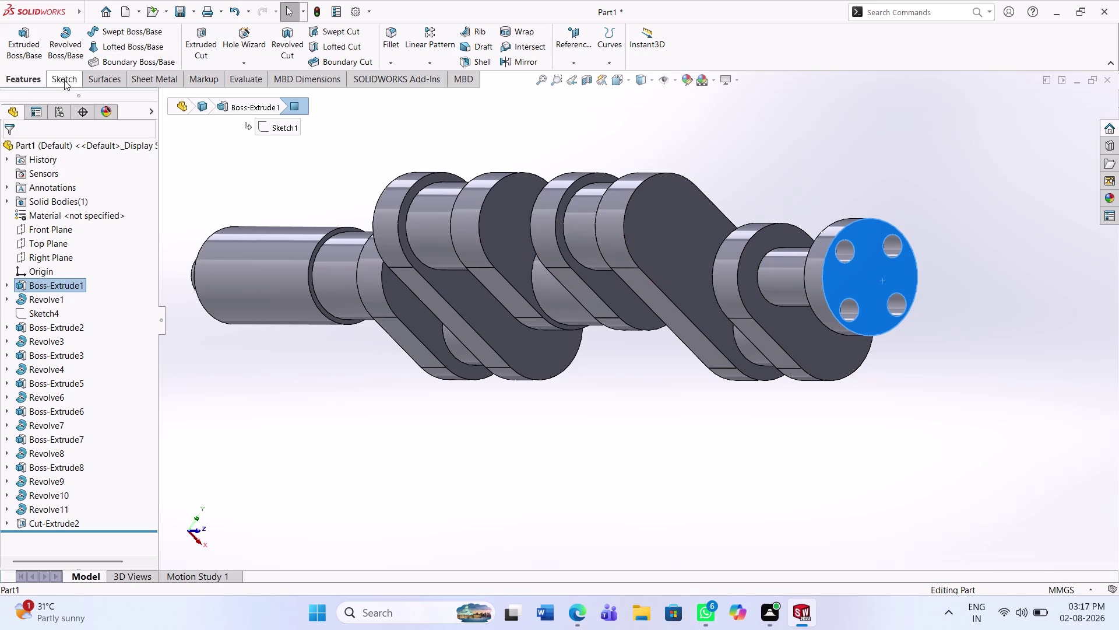
Start a sketch on the flange face and draw a circle centred on the origin.
click(64, 80)
click(17, 41)
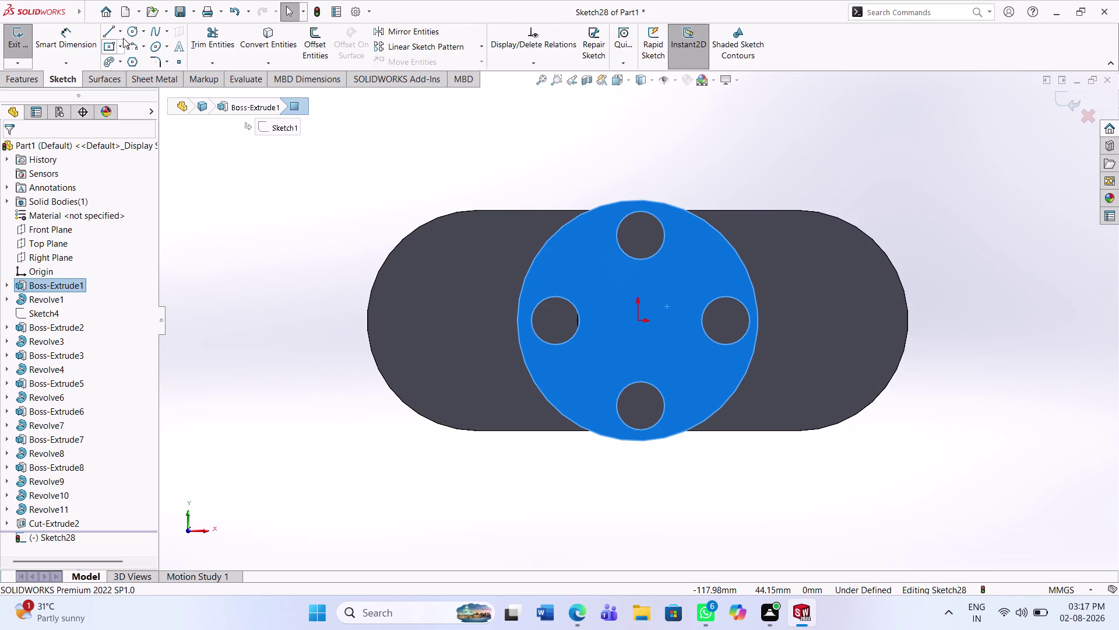
click(132, 35)
click(639, 320)
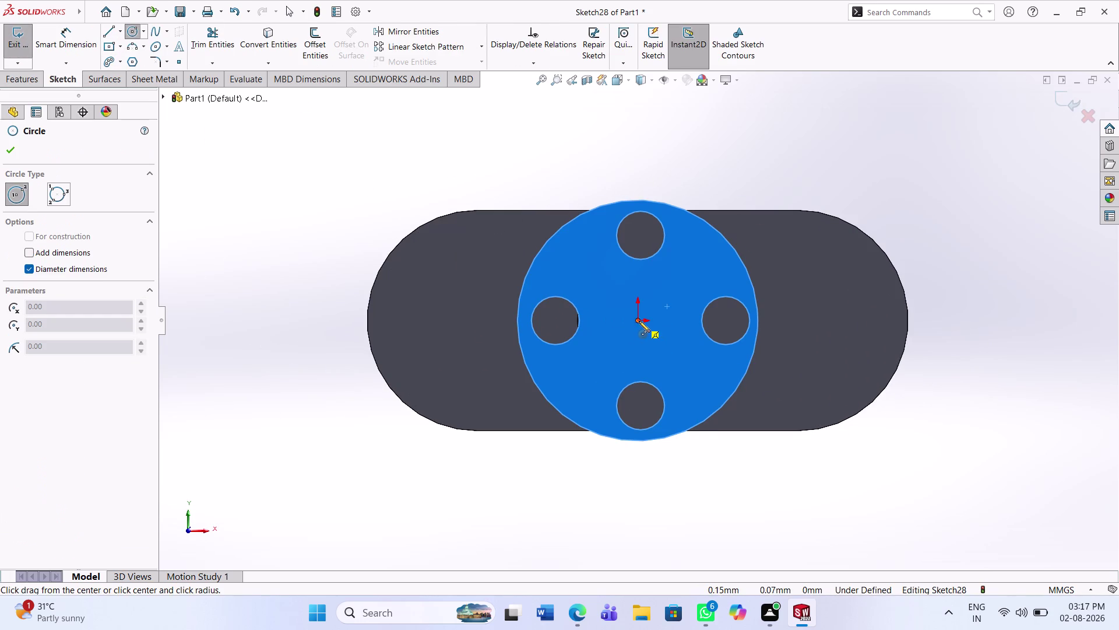
click(667, 352)
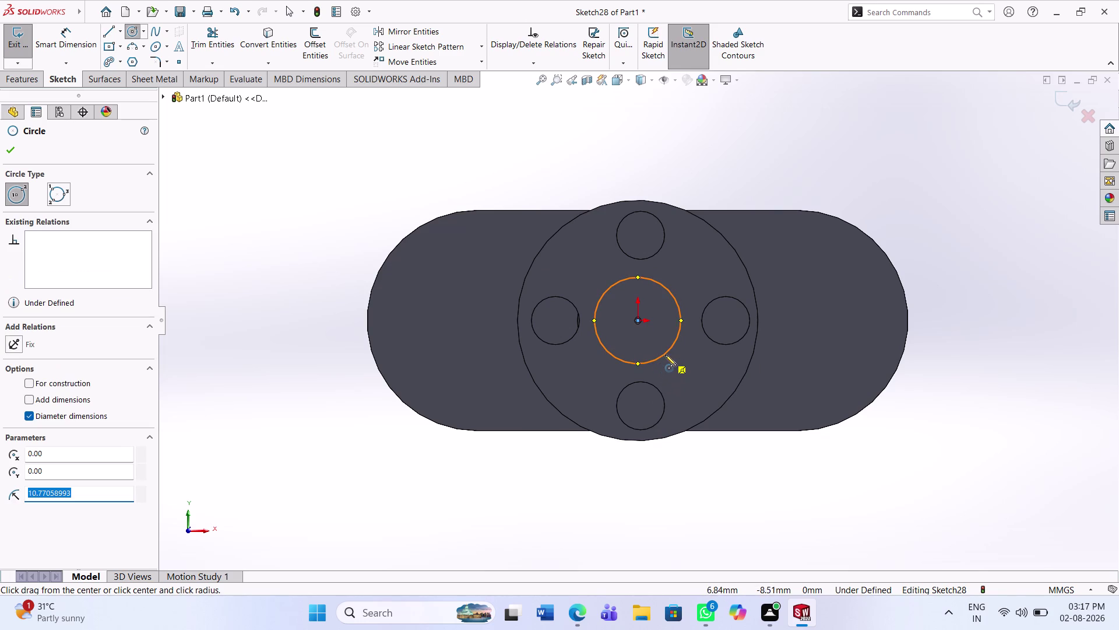
key(Escape)
Dimension the bore circle to a 22 mm diameter.
click(58, 47)
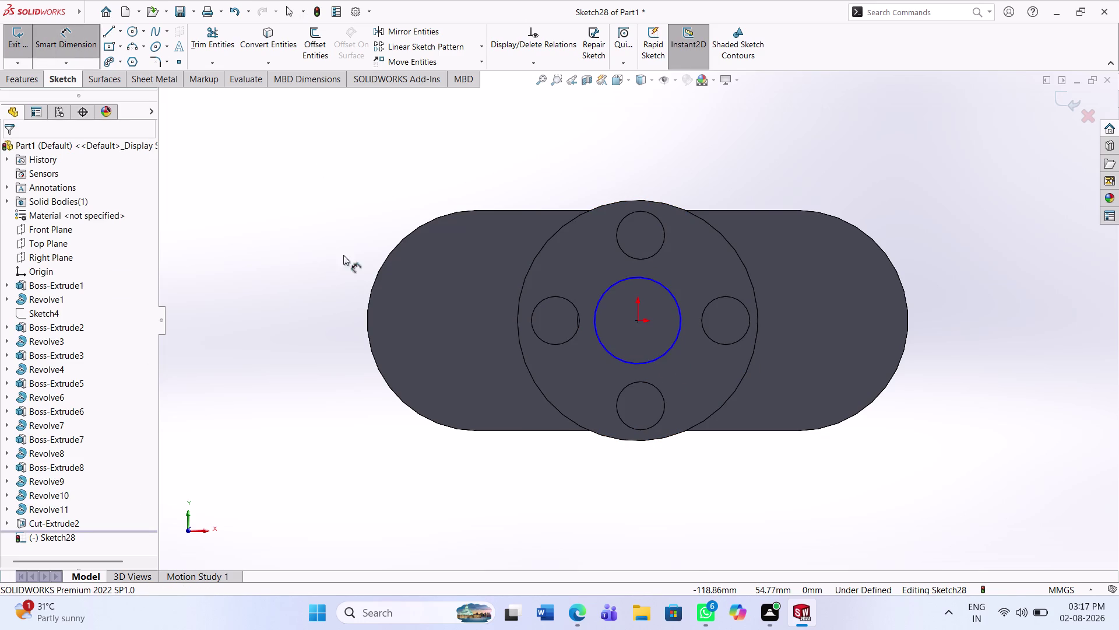
click(681, 325)
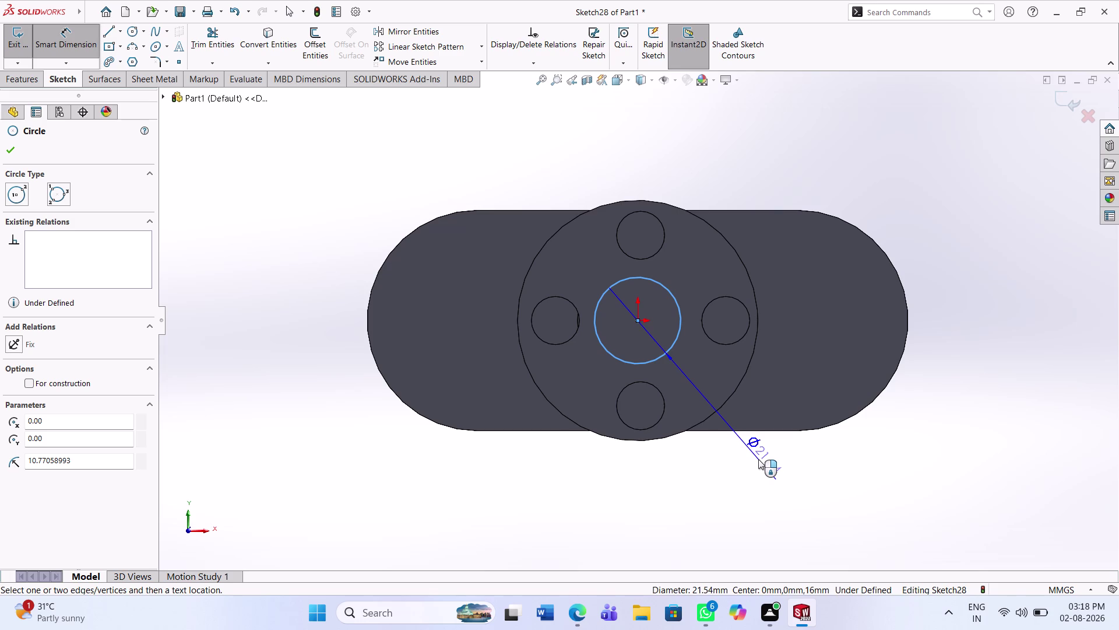
click(759, 459)
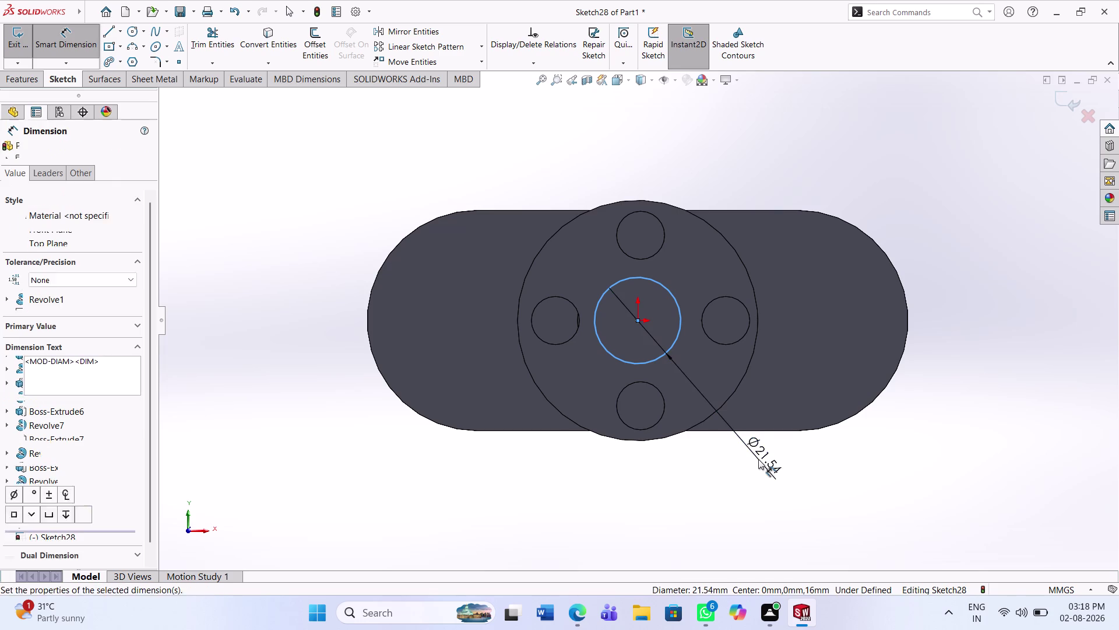
text(22)
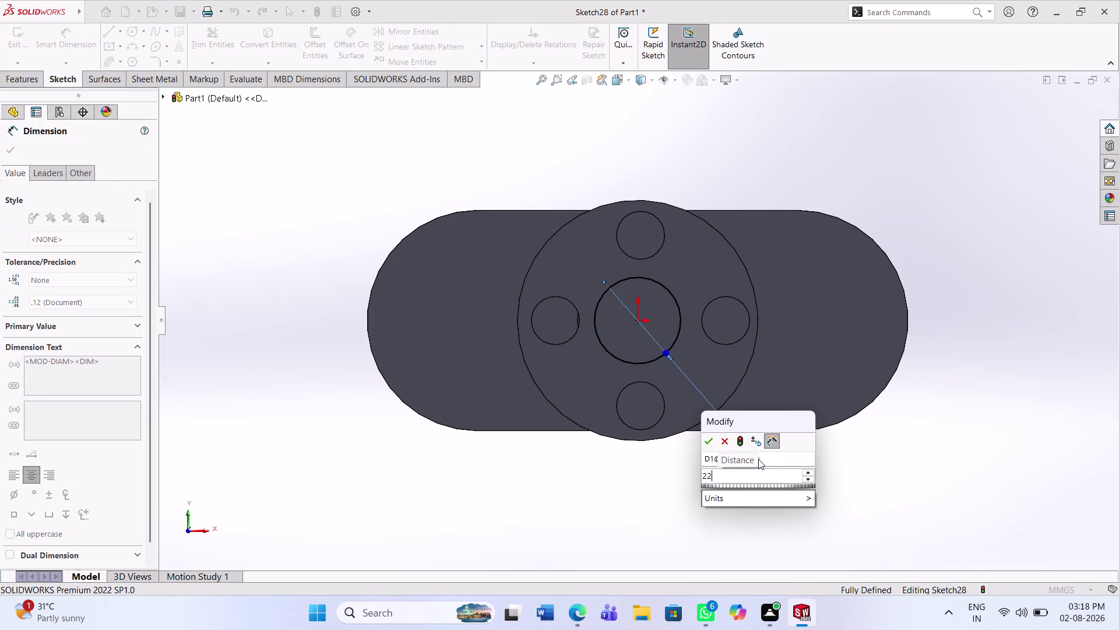
key(Return)
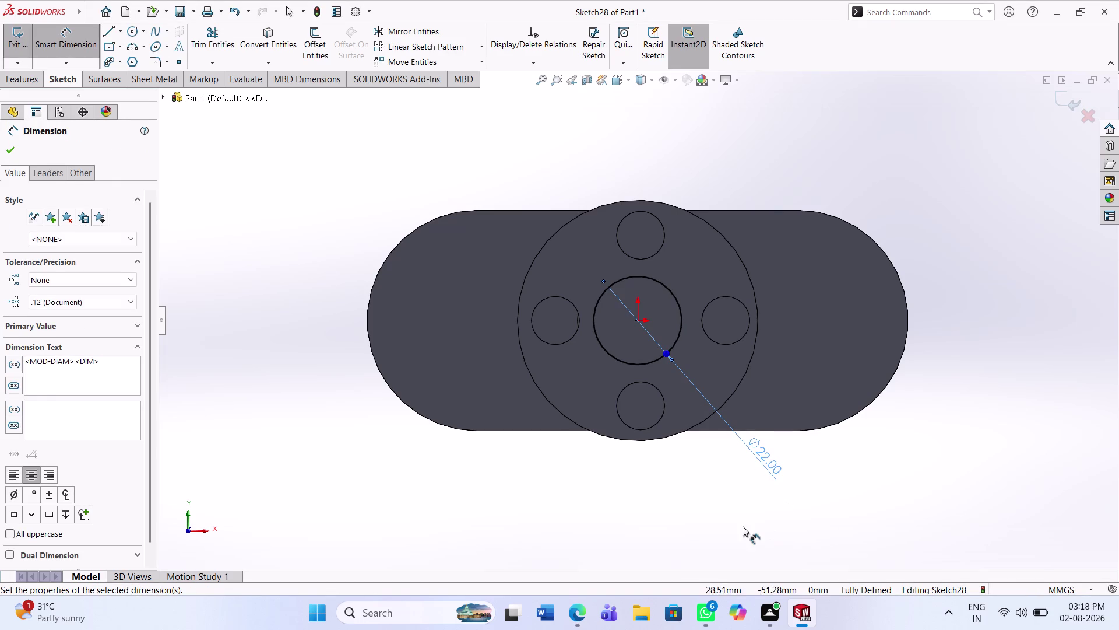
click(738, 526)
click(112, 34)
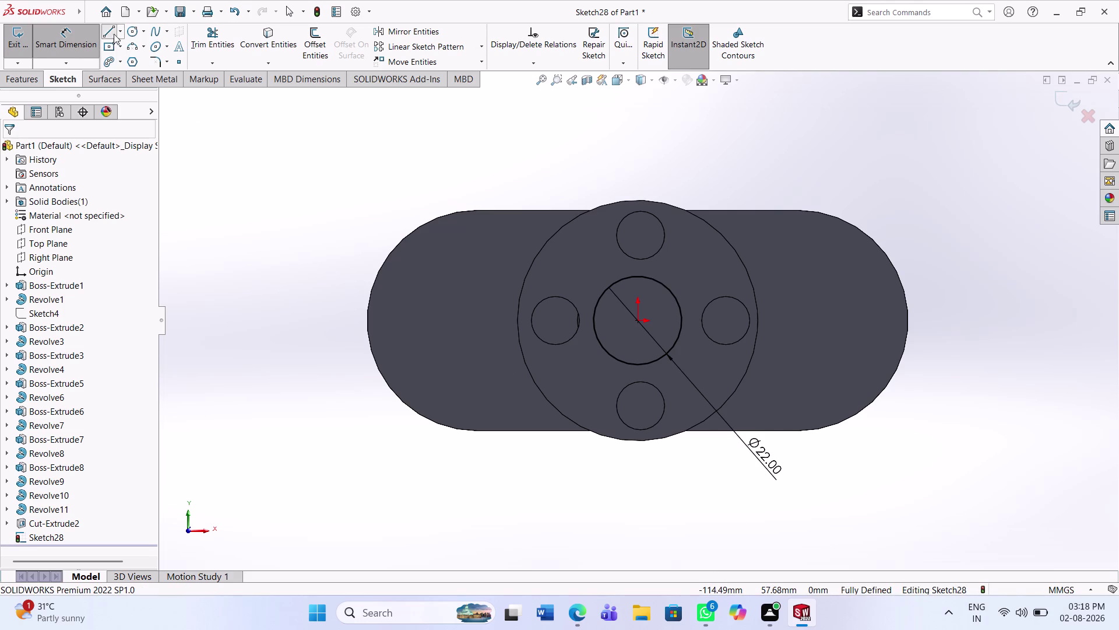
Draw the keyway notch lines at the bore's left edge.
scroll(down, 3)
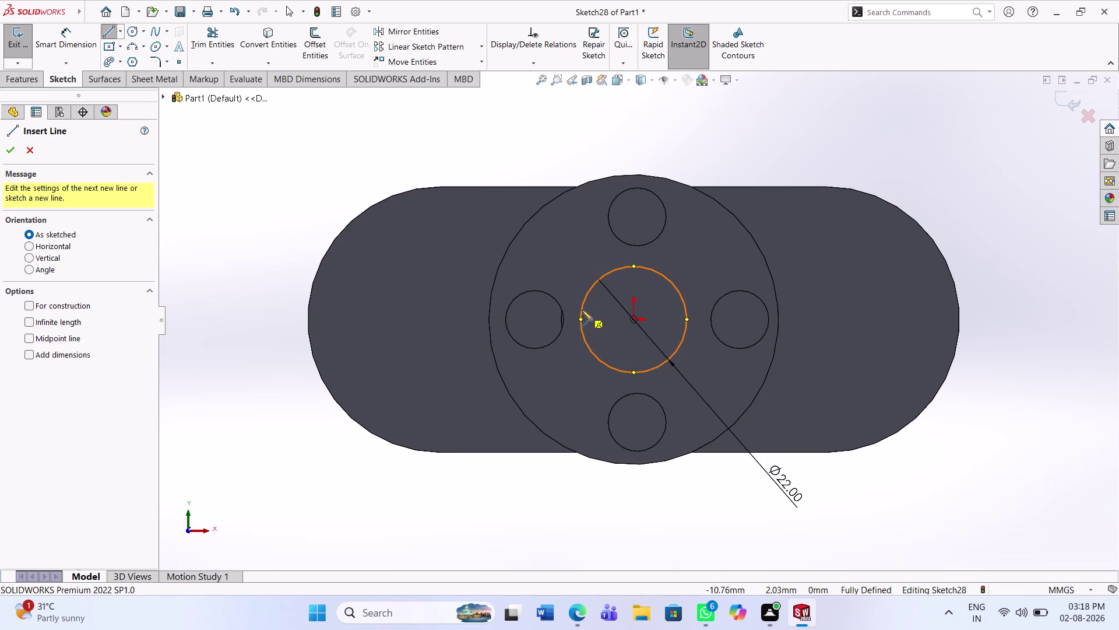
click(581, 310)
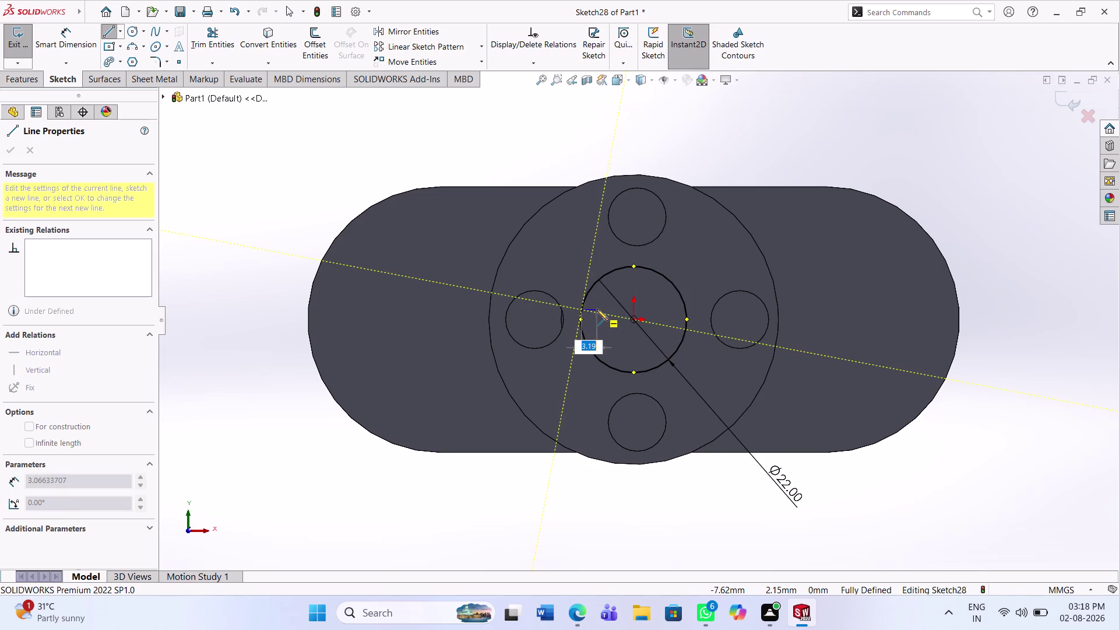
click(597, 309)
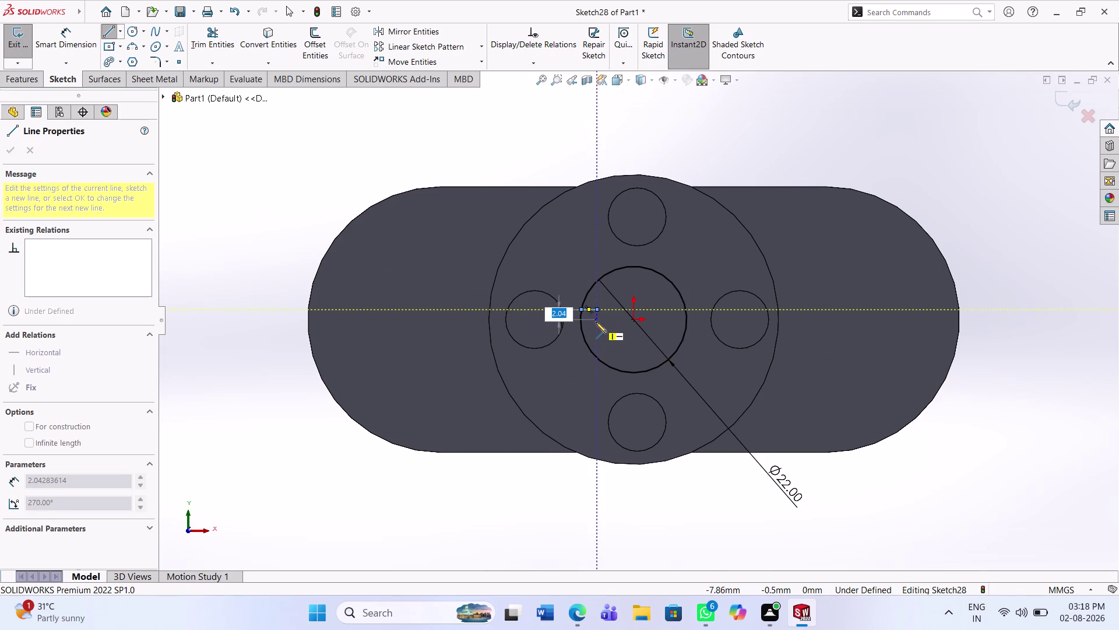
click(596, 322)
click(582, 321)
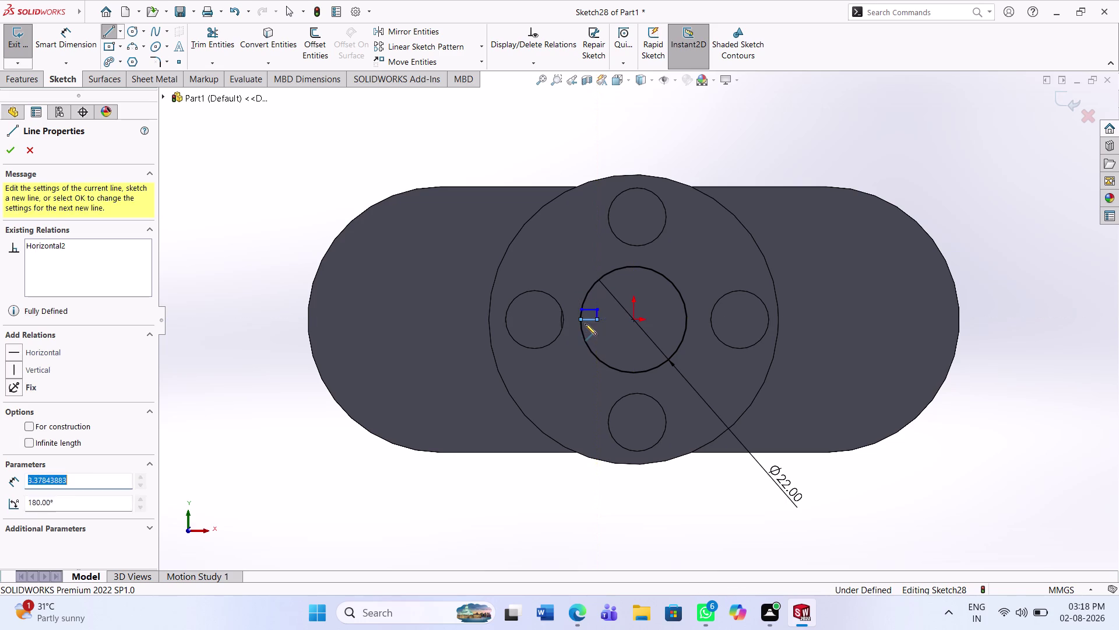
key(Escape)
key(Escape)
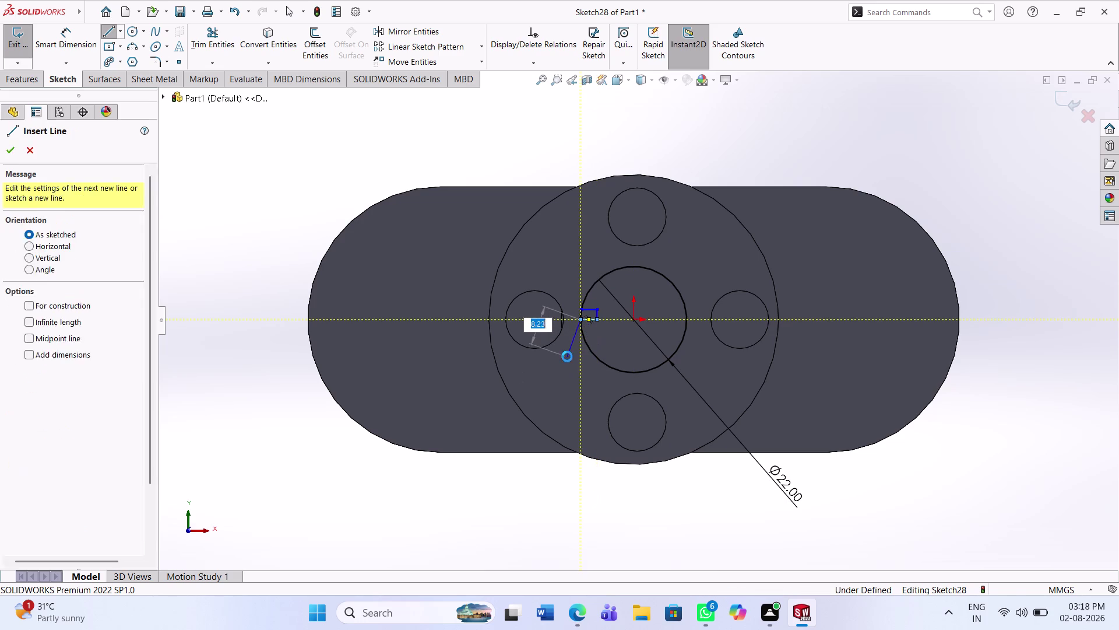
key(Escape)
Trim away the bore arc inside the keyway notch.
click(212, 42)
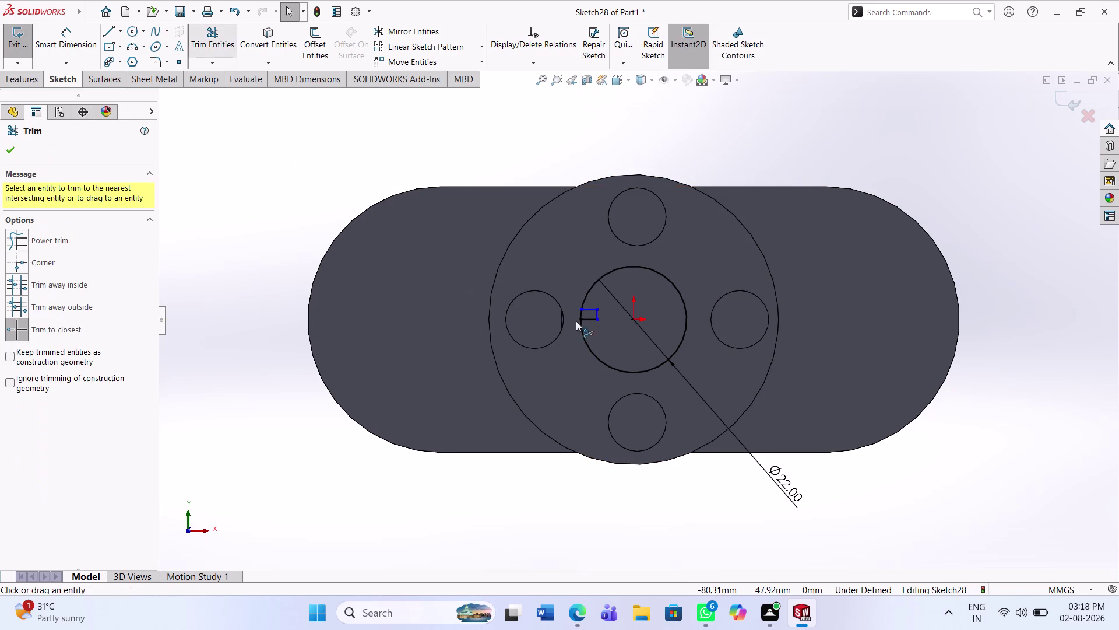
scroll(down, 3)
click(578, 319)
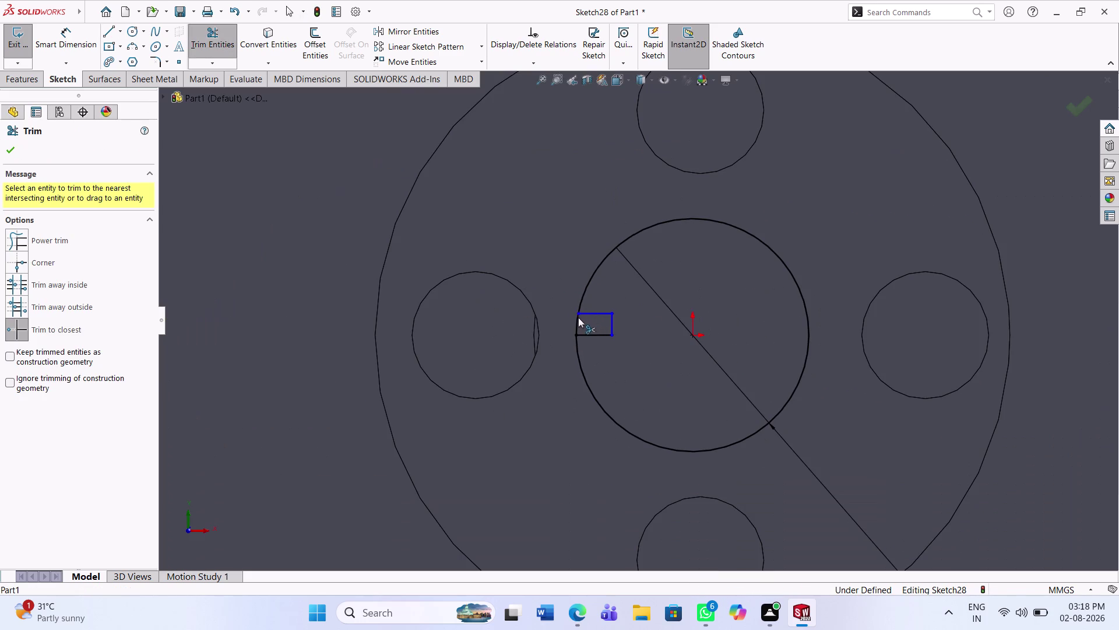
click(64, 30)
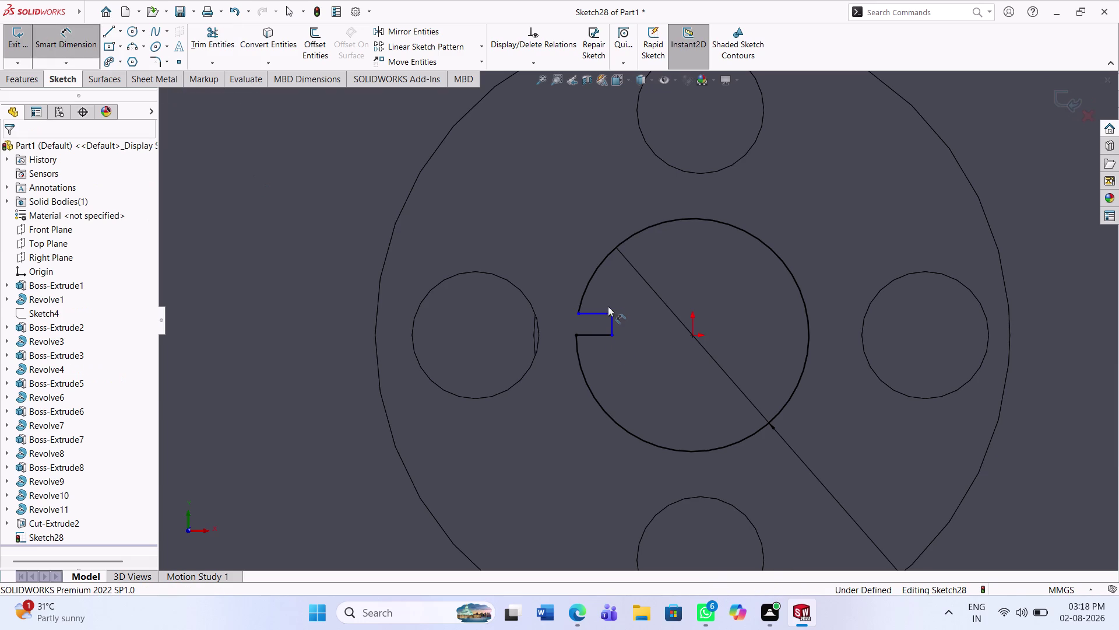
Add a 3 mm dimension to a keyway edge.
click(601, 313)
click(604, 335)
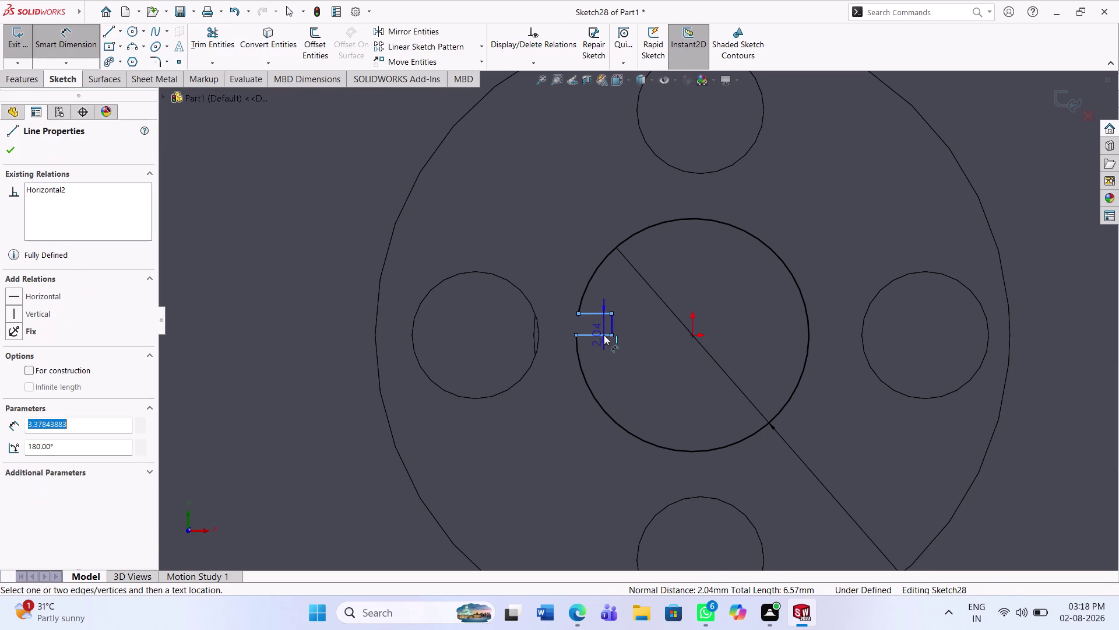
click(641, 328)
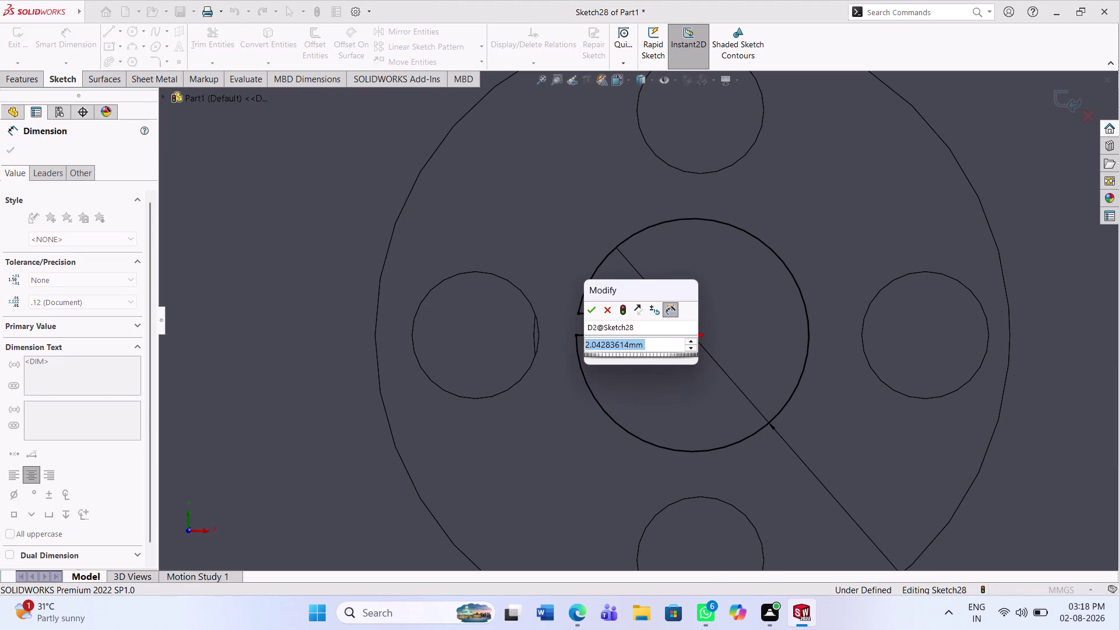
key(3)
key(Return)
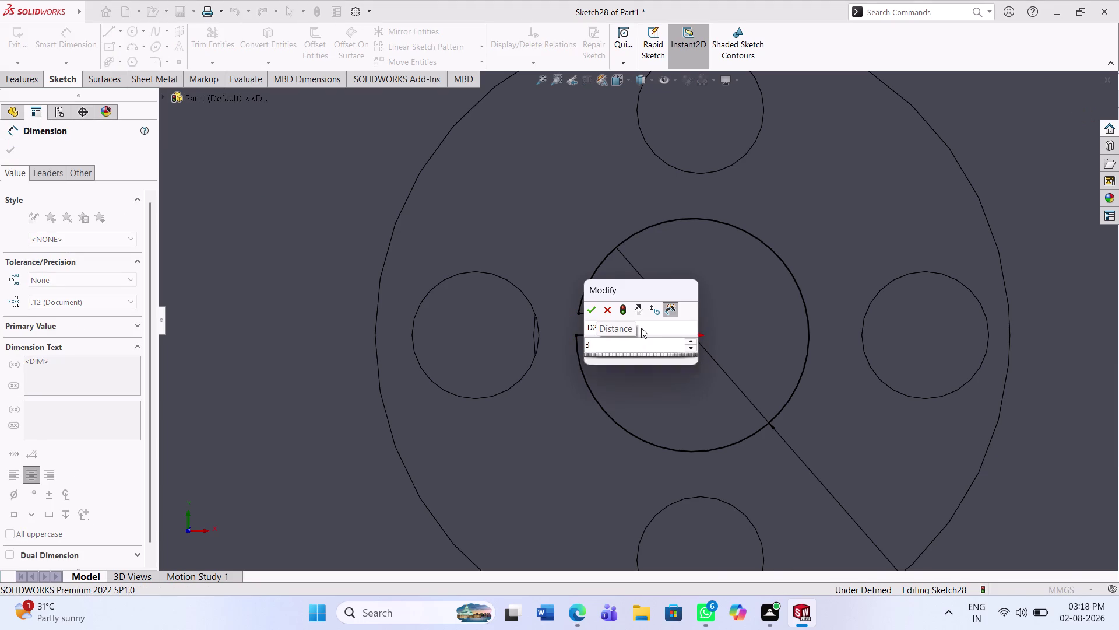
click(600, 411)
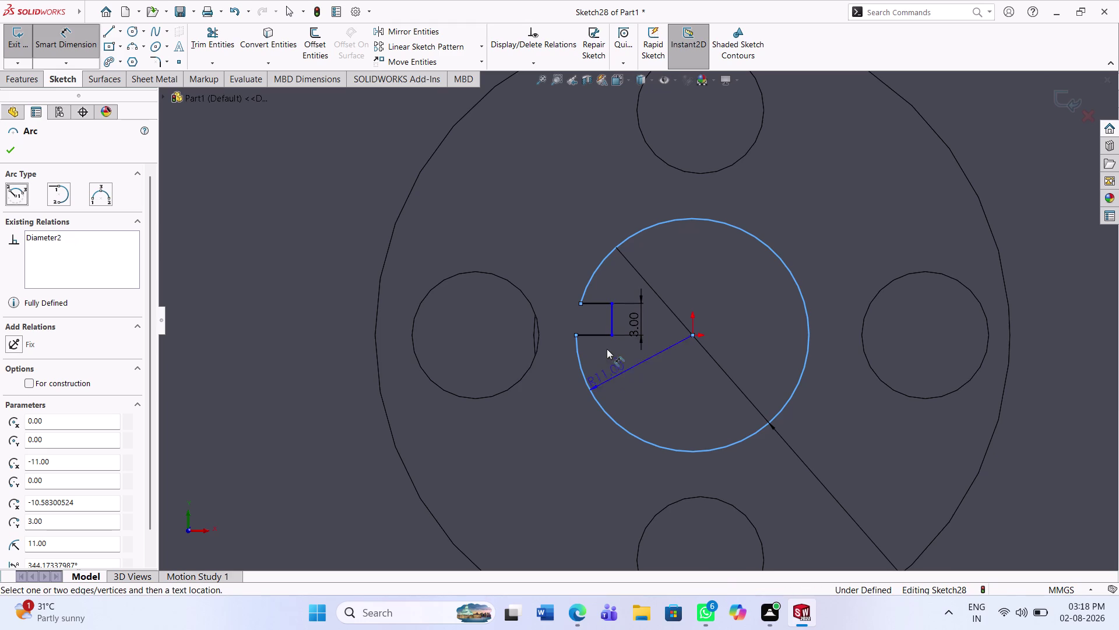
key(Escape)
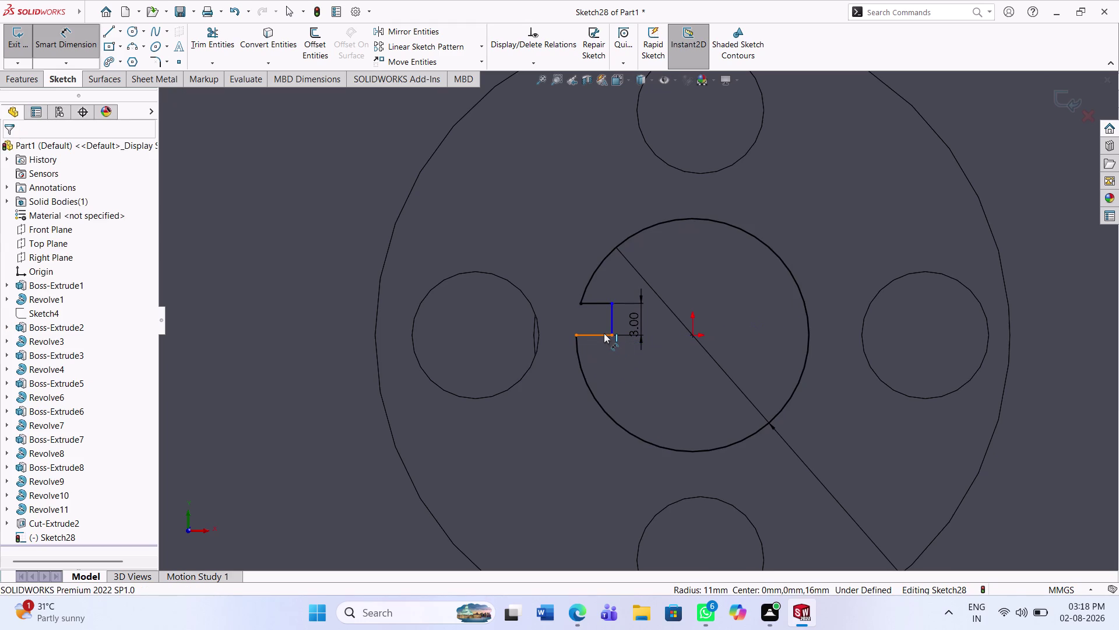
Dimension the keyway's lower edge to a 3 mm depth.
click(601, 334)
click(607, 346)
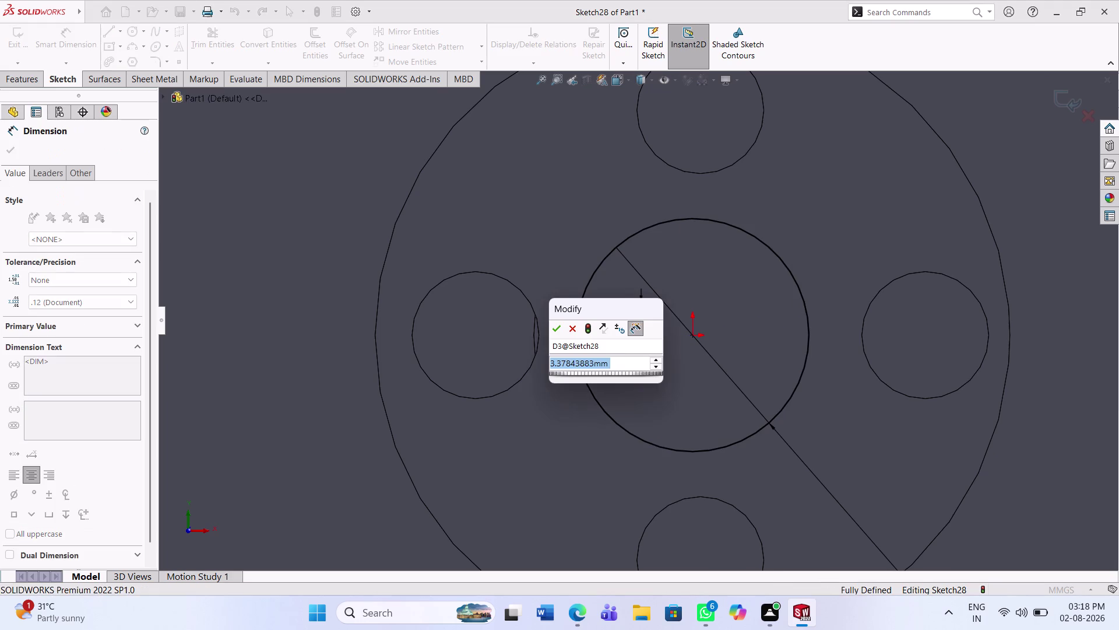
key(3)
key(Return)
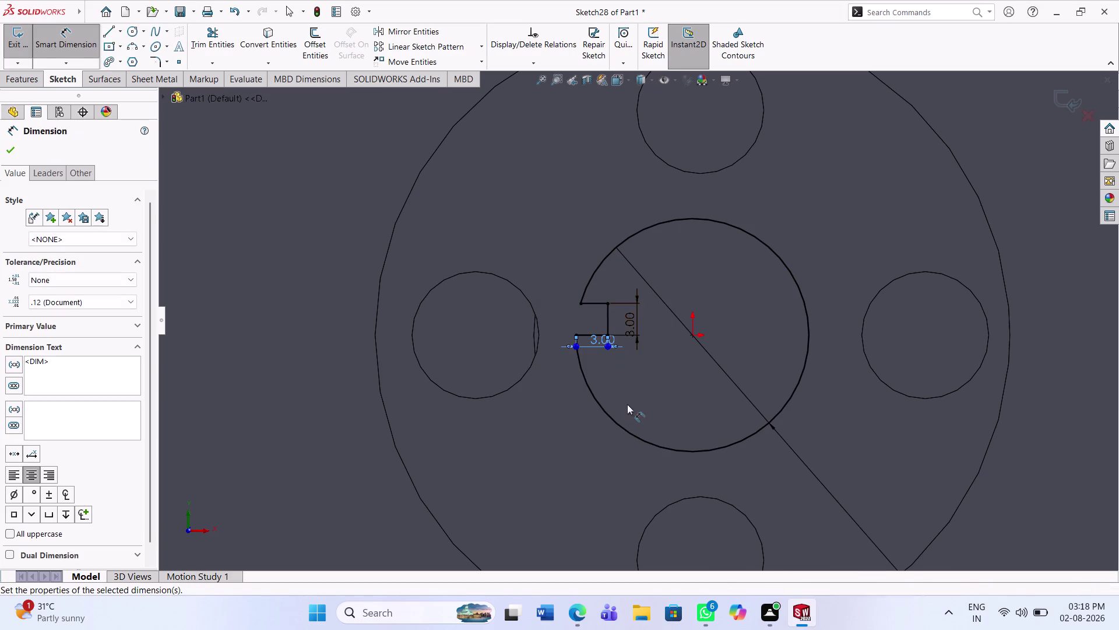
click(574, 436)
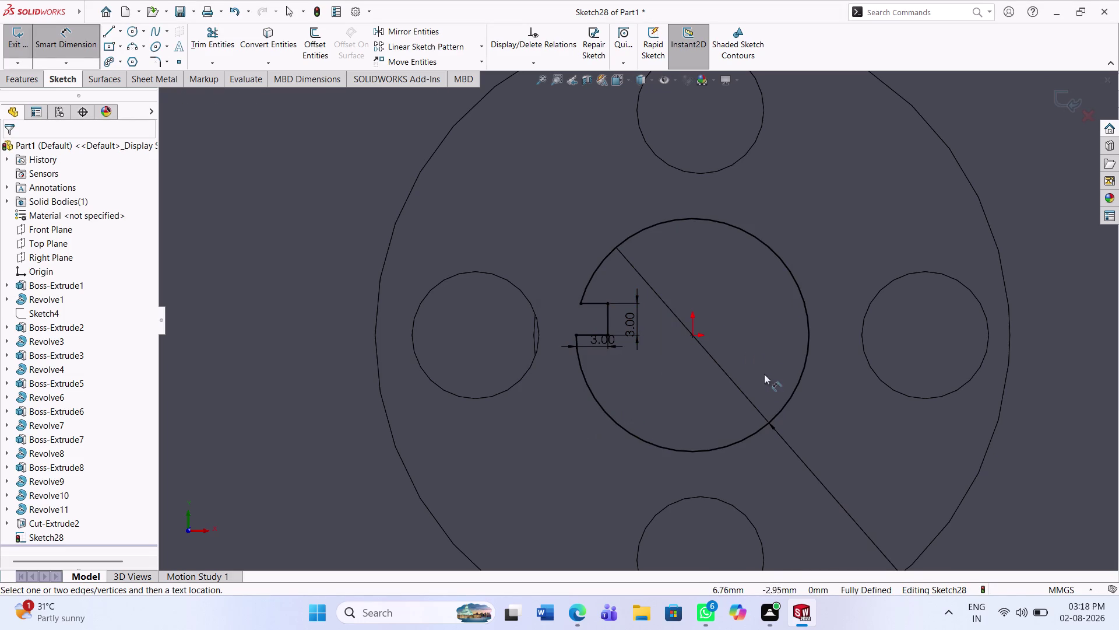
click(119, 25)
click(120, 56)
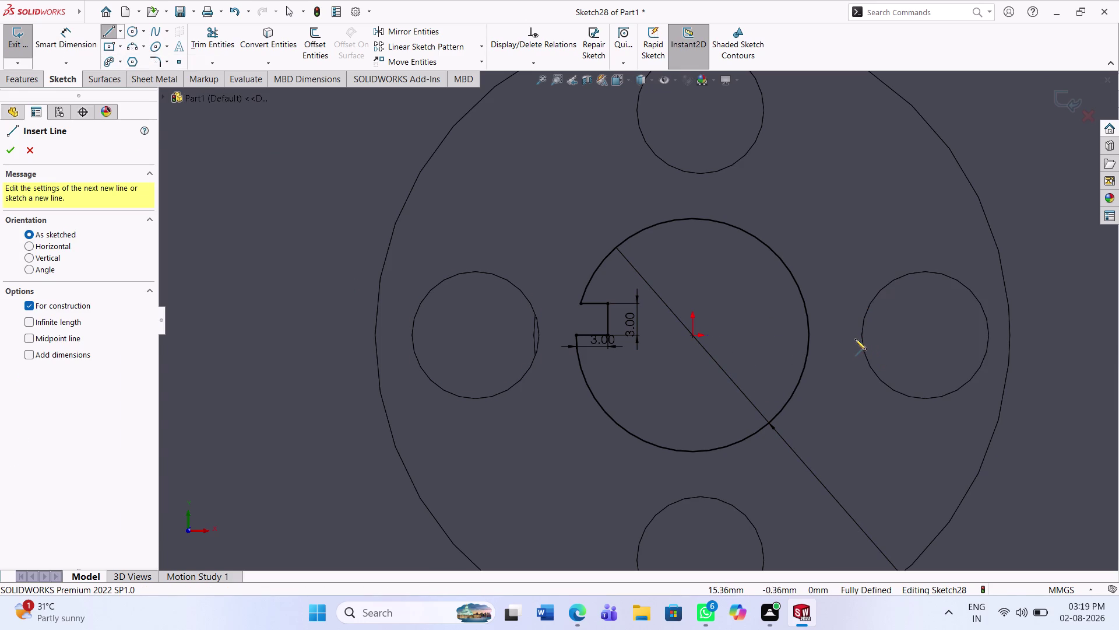
Draw a construction line across the bore, from its right side past the notch.
click(848, 336)
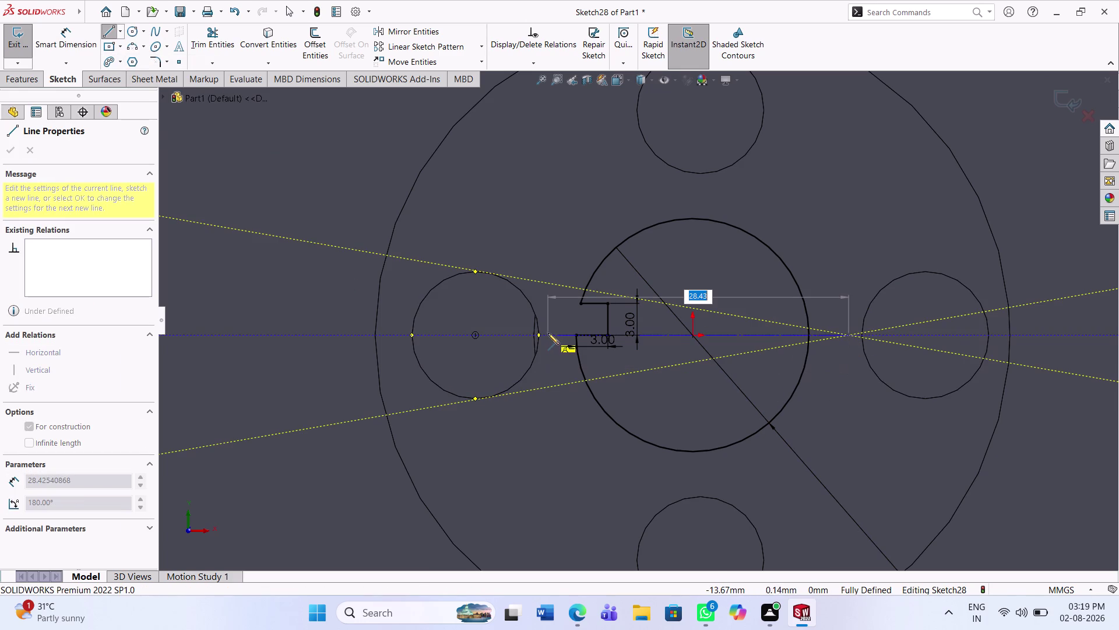
click(548, 334)
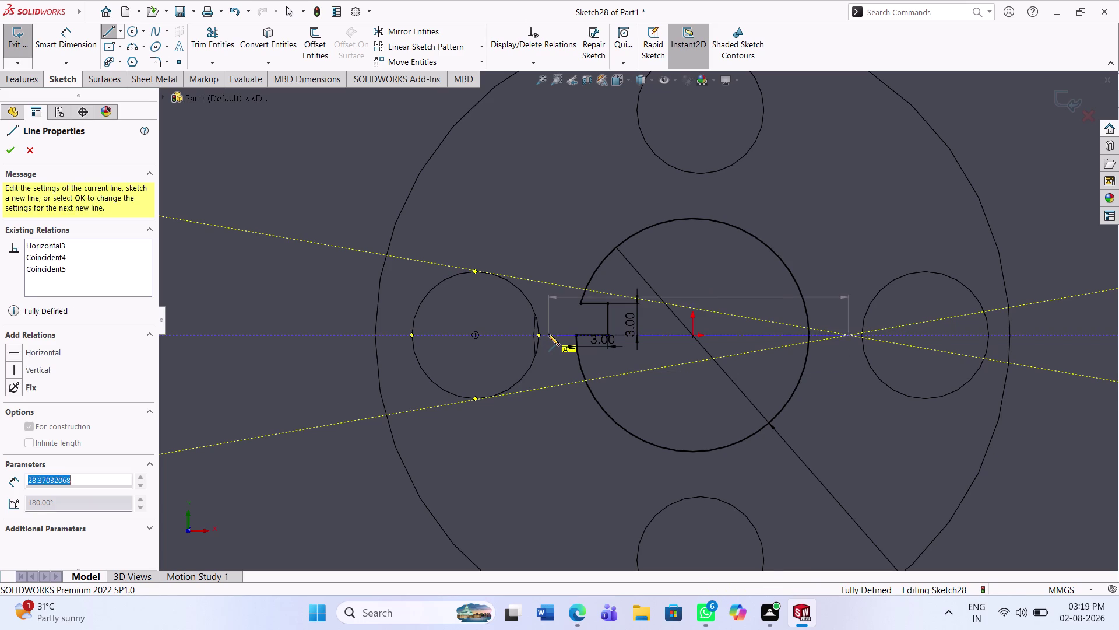
key(Escape)
key(Escape)
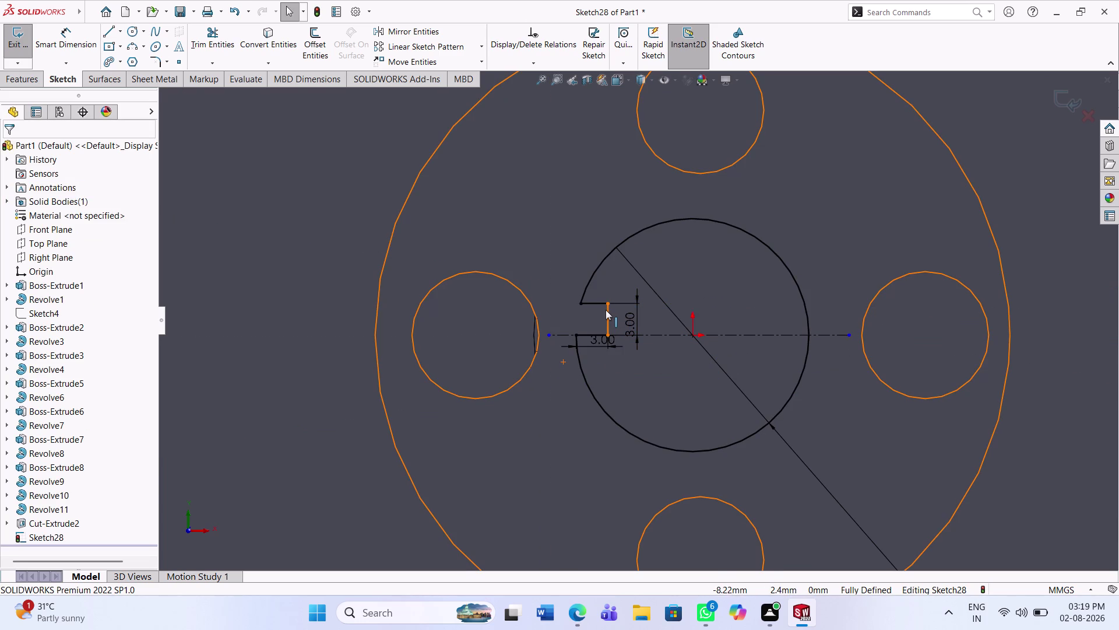
Undo that line along with the keyway notch lines and dimensions.
key(ctrl+z)
key(ctrl+z)
key(ctrl+z)
key(ctrl+z)
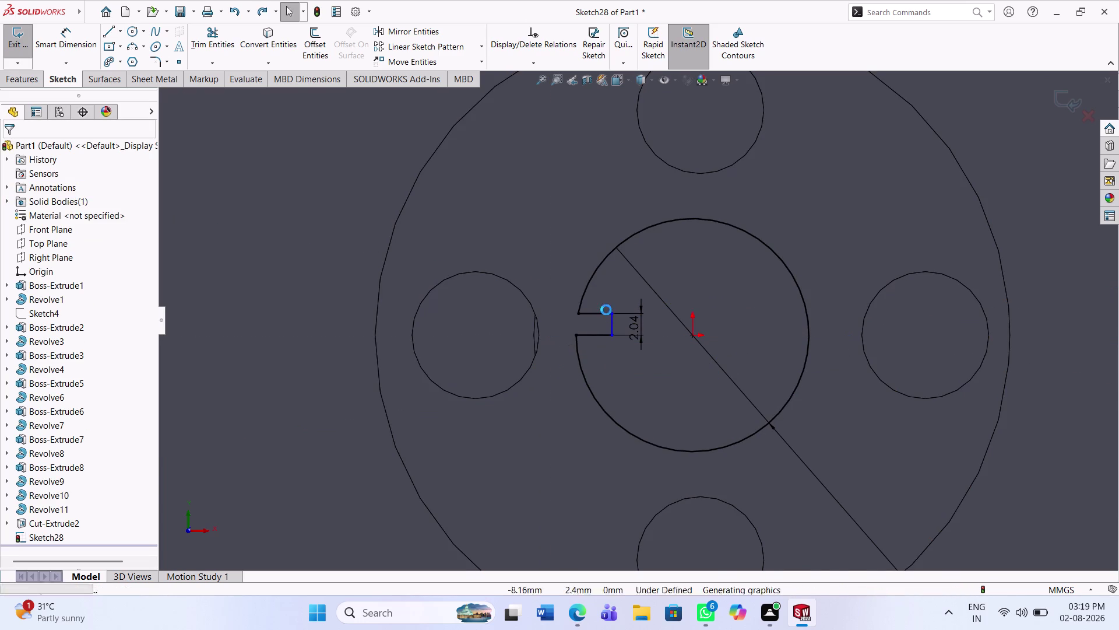
key(ctrl+z)
key(ctrl+z)
key(ctrl+z)
key(ctrl+z)
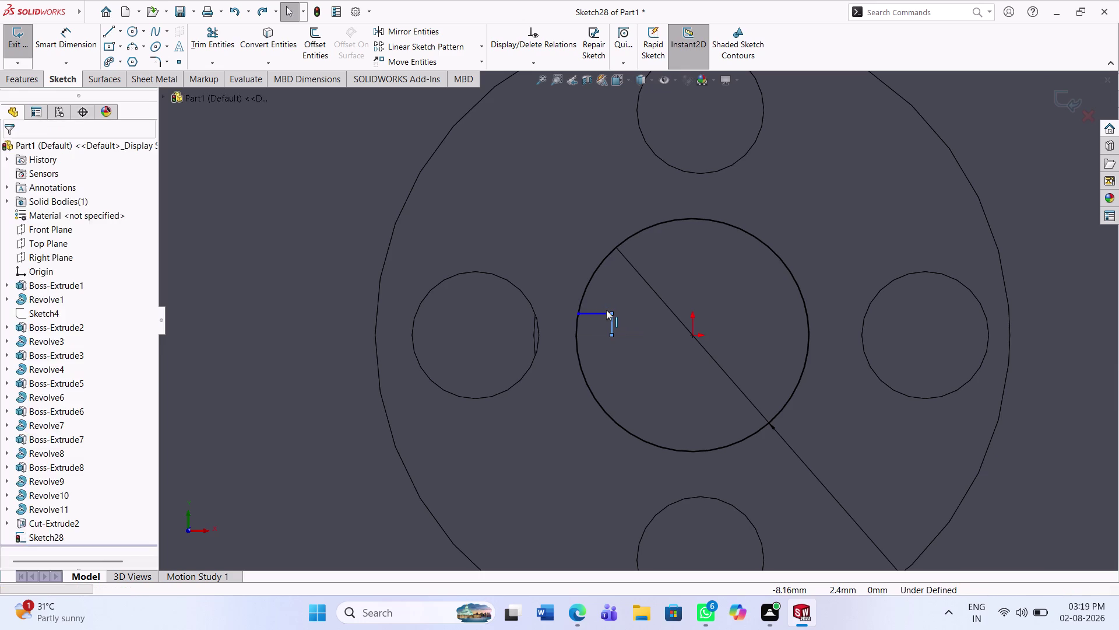
key(ctrl+z)
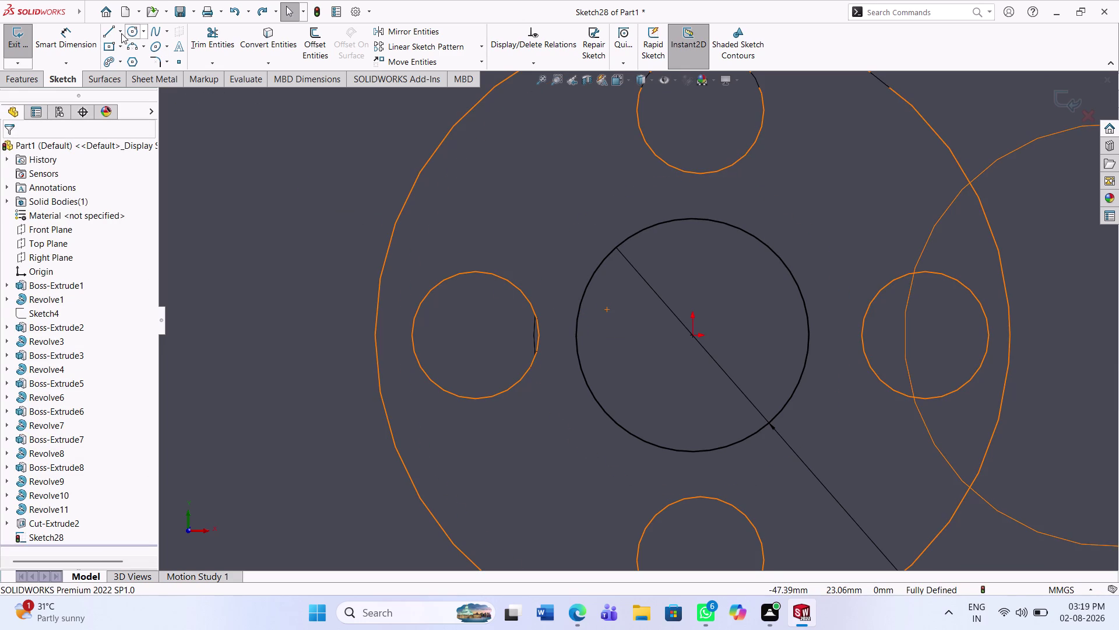
Draw a horizontal centerline across the bore, ending at its left edge.
click(119, 31)
click(110, 64)
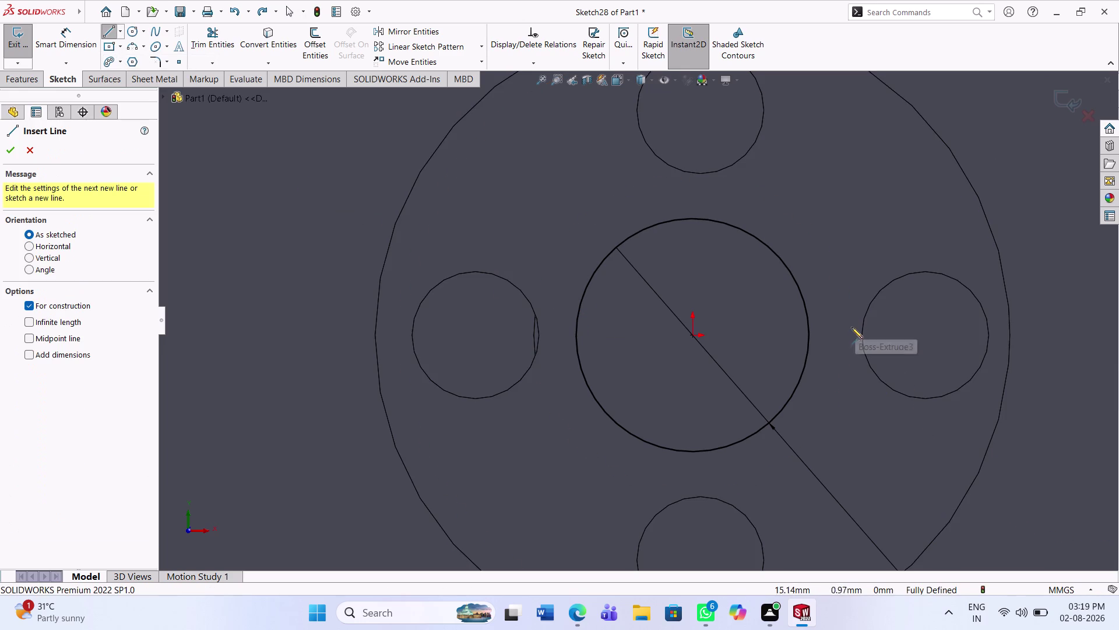
click(850, 336)
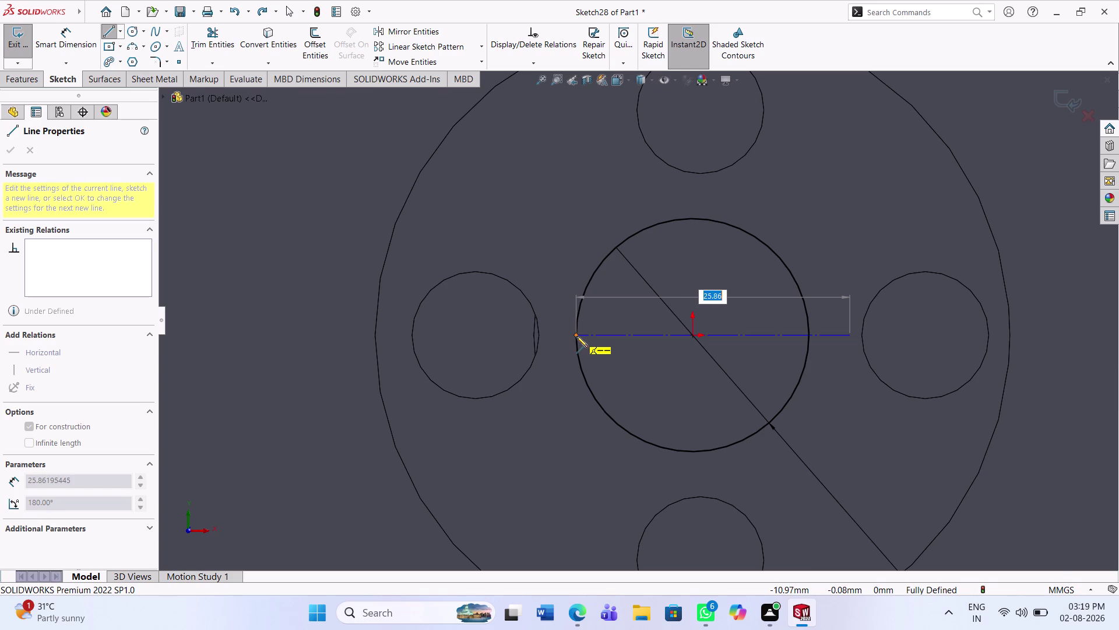
click(576, 336)
key(Escape)
key(Escape)
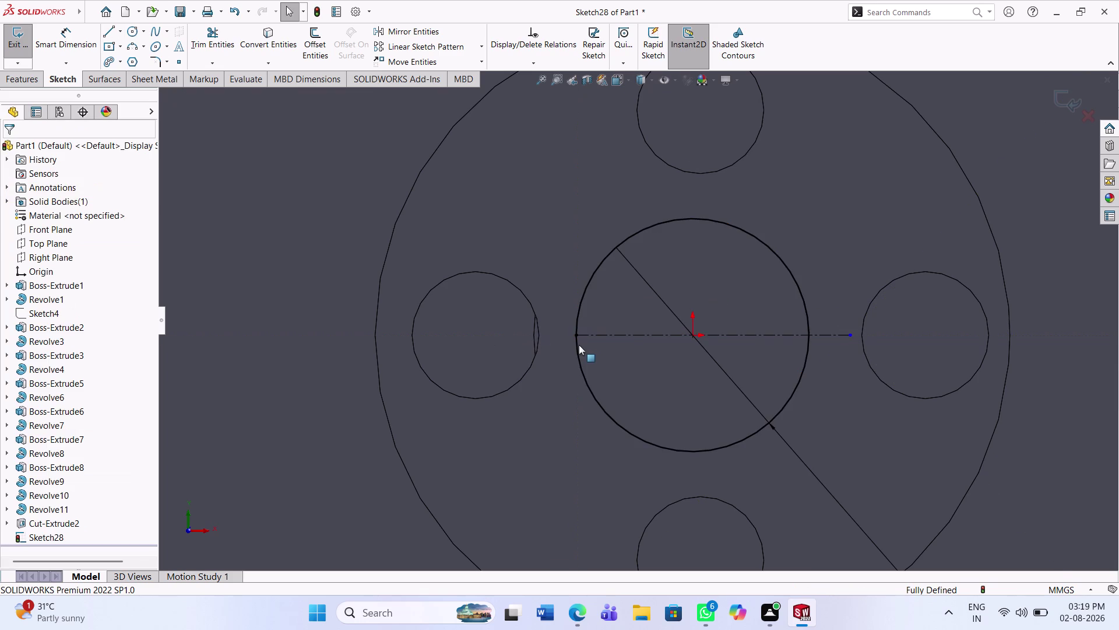
click(104, 32)
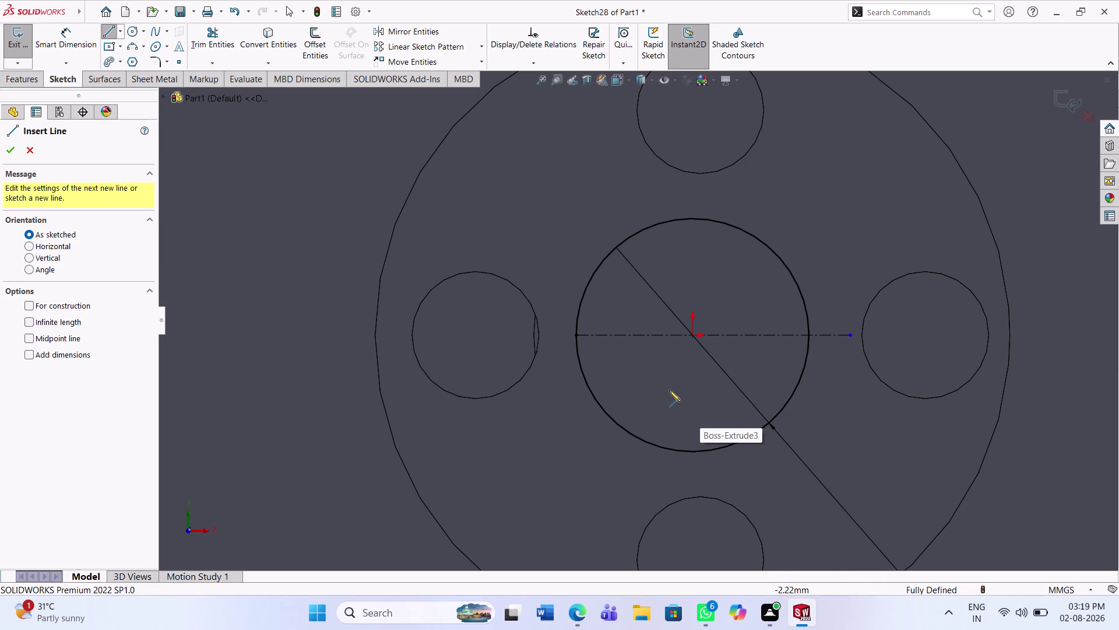
Draw the three keyway notch lines on the bore's left edge.
click(578, 317)
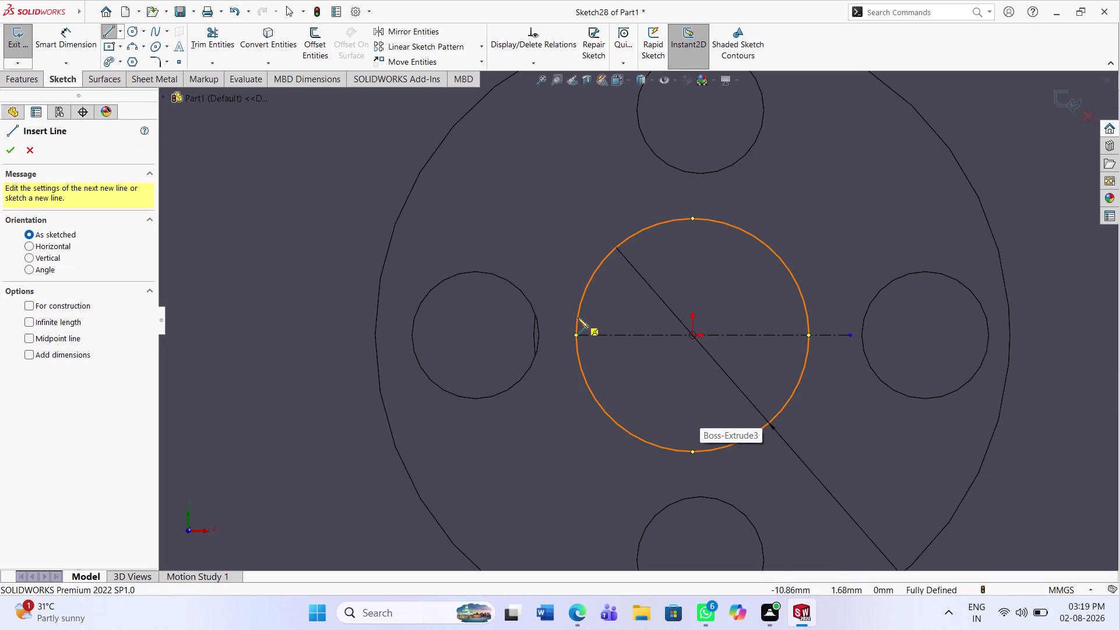
click(598, 318)
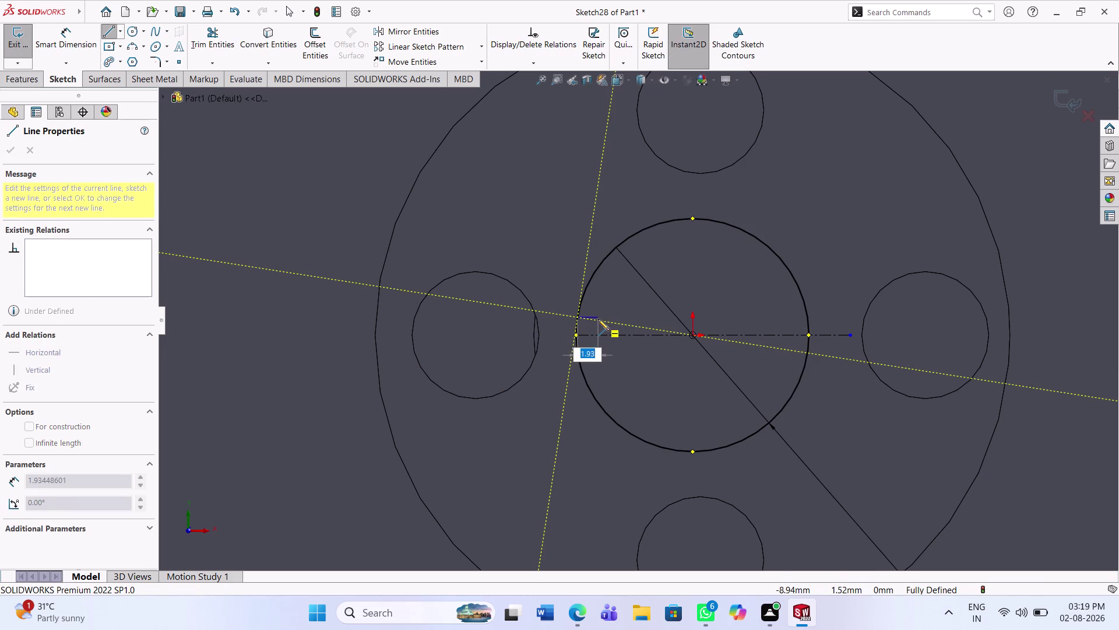
click(596, 354)
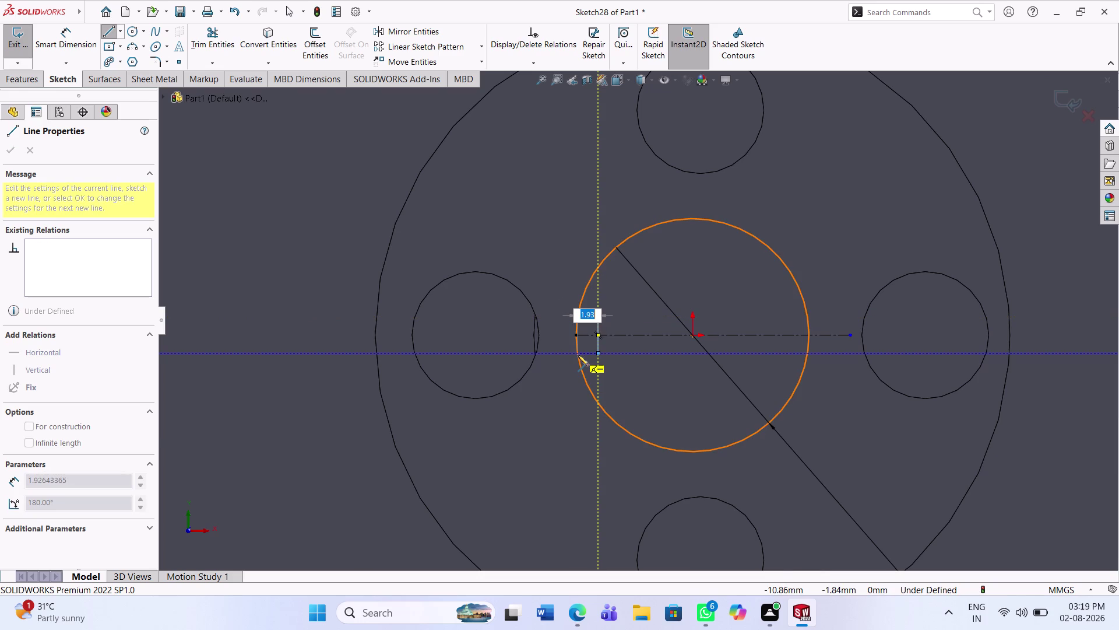
click(577, 355)
key(Escape)
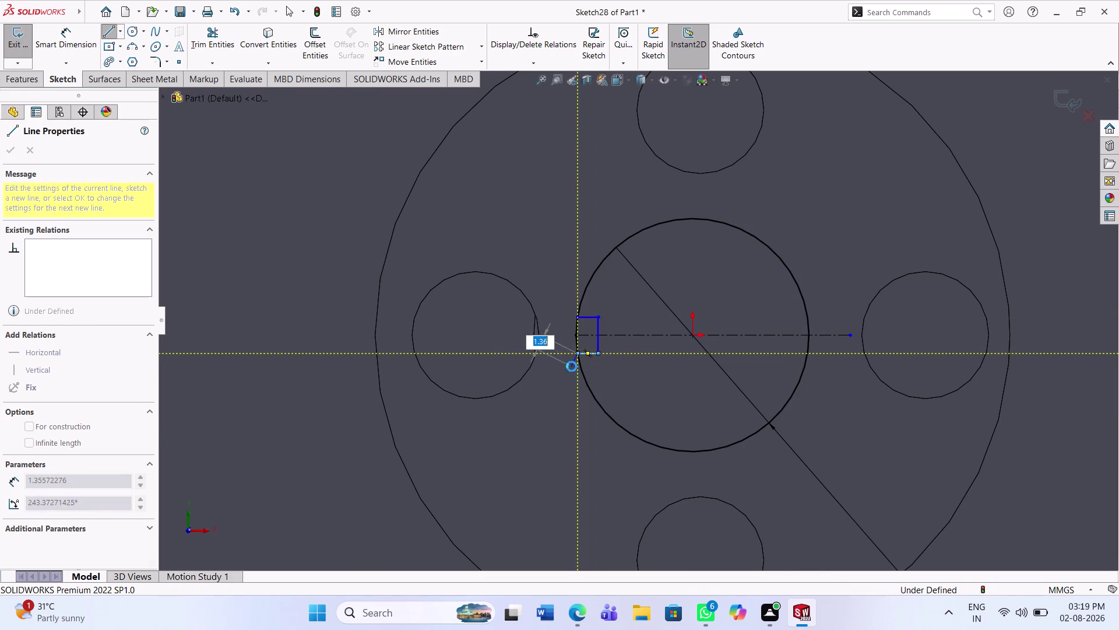
key(Escape)
Make the notch's top and bottom edges symmetric about the centerline.
click(77, 58)
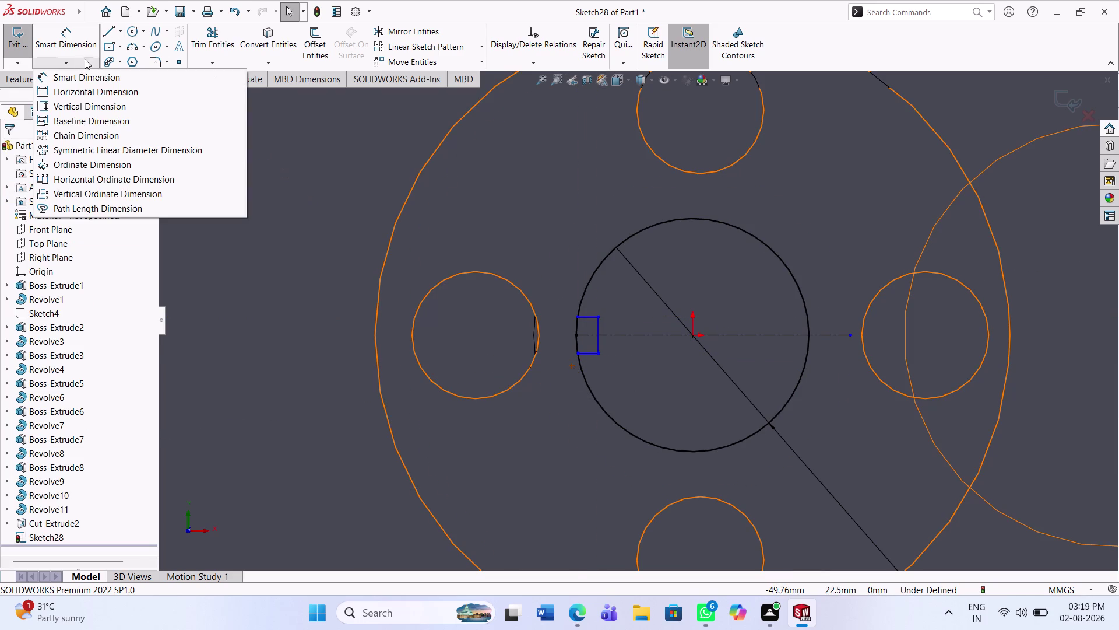
click(79, 43)
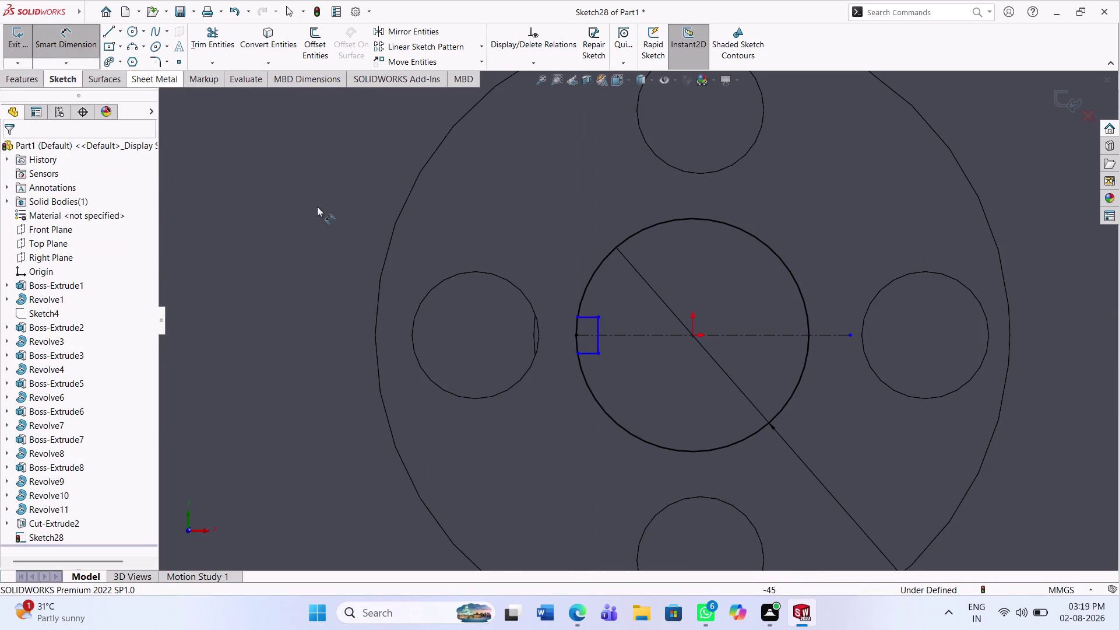
scroll(down, 3)
click(596, 341)
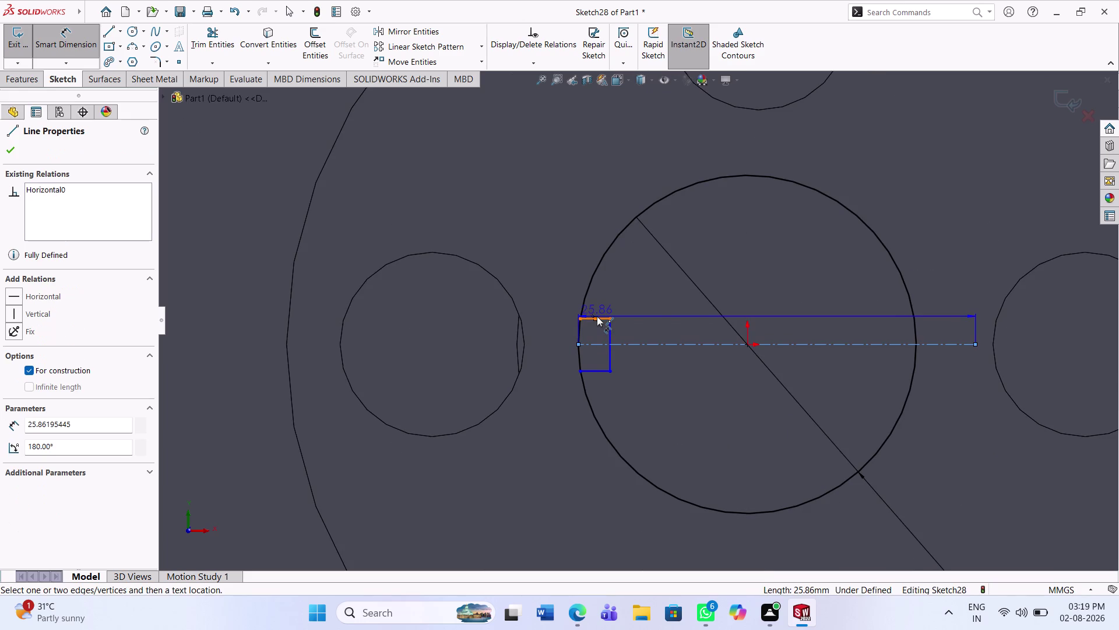
key(Escape)
key(Escape)
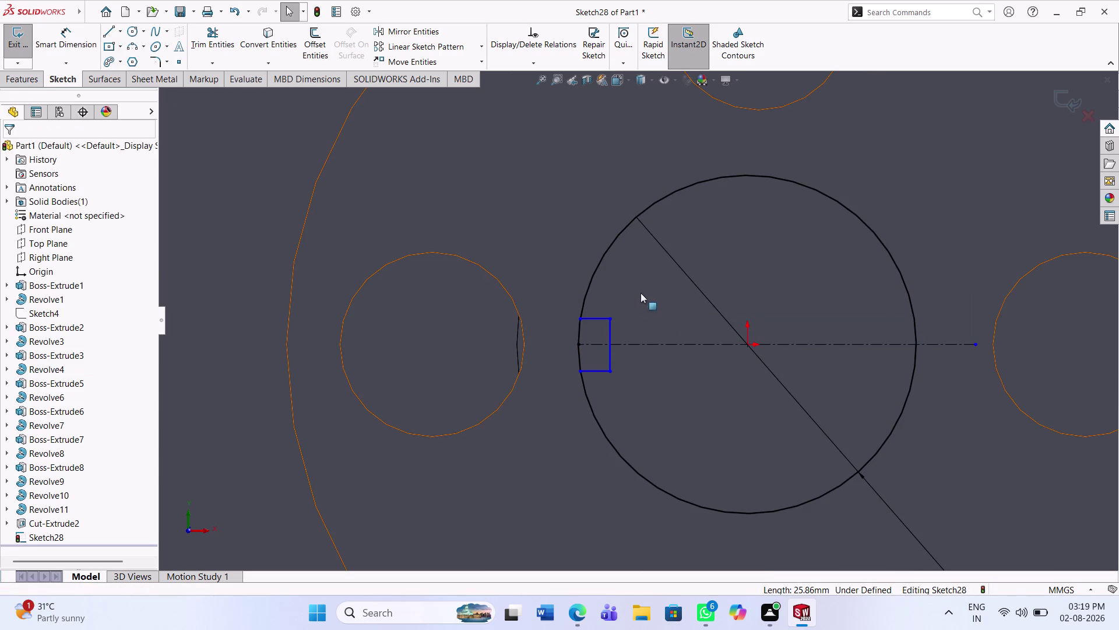
click(599, 319)
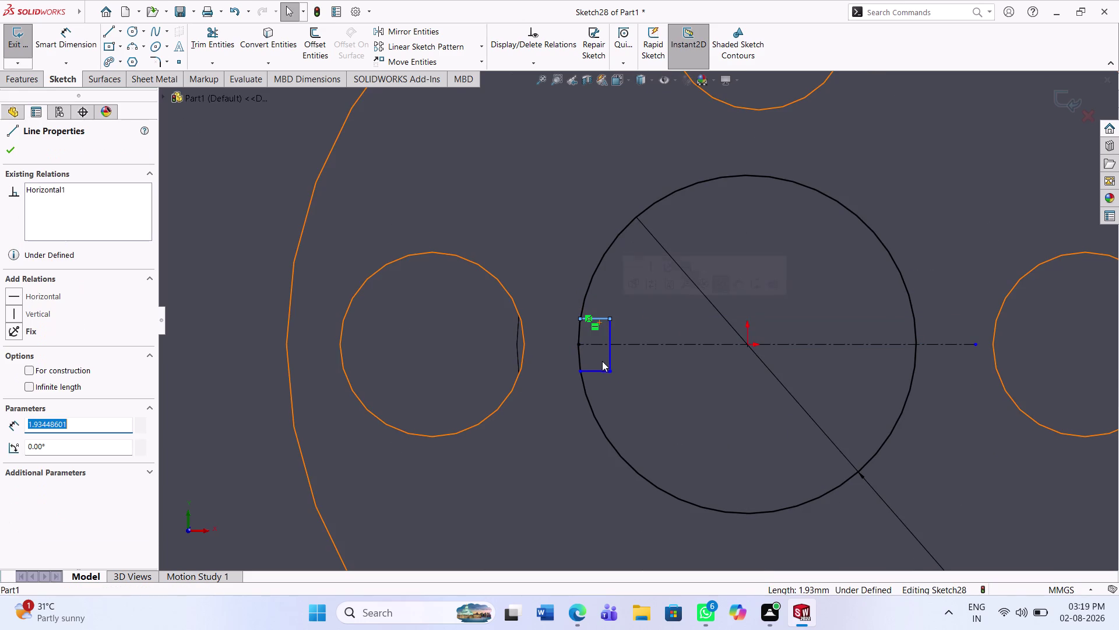
click(602, 368)
click(631, 345)
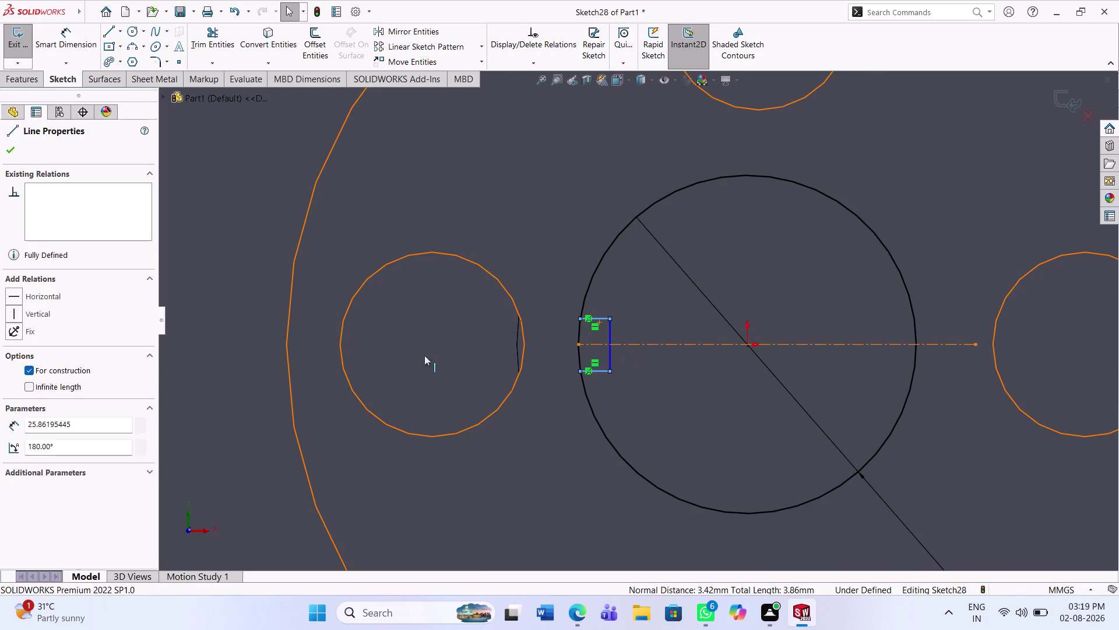
click(15, 456)
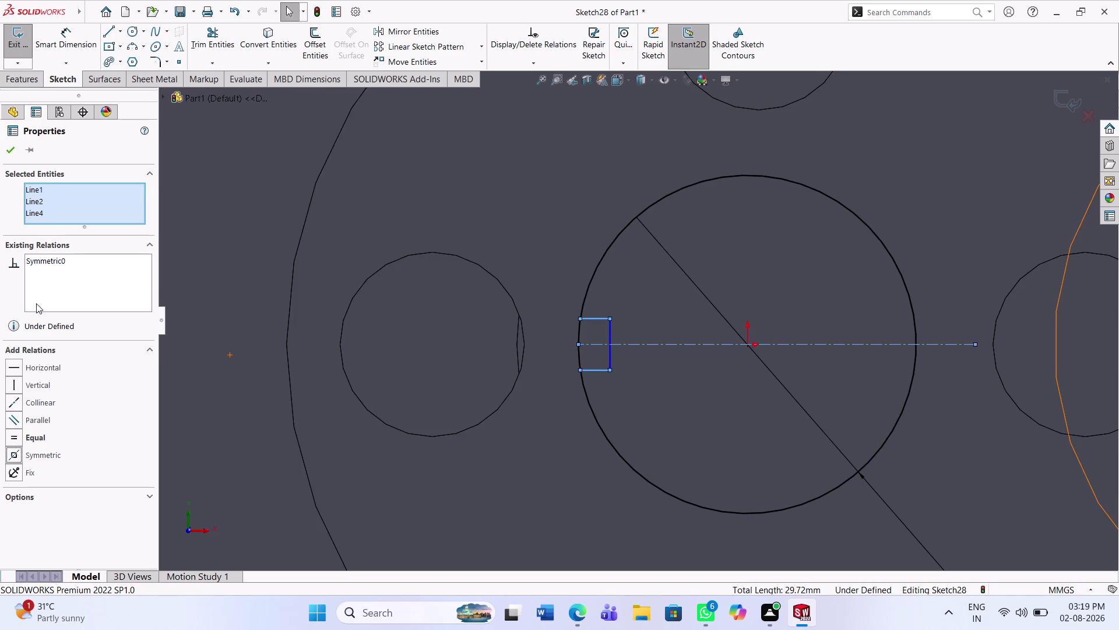
click(15, 150)
Dimension the notch height to 3 mm and its width to 3 mm.
click(74, 39)
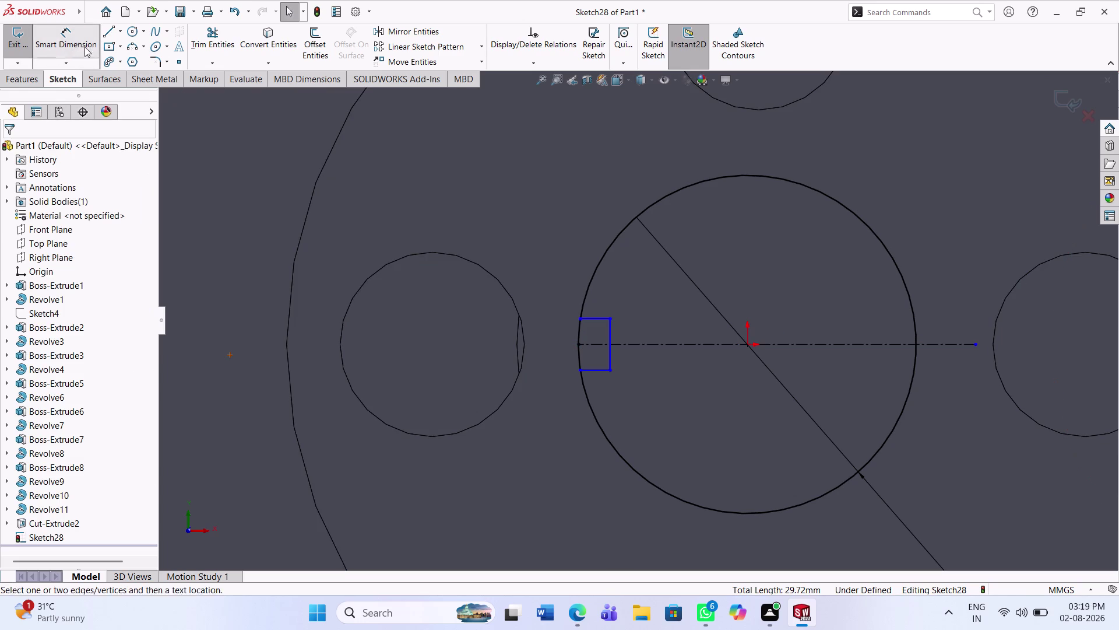
click(606, 316)
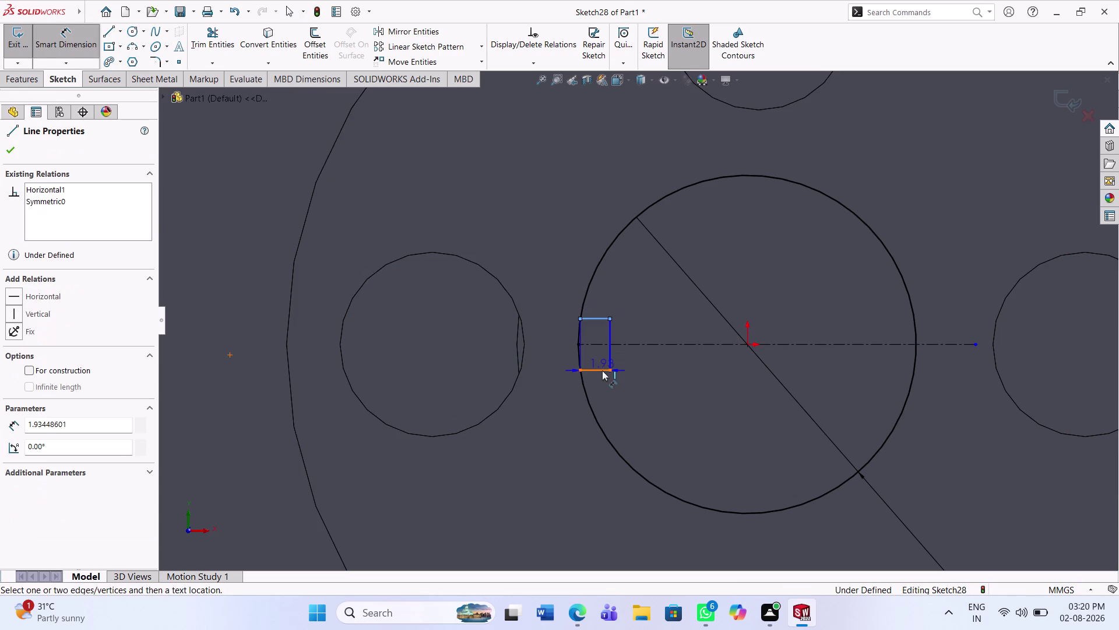
click(602, 370)
click(562, 347)
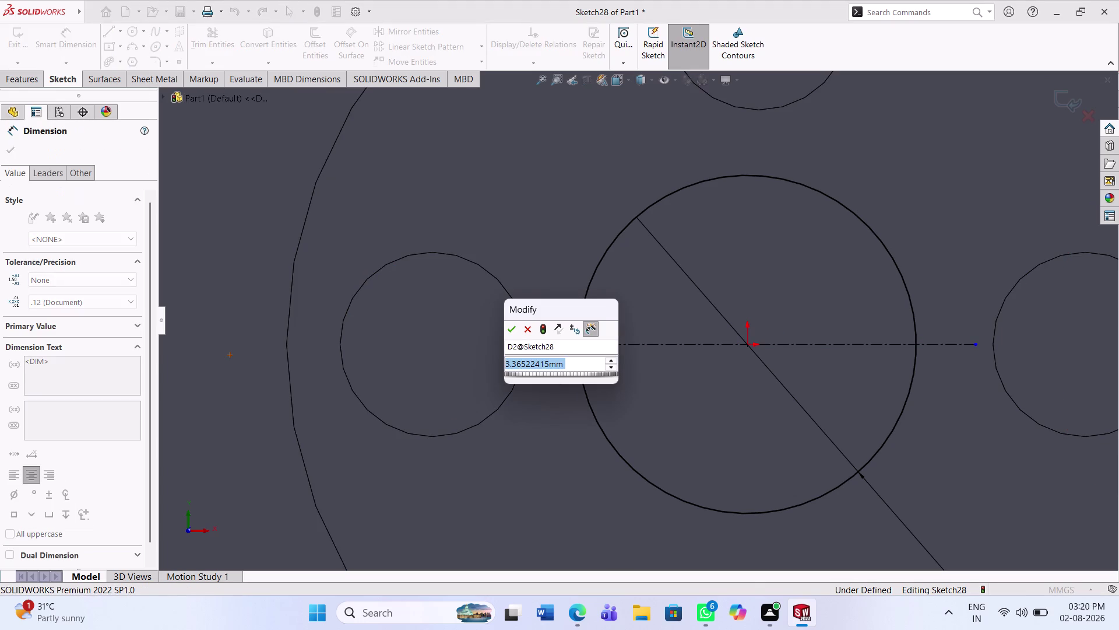
key(3)
key(Return)
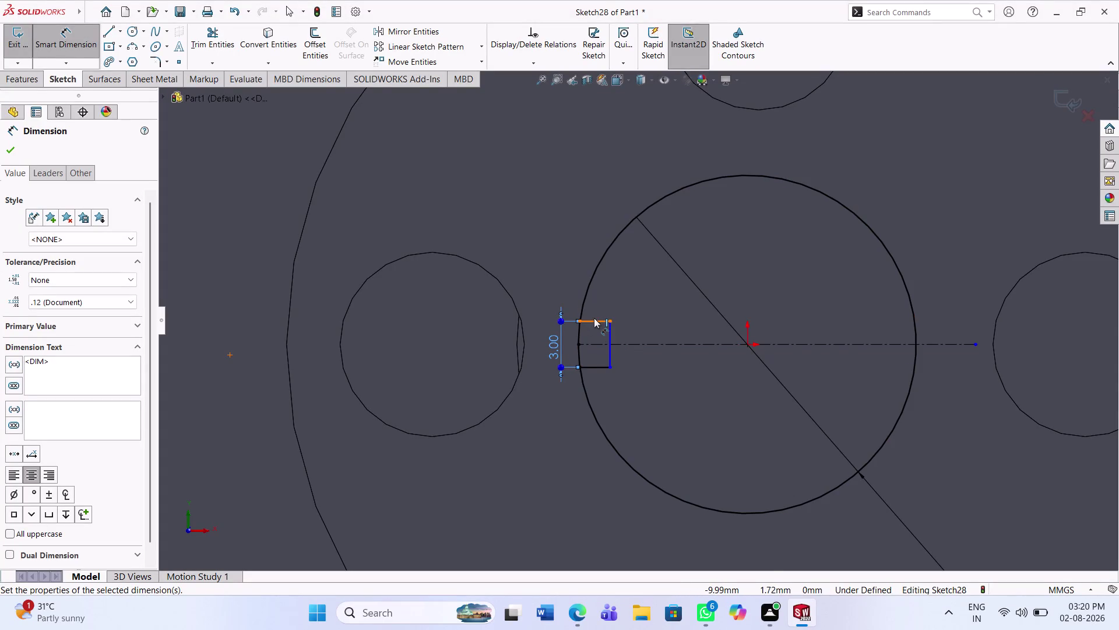
click(594, 317)
click(611, 298)
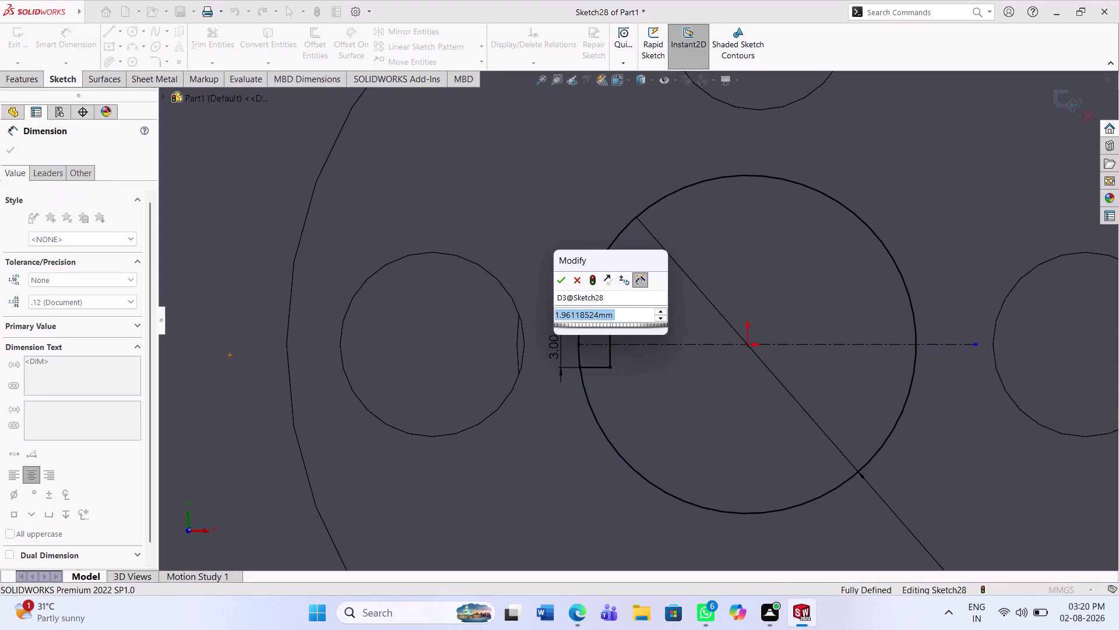
key(3)
key(Return)
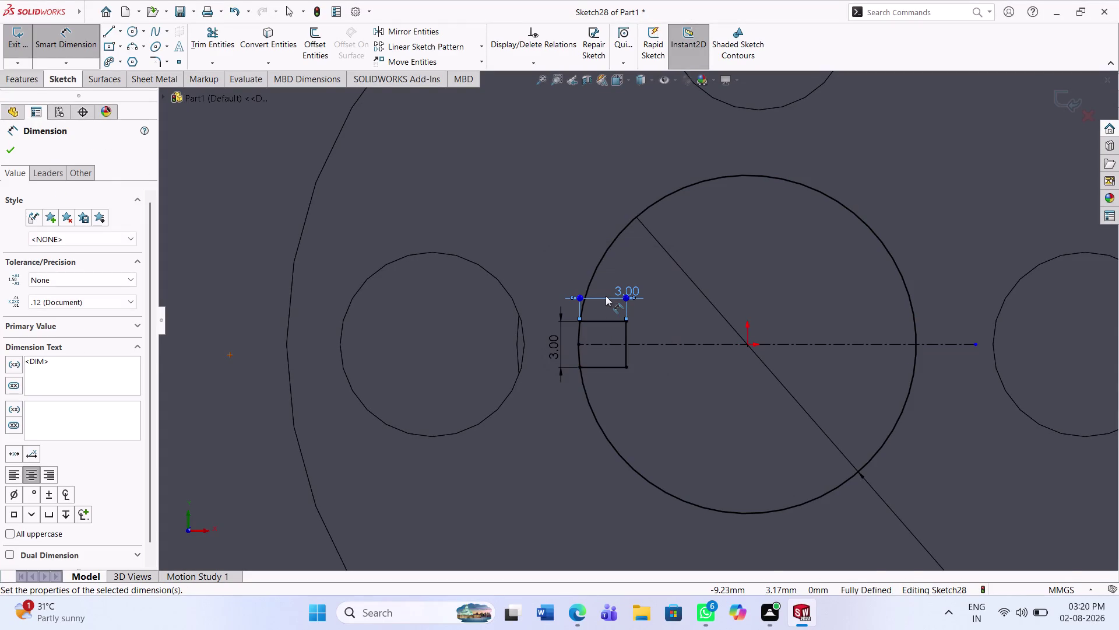
key(Escape)
key(Escape)
Trim the bore arc inside the keyway notch, then begin a Cut-Extrude from Sketch28.
click(217, 30)
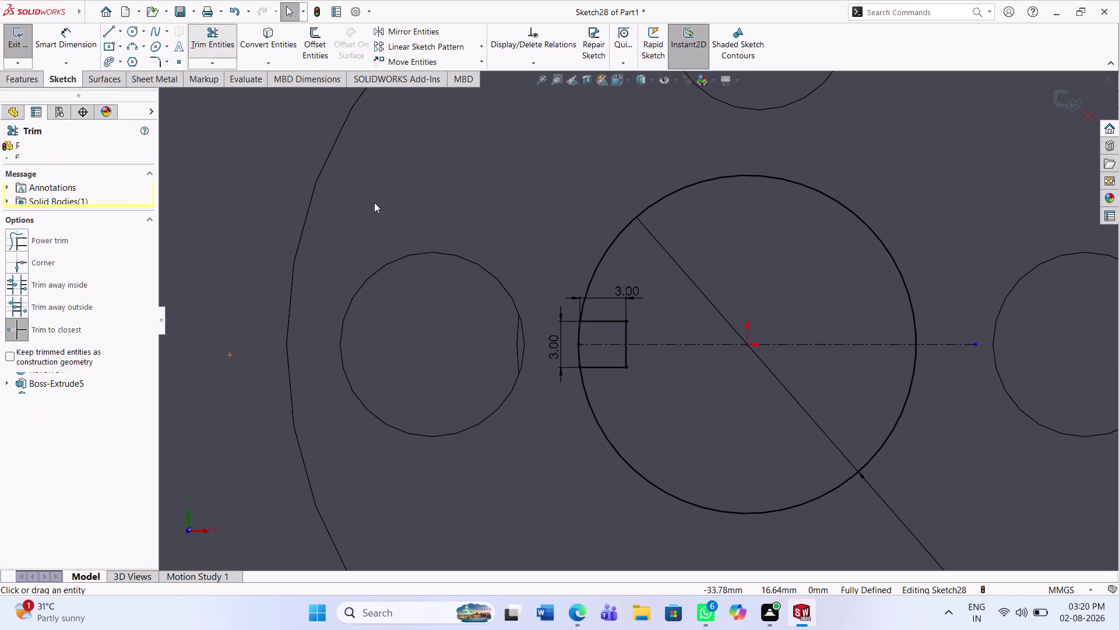
click(579, 328)
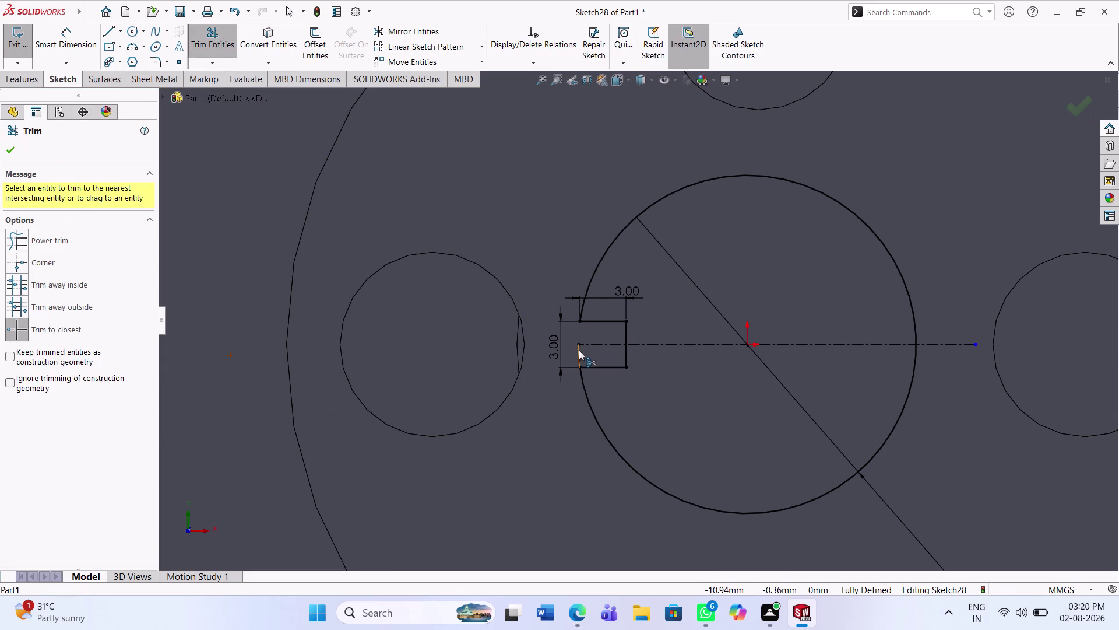
click(579, 350)
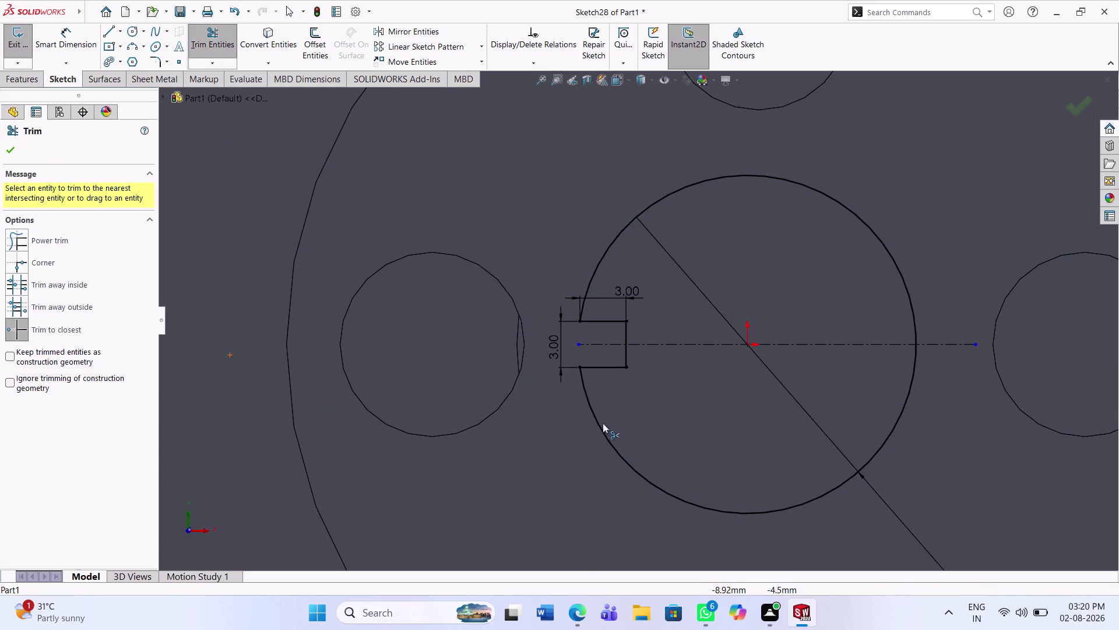
click(27, 80)
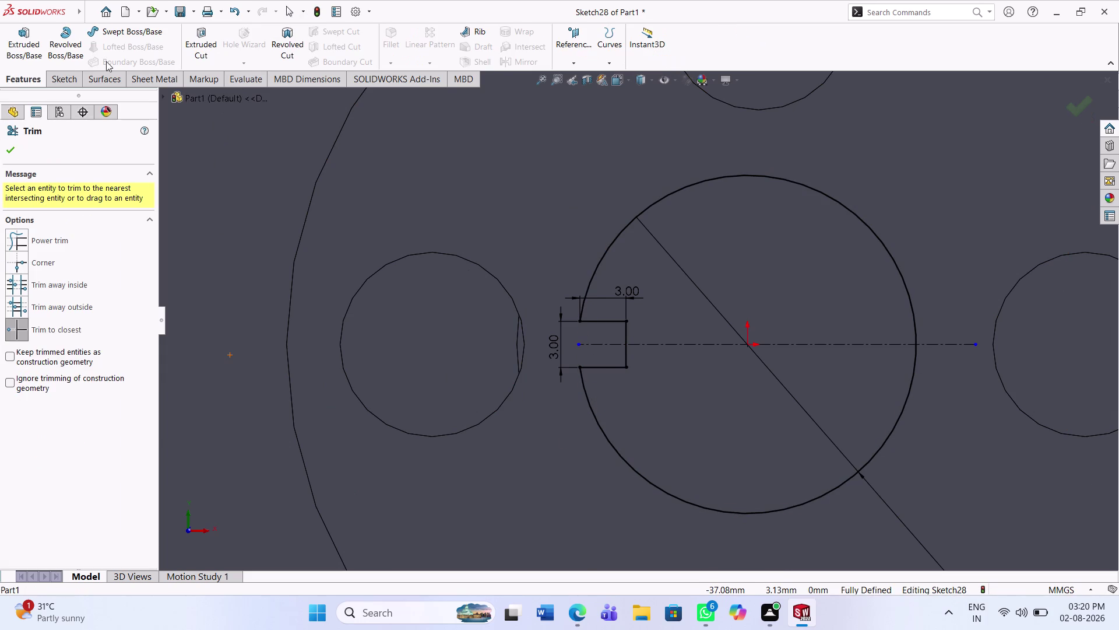
click(206, 60)
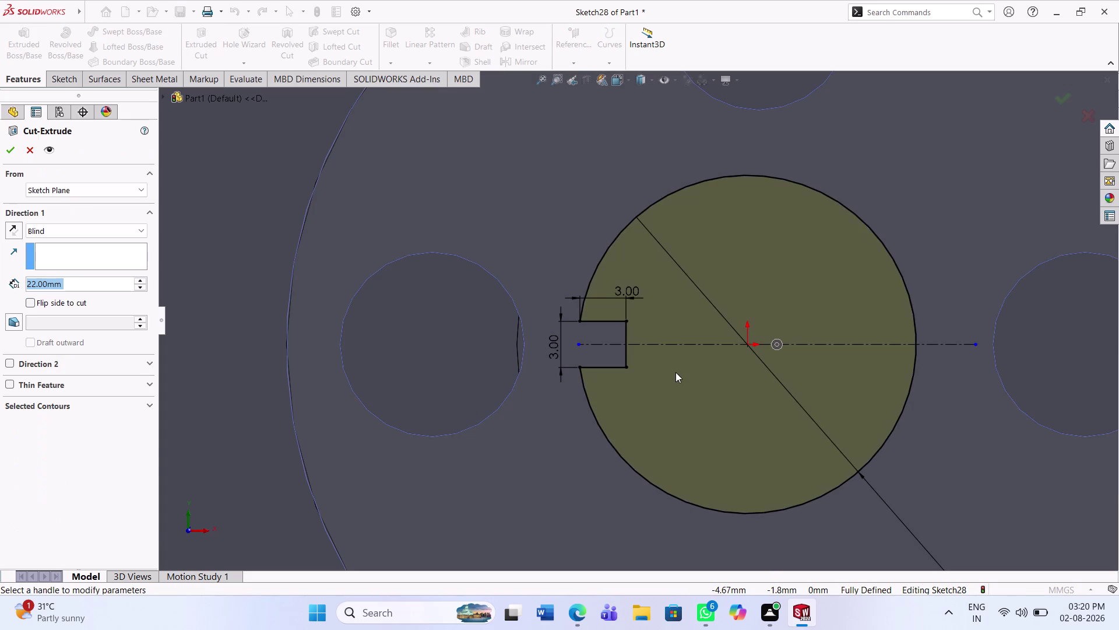
Give the keyed bore Cut-Extrude a 10 mm Blind depth and accept it.
middle_drag(661, 395, 711, 422)
scroll(up, 3)
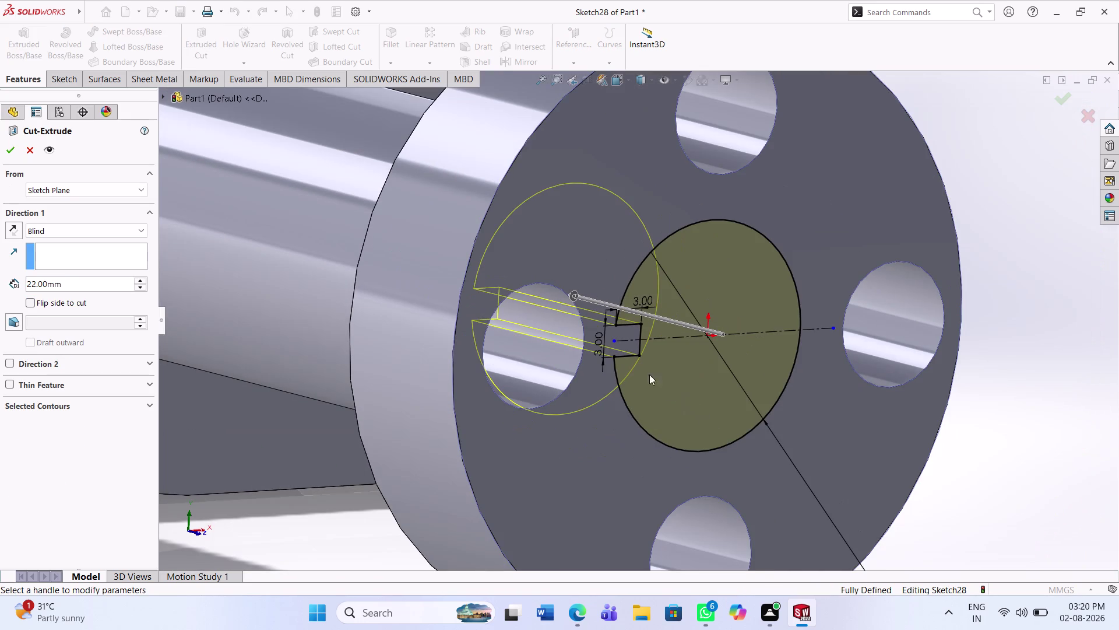
scroll(up, 3)
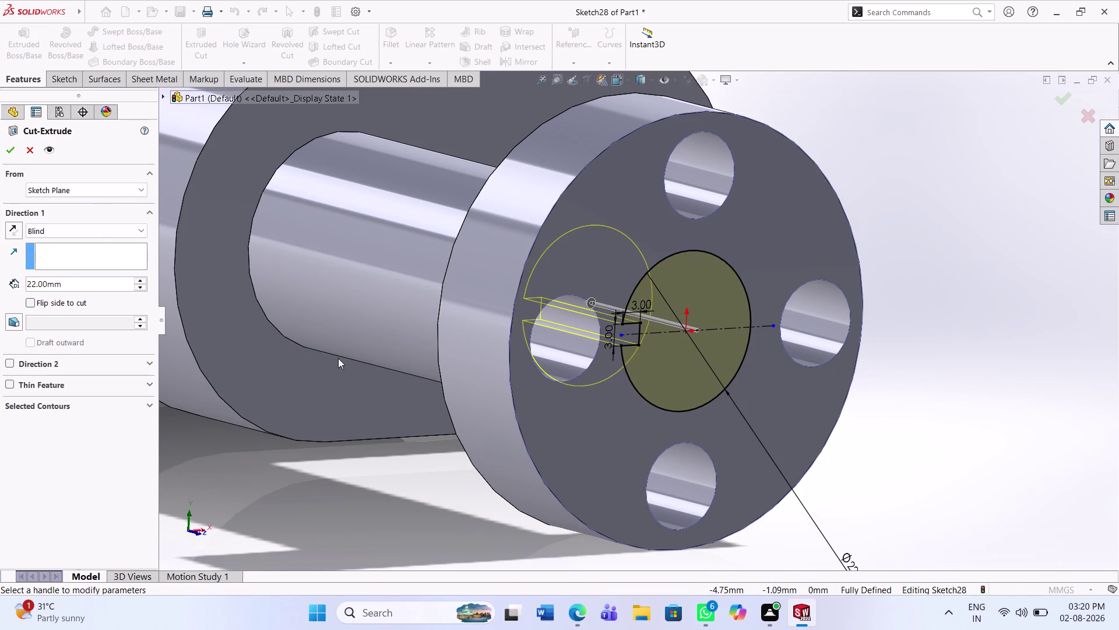
drag(78, 283, 58, 282)
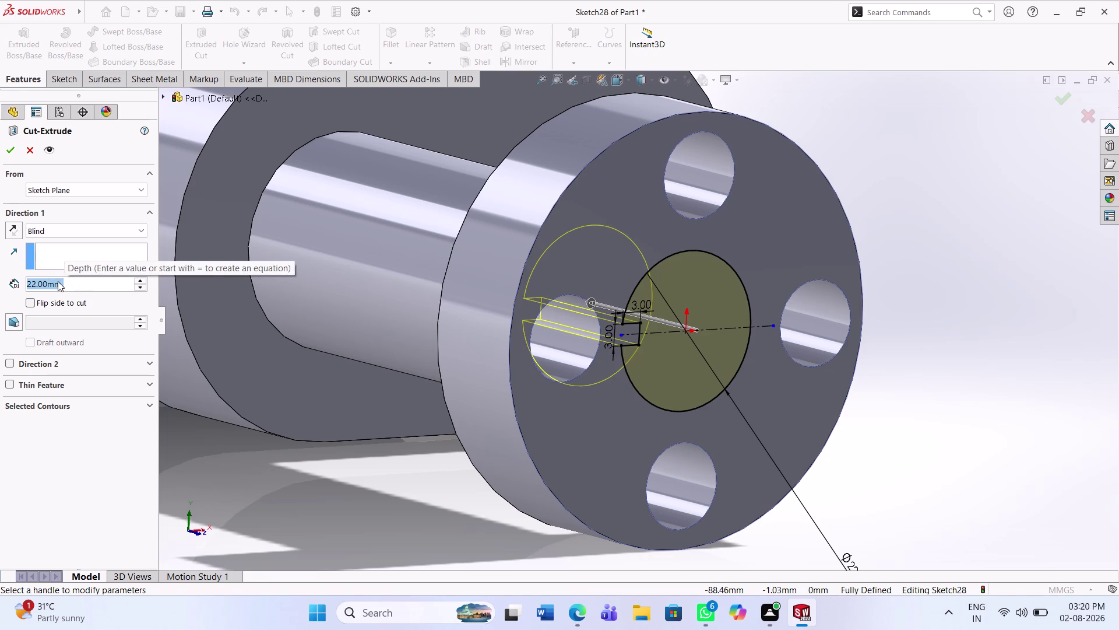
text(12)
key(Return)
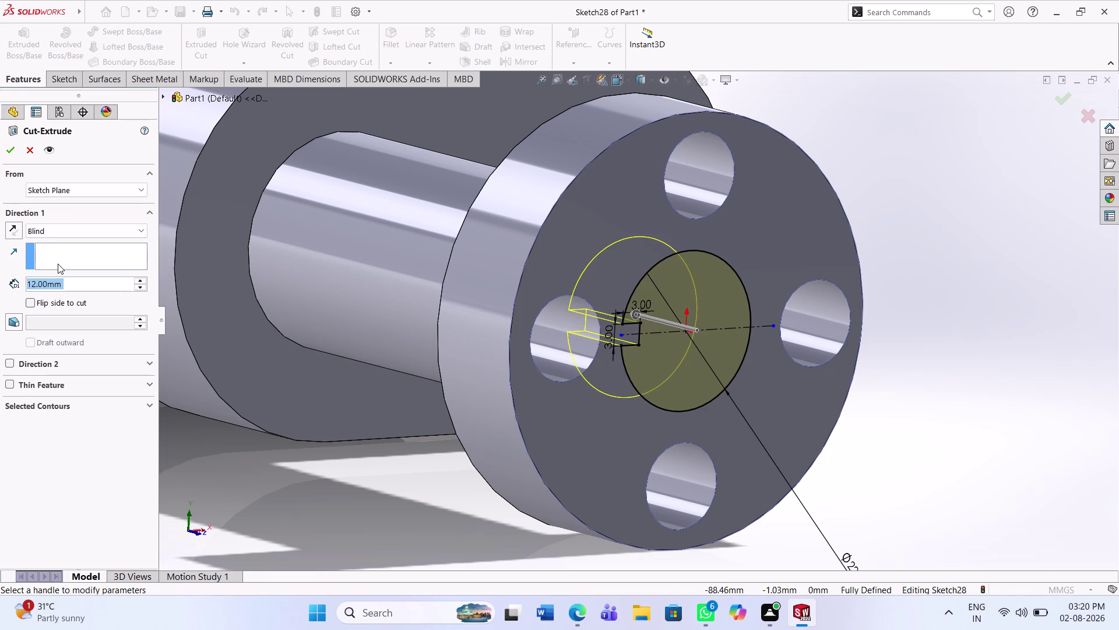
text(10)
key(Return)
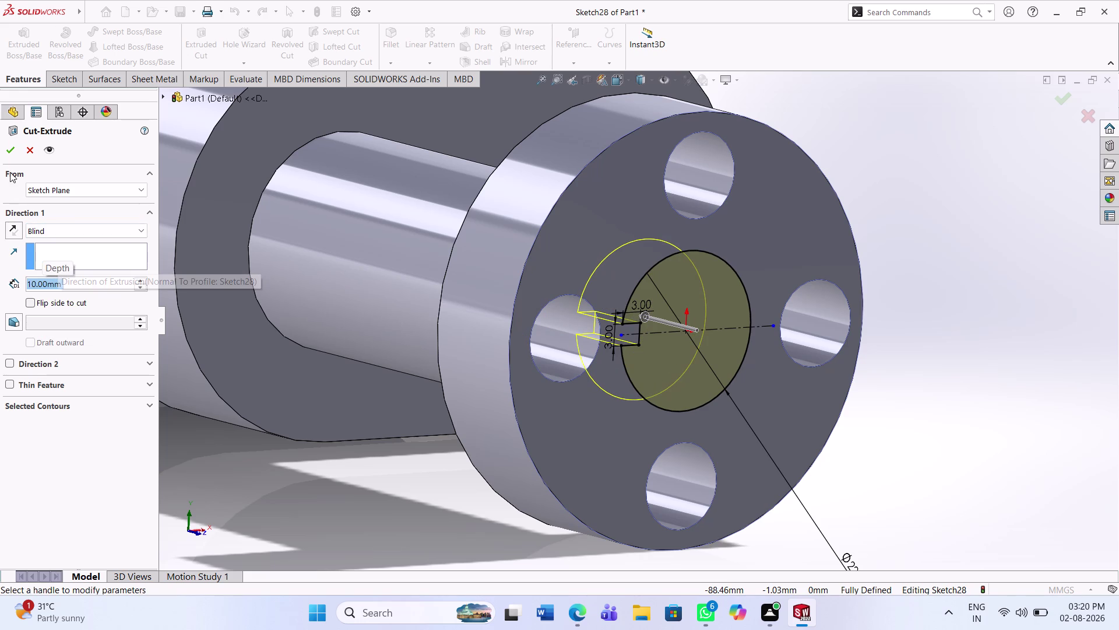
click(7, 148)
Orbit and zoom around the bore, flange end and full crankshaft length, then bring up Save As.
middle_drag(598, 403, 595, 401)
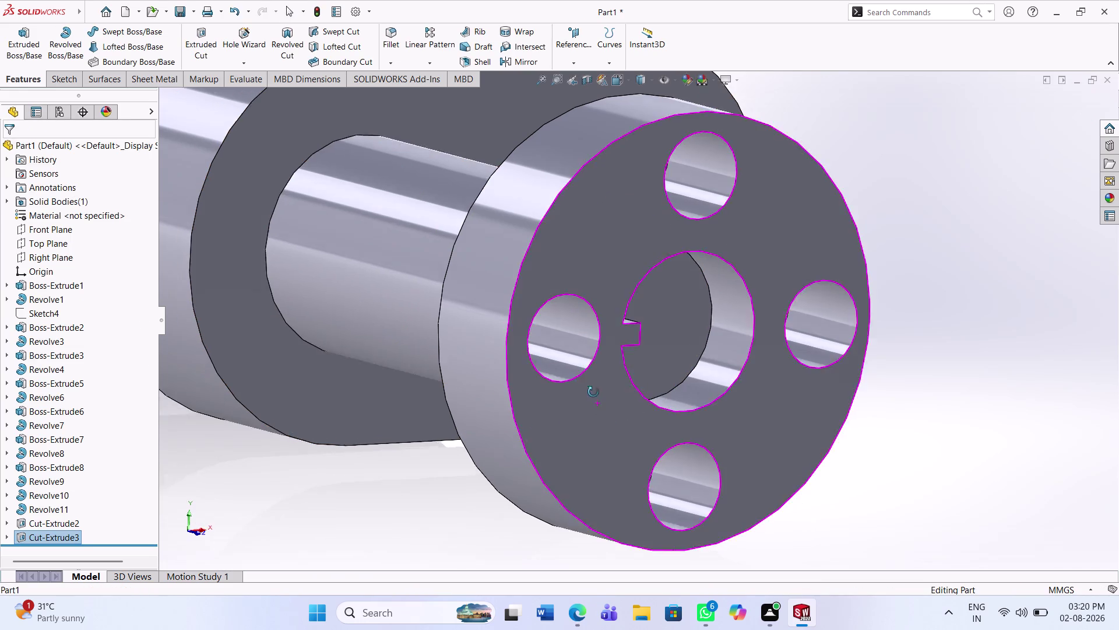
middle_drag(594, 401, 548, 397)
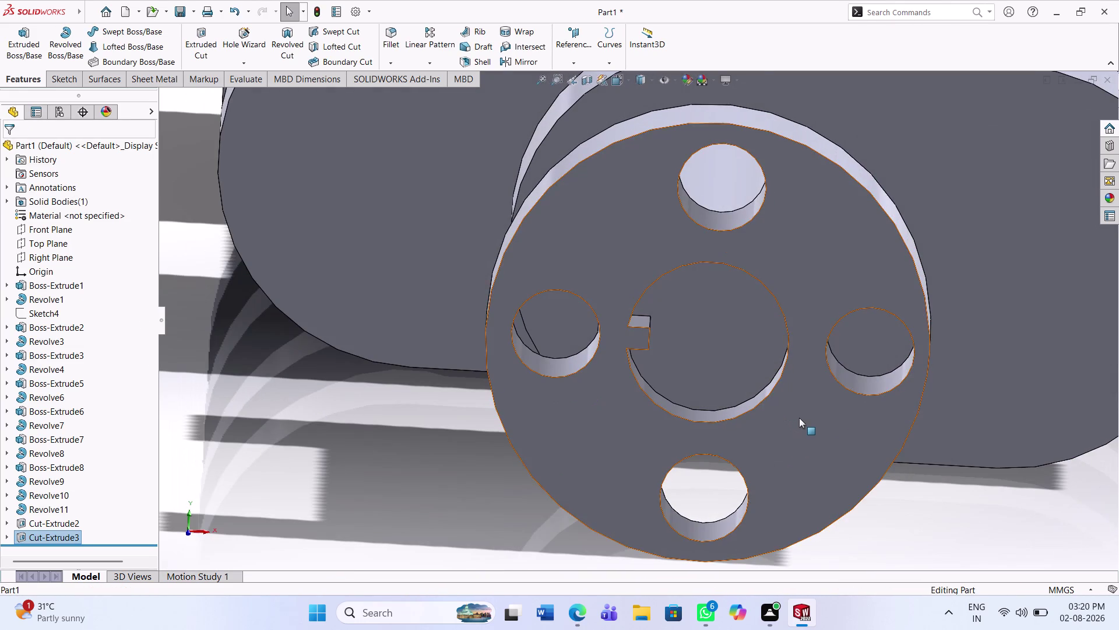
scroll(up, 3)
scroll(up, 3)
middle_drag(723, 399, 754, 397)
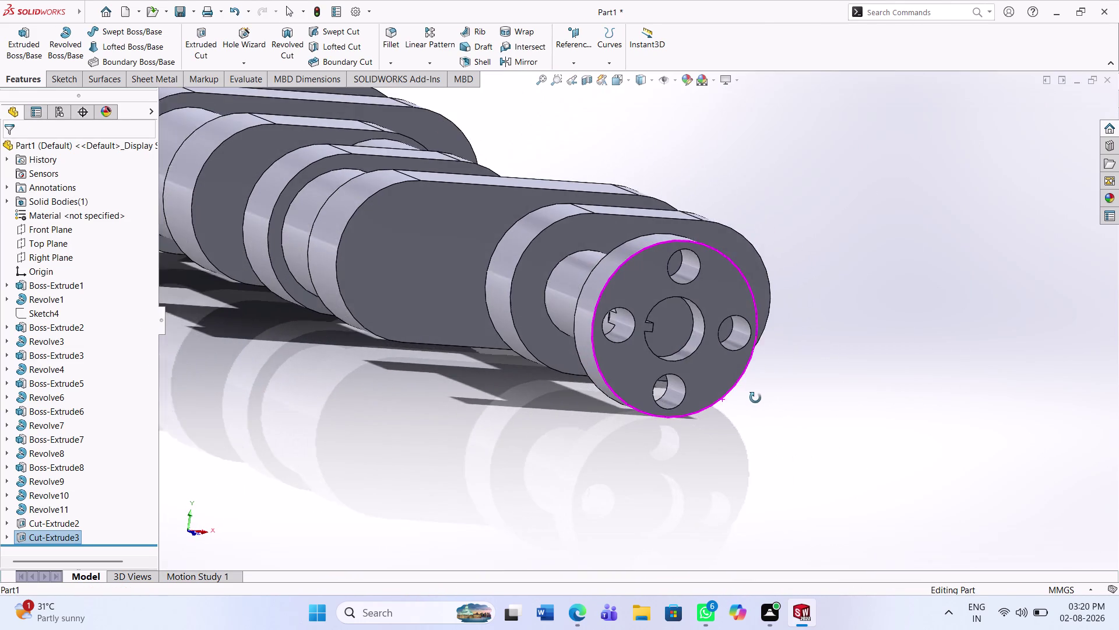
middle_drag(754, 397, 725, 387)
scroll(up, 3)
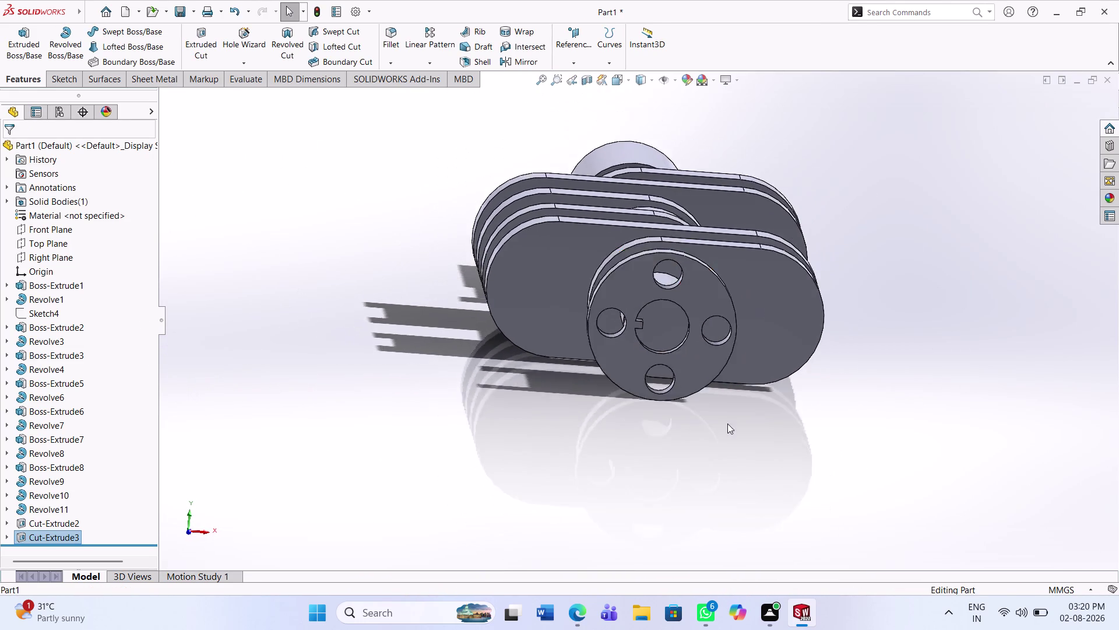
scroll(up, 3)
middle_drag(731, 433, 760, 424)
scroll(down, 3)
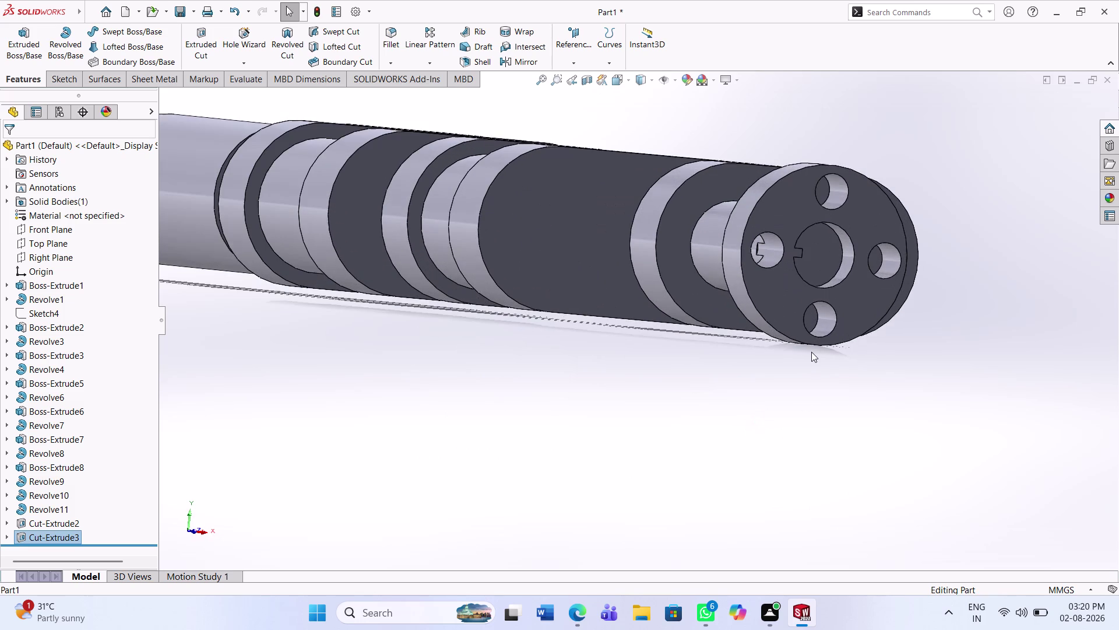
scroll(up, 3)
middle_drag(600, 276, 477, 323)
scroll(up, 3)
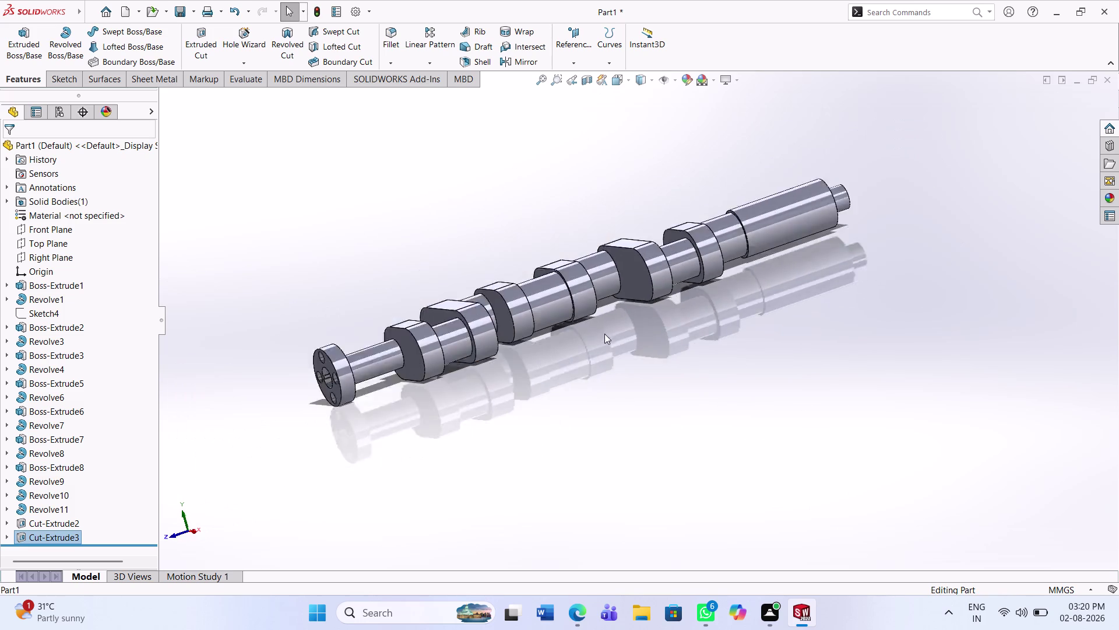
scroll(up, 3)
middle_drag(583, 332, 561, 200)
scroll(up, 3)
scroll(down, 3)
scroll(down, 3)
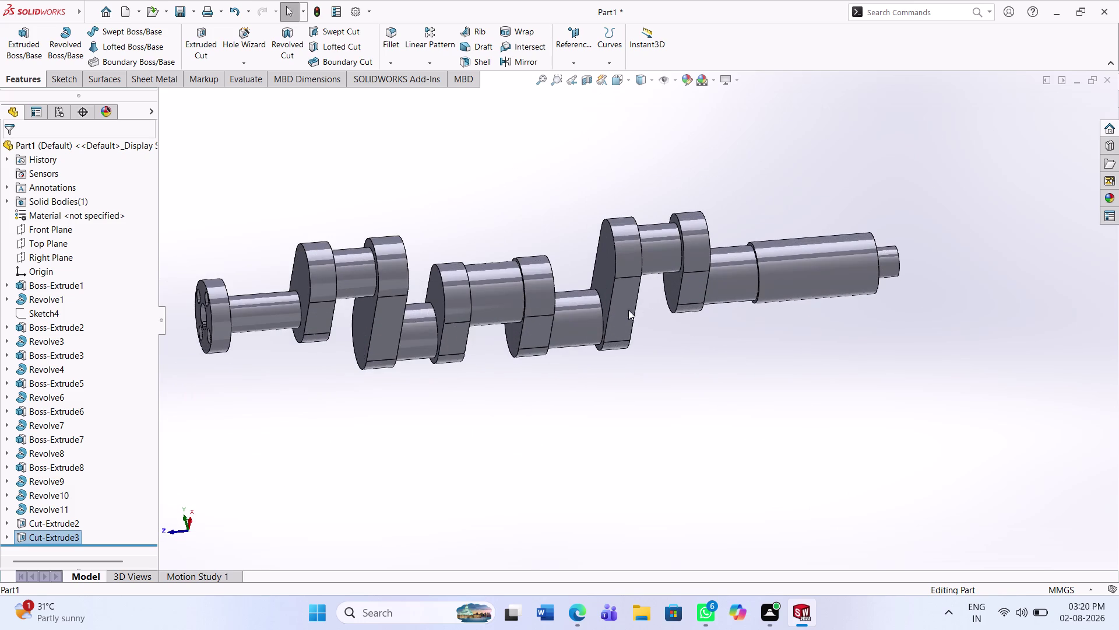
middle_drag(620, 324, 586, 229)
scroll(down, 3)
scroll(up, 3)
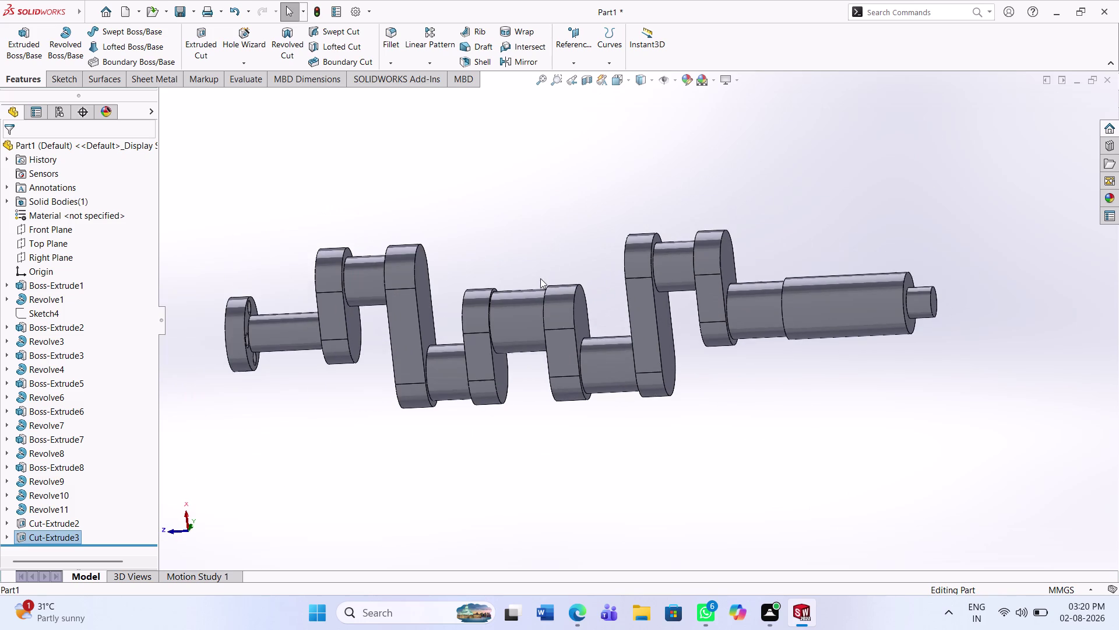
scroll(up, 3)
middle_drag(574, 339, 595, 289)
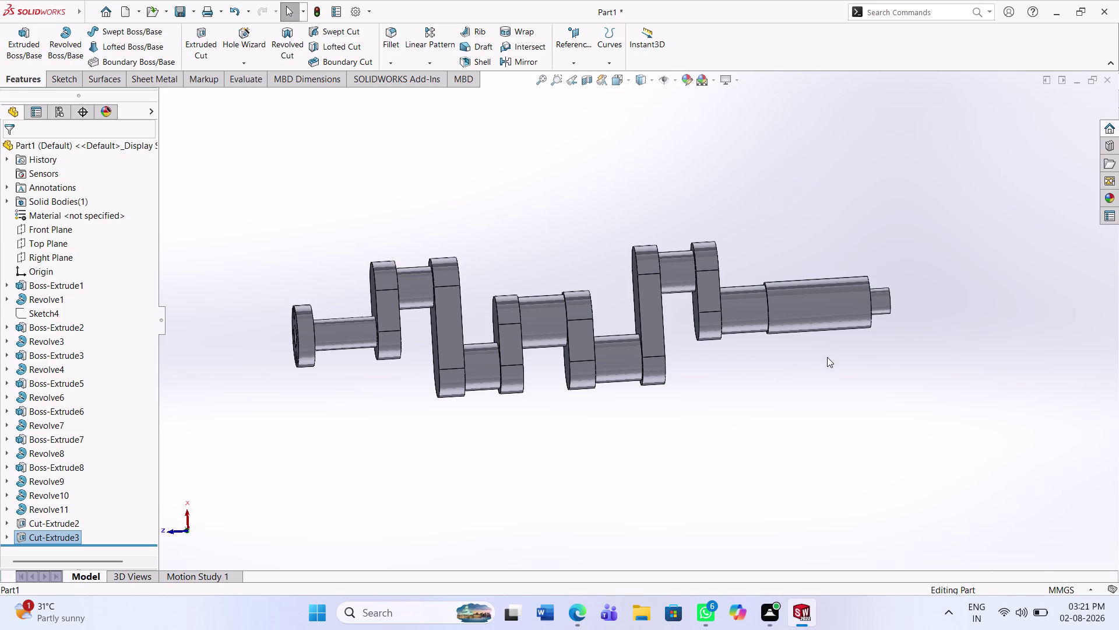
scroll(down, 3)
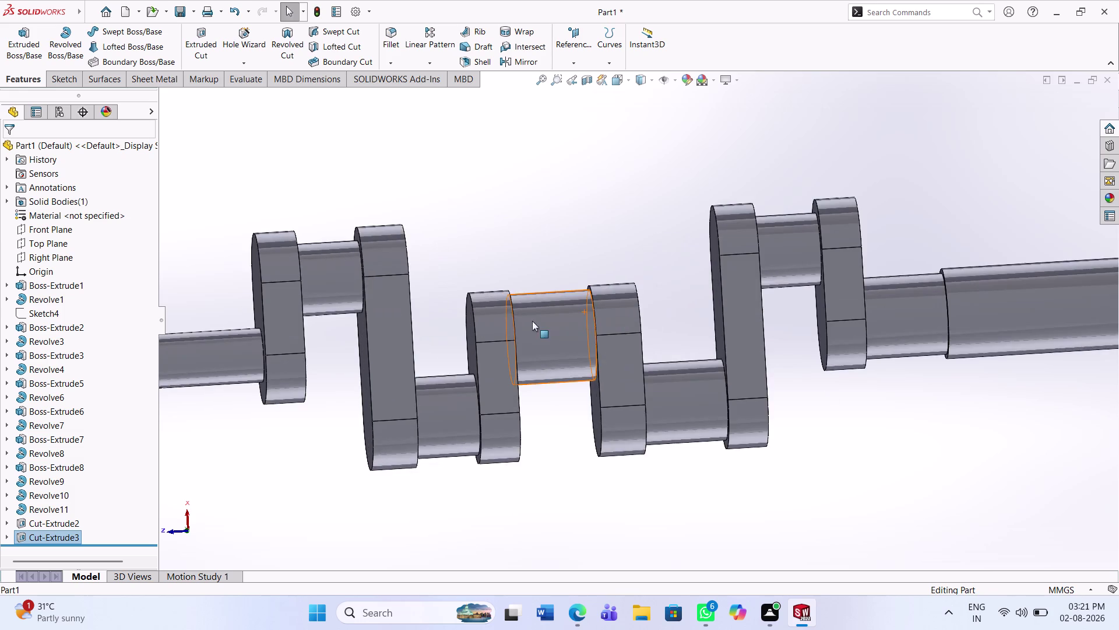
middle_drag(533, 322, 641, 316)
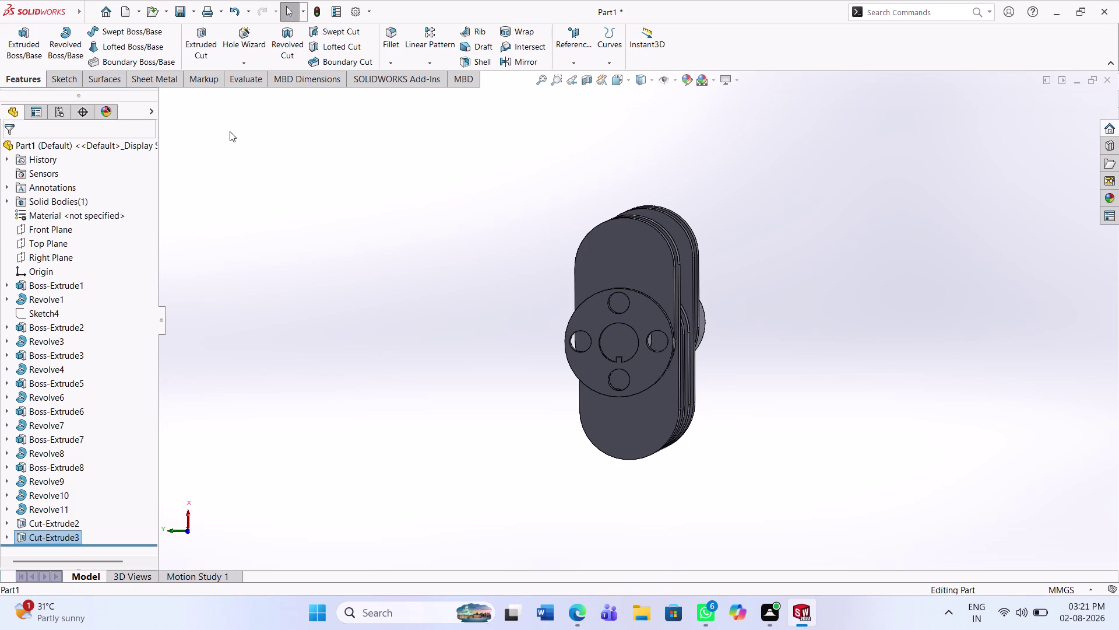
click(176, 14)
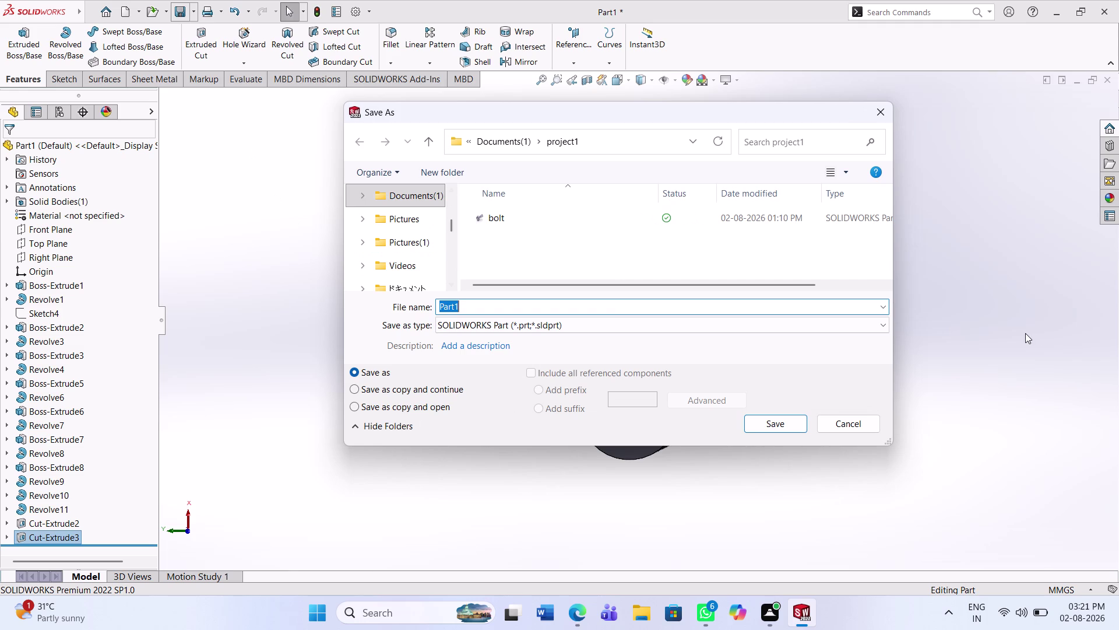
Clear the suggested file name and choose Downloads as the save location.
key(BackSpace)
click(409, 232)
scroll(down, 3)
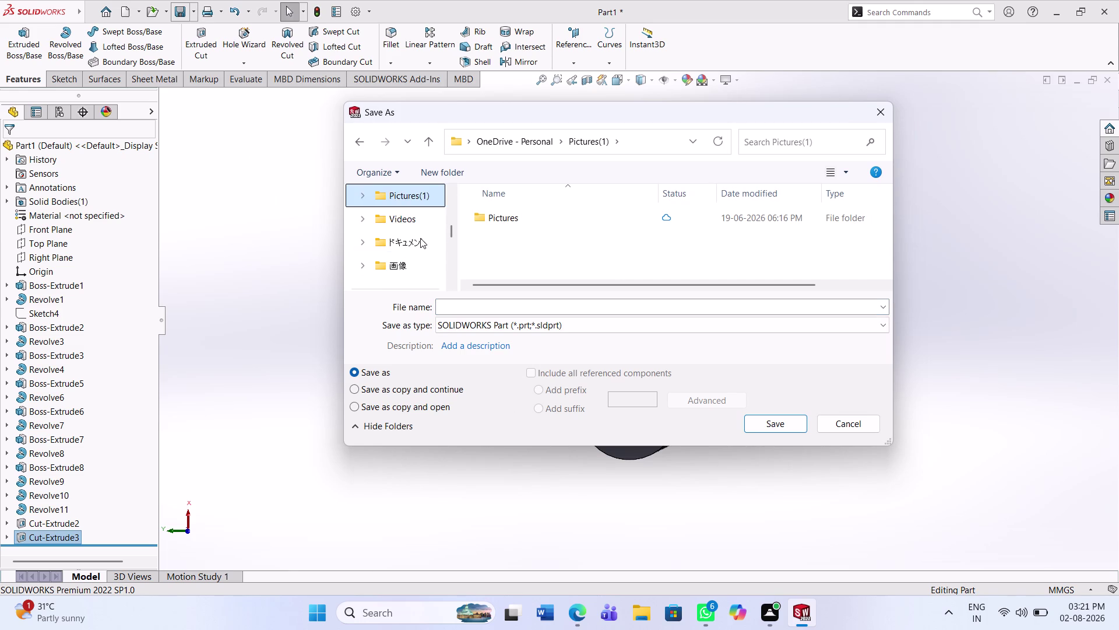
scroll(down, 3)
scroll(down, 3)
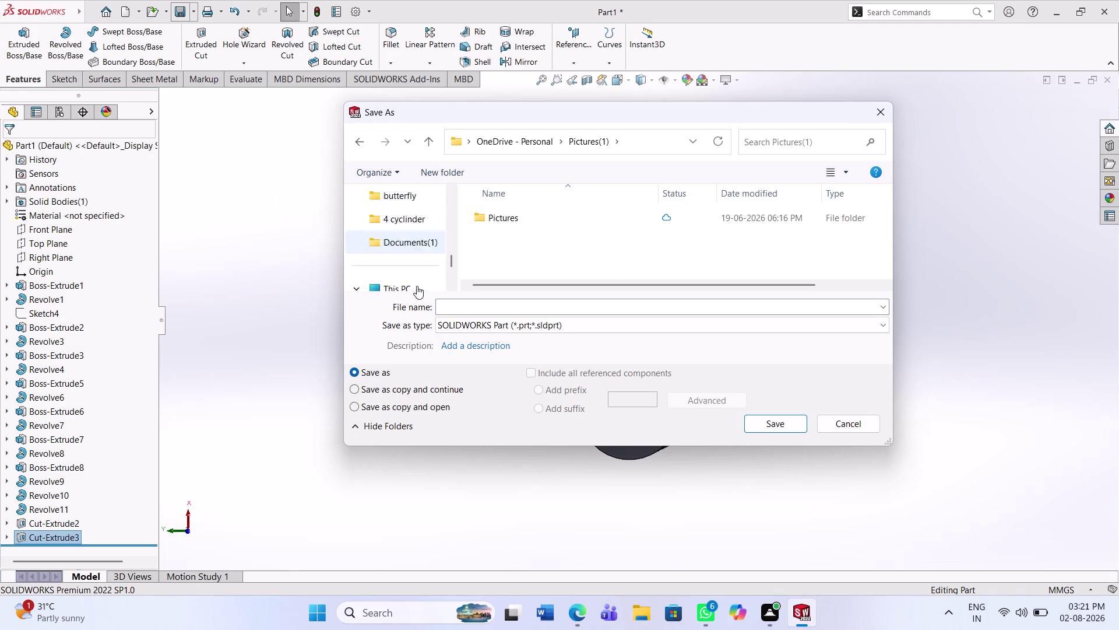
scroll(down, 3)
scroll(up, 3)
scroll(up, 3)
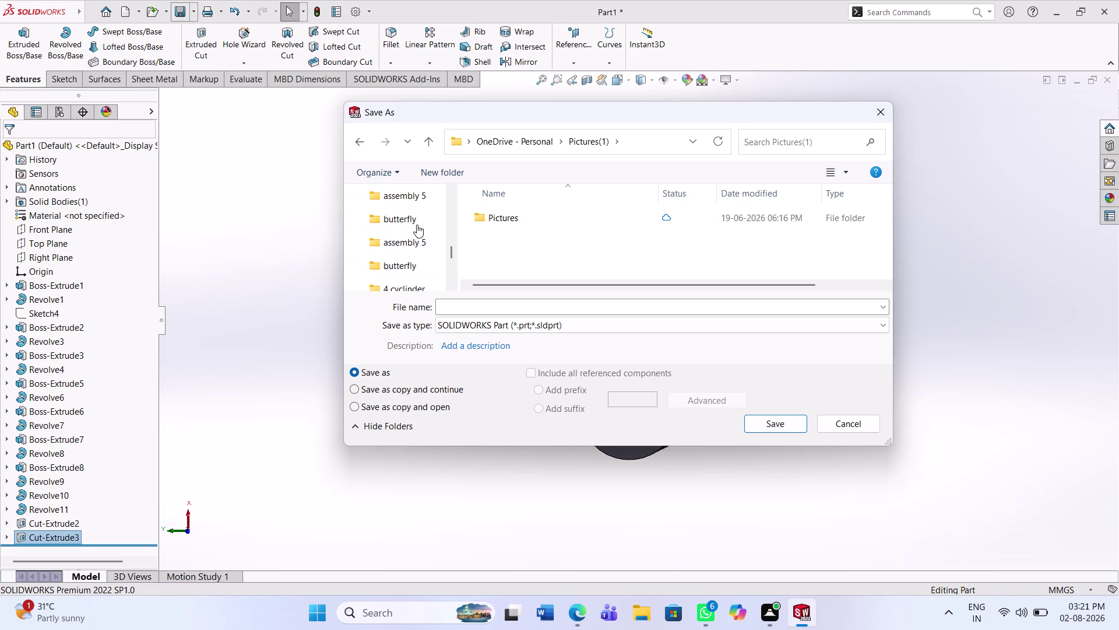
click(418, 199)
click(501, 308)
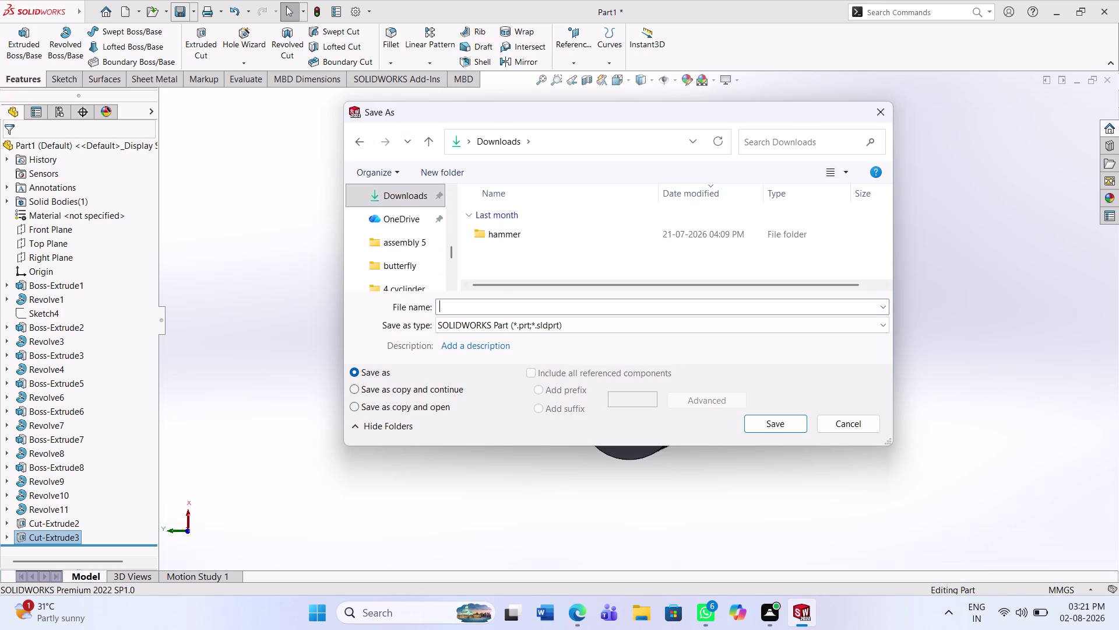
Save the part as 'crankshaft 2'.
text(cra)
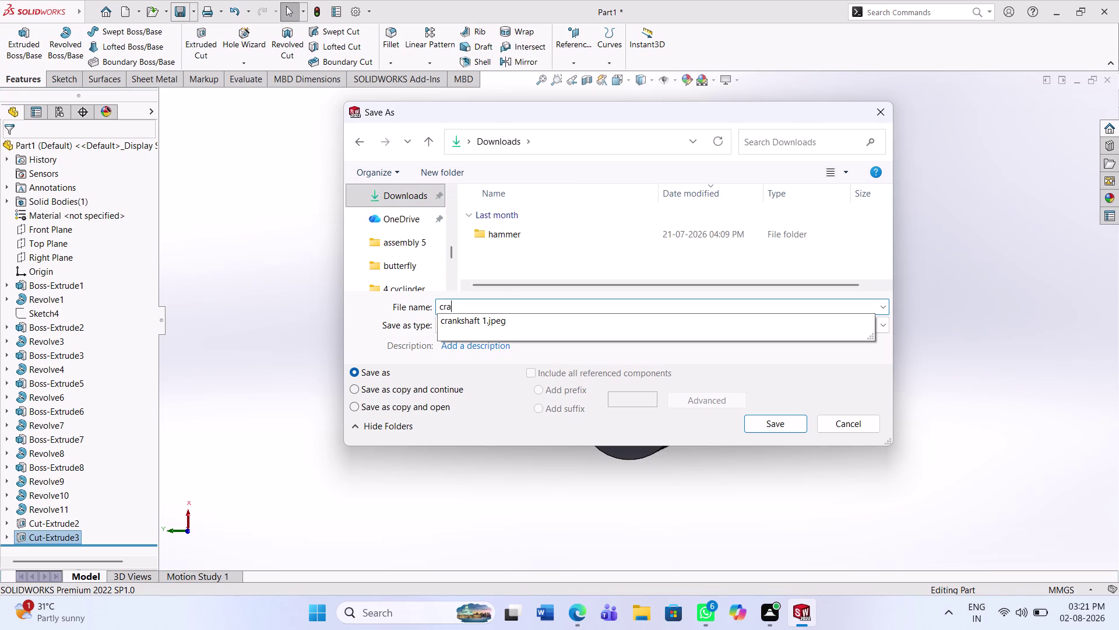
text(nk)
key(s)
text(haft)
key(space)
key(2)
key(Return)
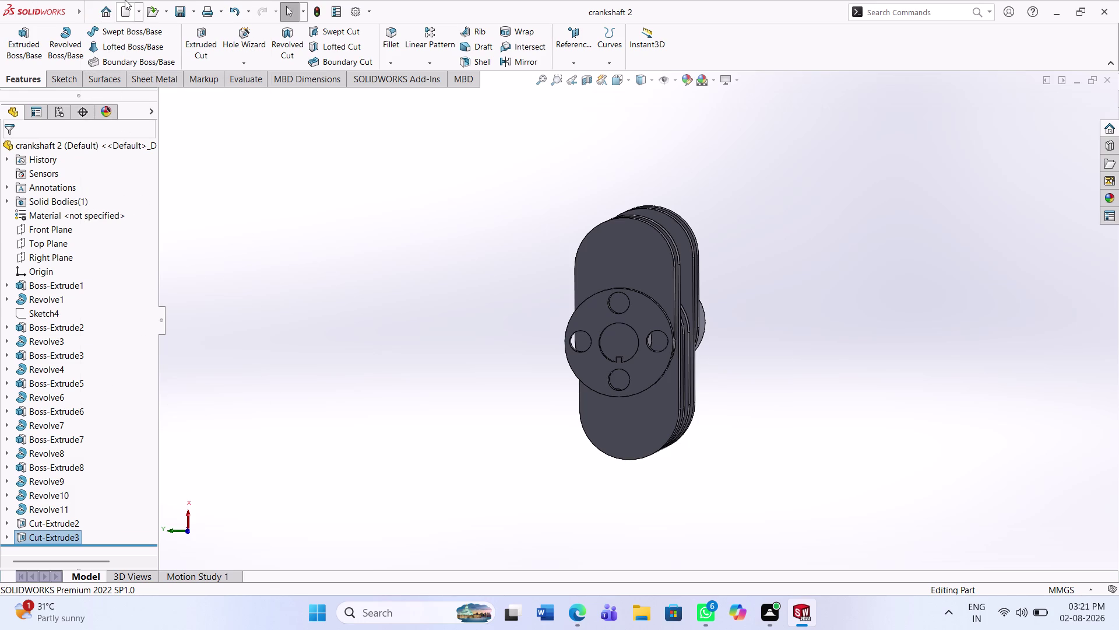
click(139, 15)
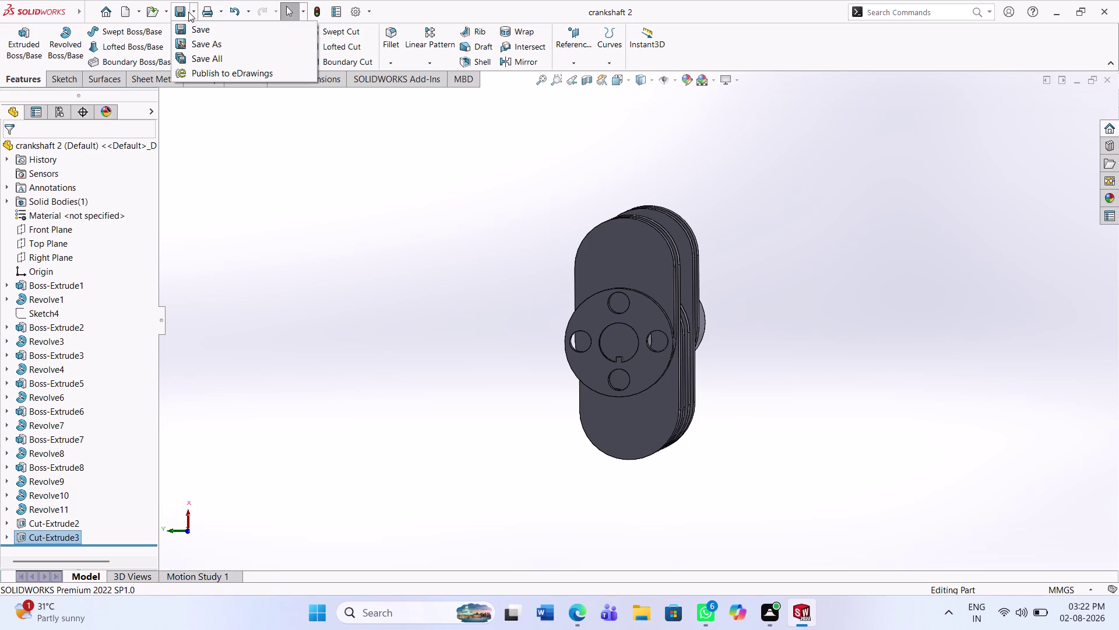
Save crankshaft 2 as an Adobe Portable Document Format (*.pdf) file.
click(197, 43)
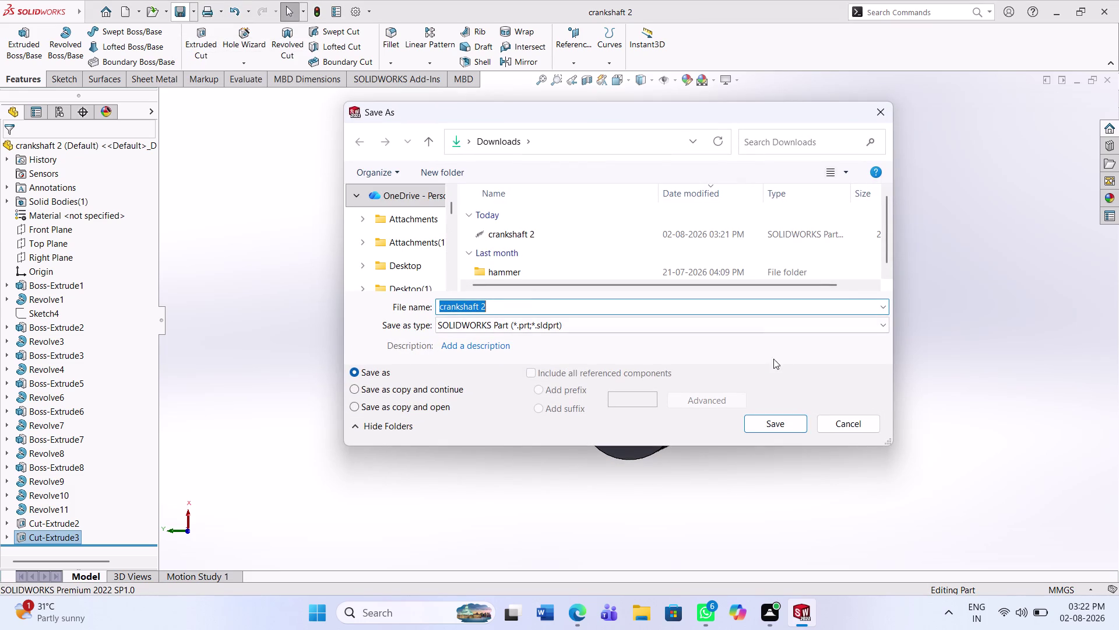
click(851, 328)
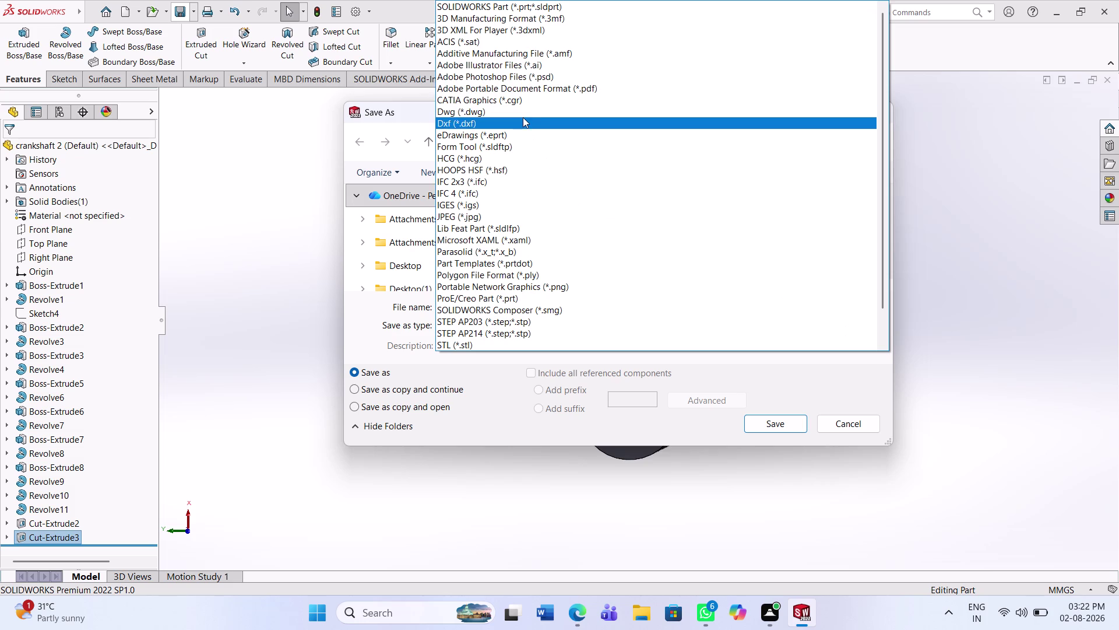
click(594, 90)
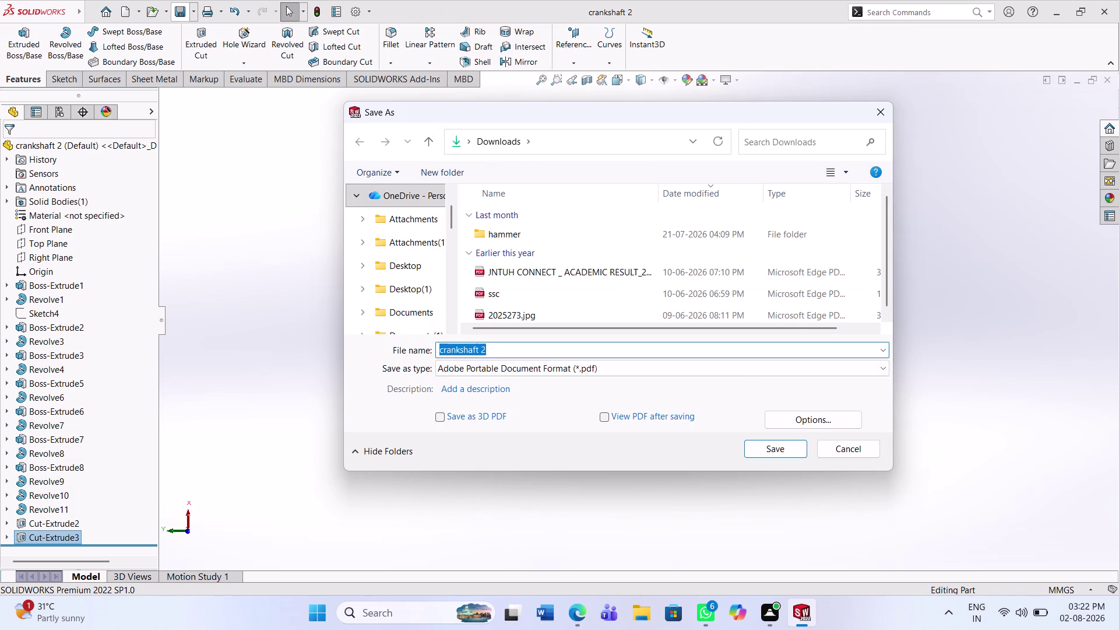
click(776, 449)
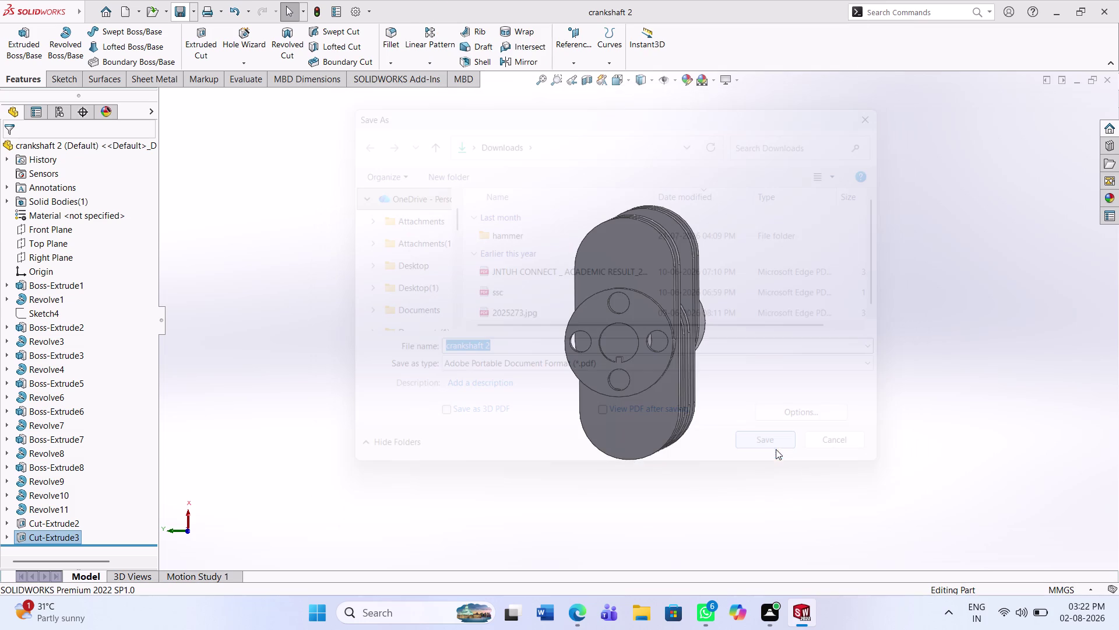